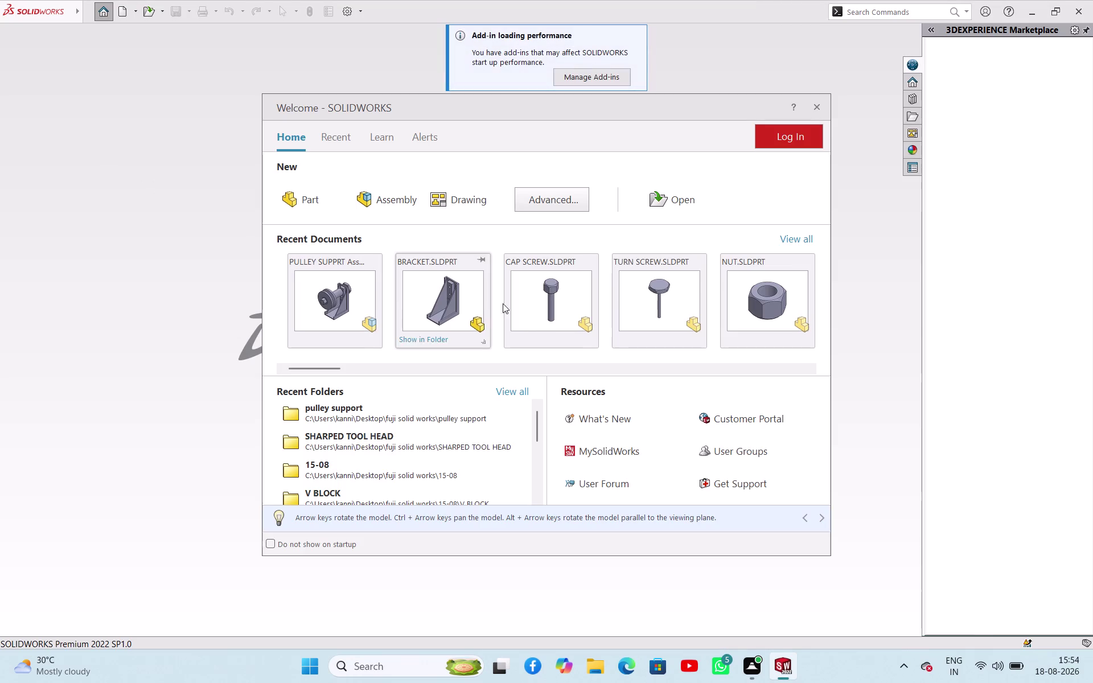
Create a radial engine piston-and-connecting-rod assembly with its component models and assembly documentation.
Create a new Part1 document from the Welcome dialog's Part option.
scroll(down, 3)
scroll(down, 3)
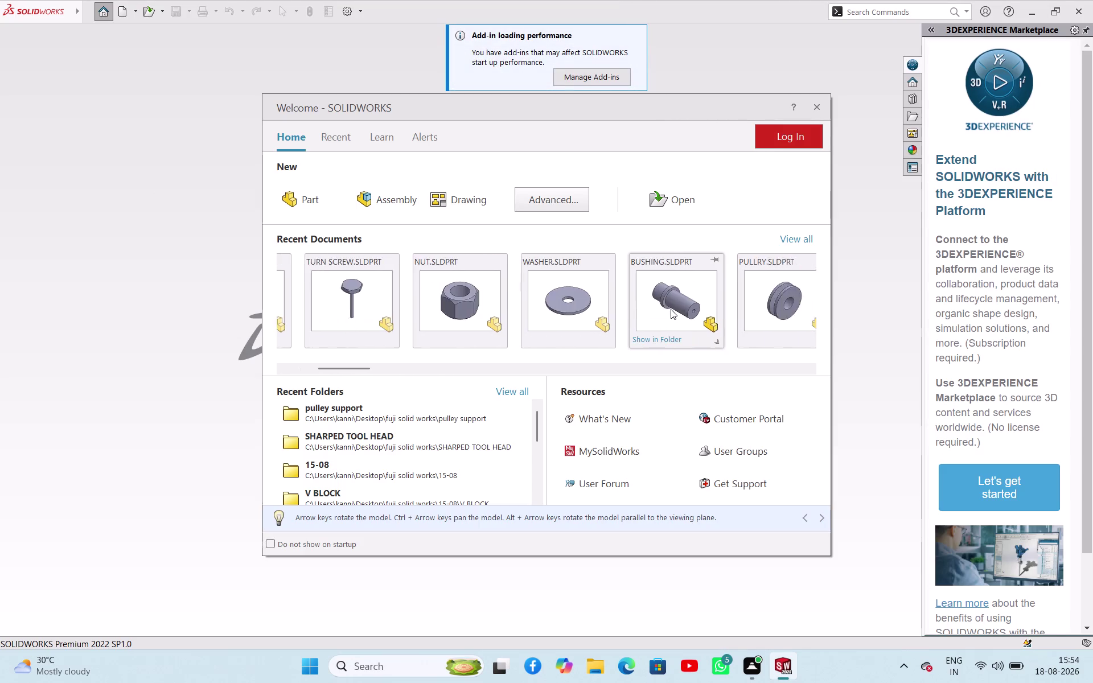
scroll(down, 3)
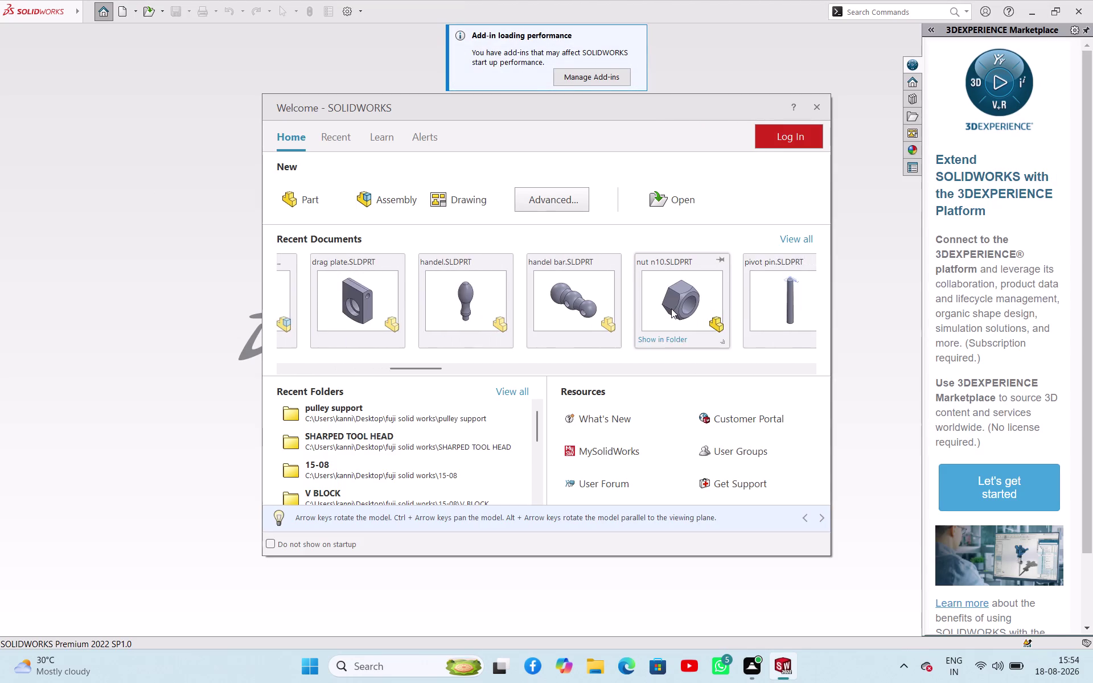
scroll(down, 3)
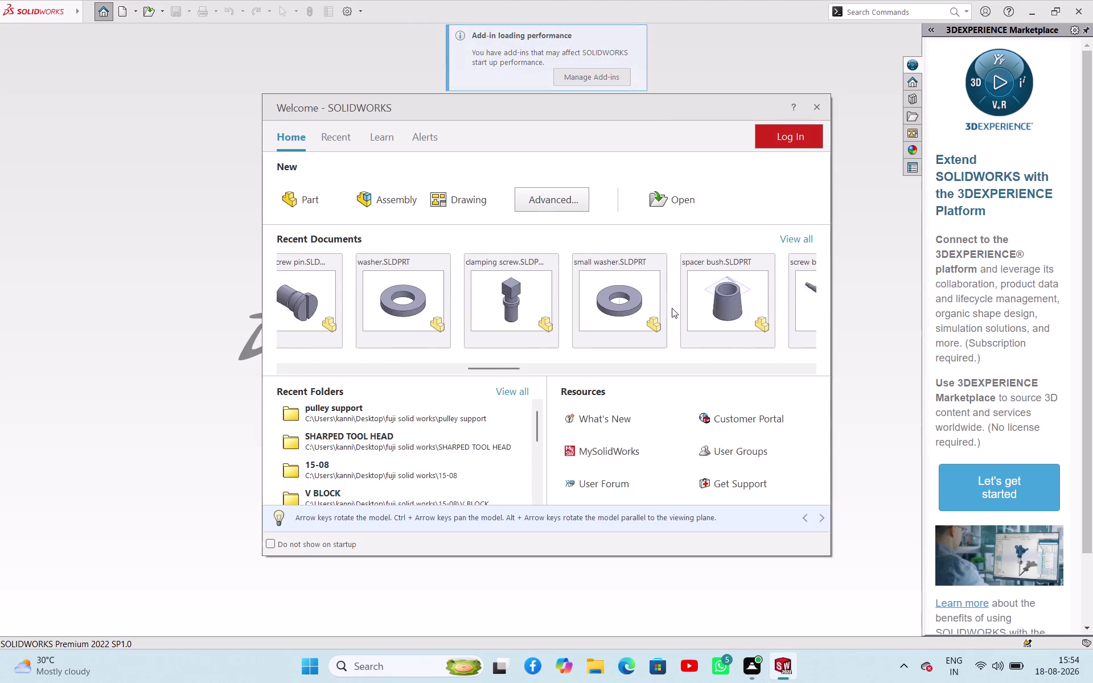
scroll(down, 3)
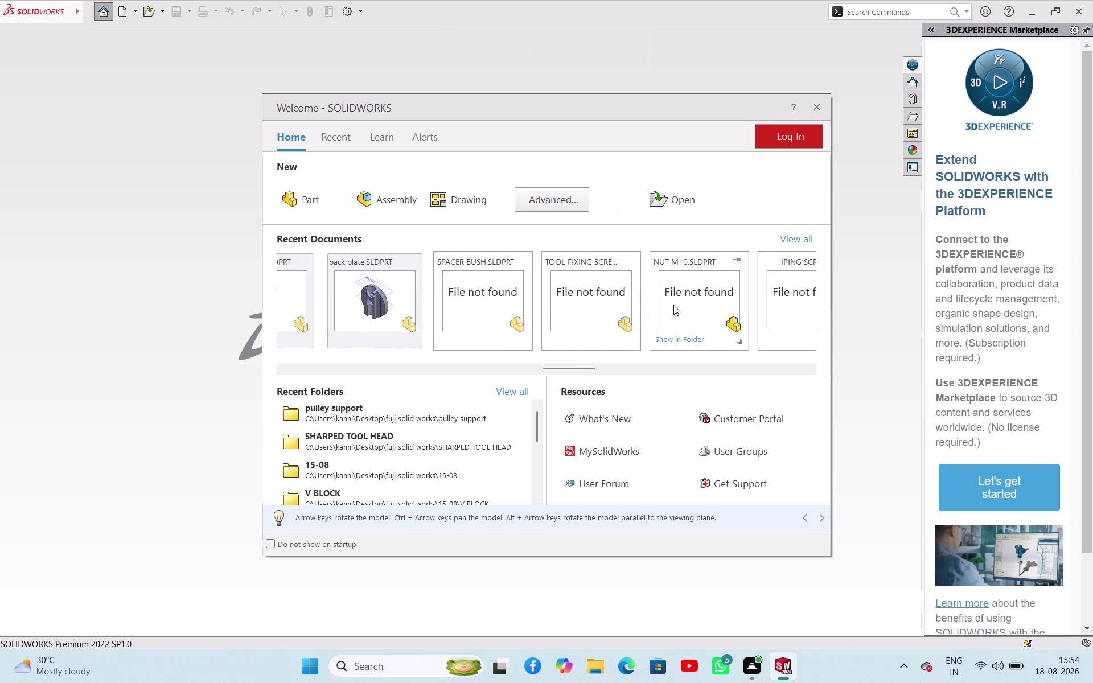
scroll(down, 3)
scroll(down, 3)
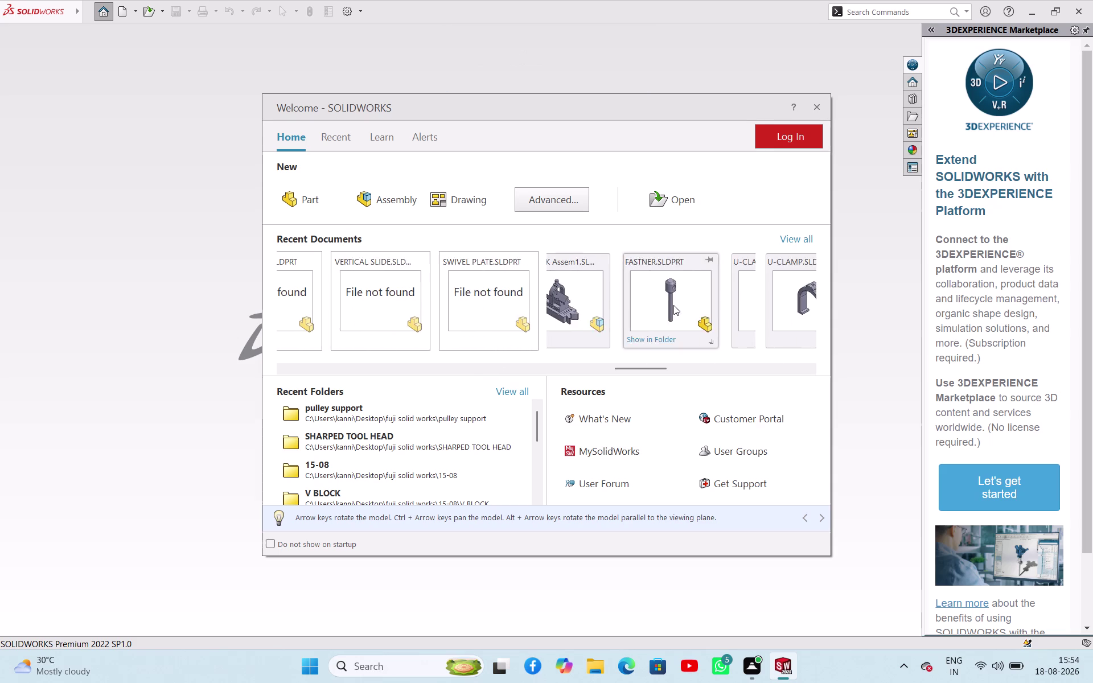
scroll(down, 3)
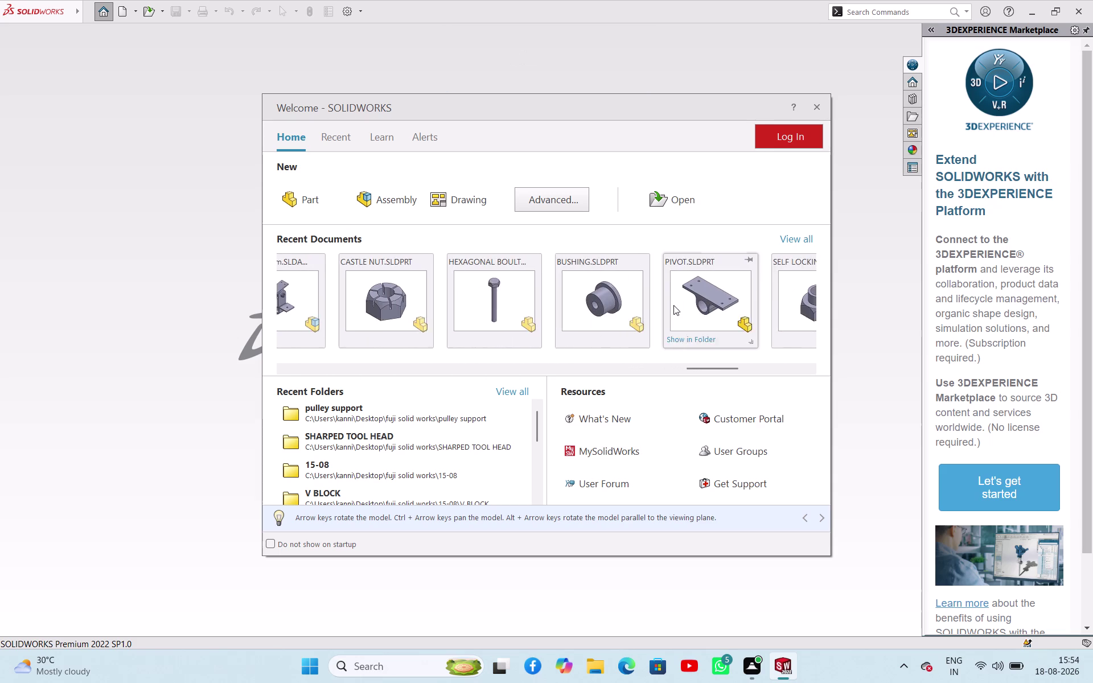
scroll(down, 3)
scroll(down, 3)
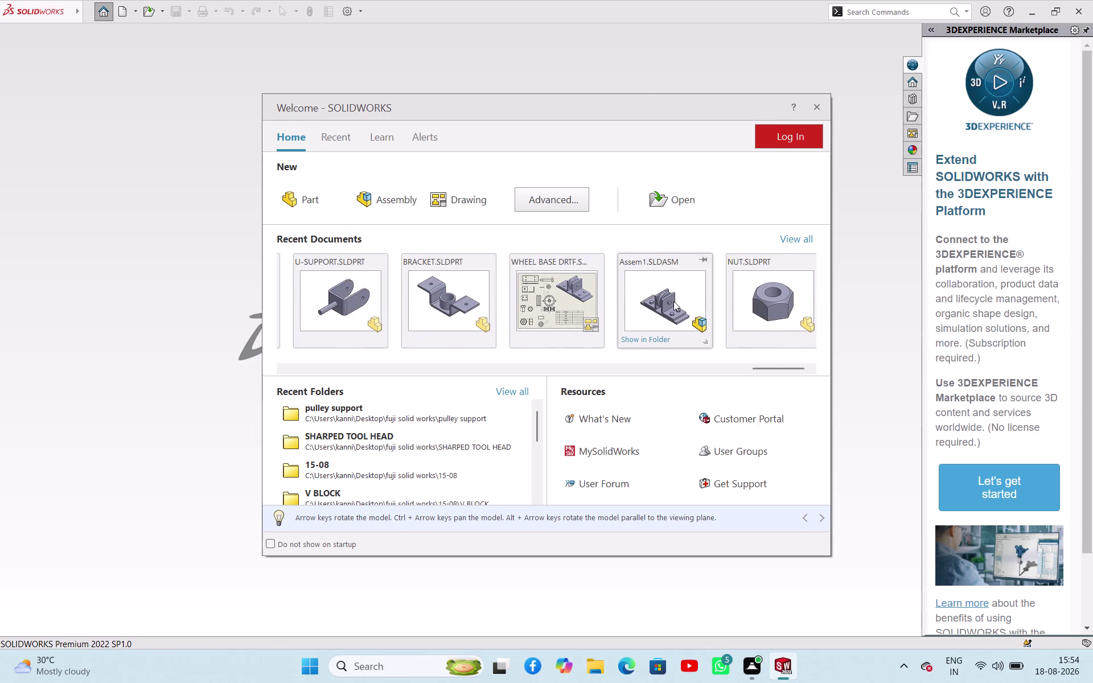
scroll(down, 3)
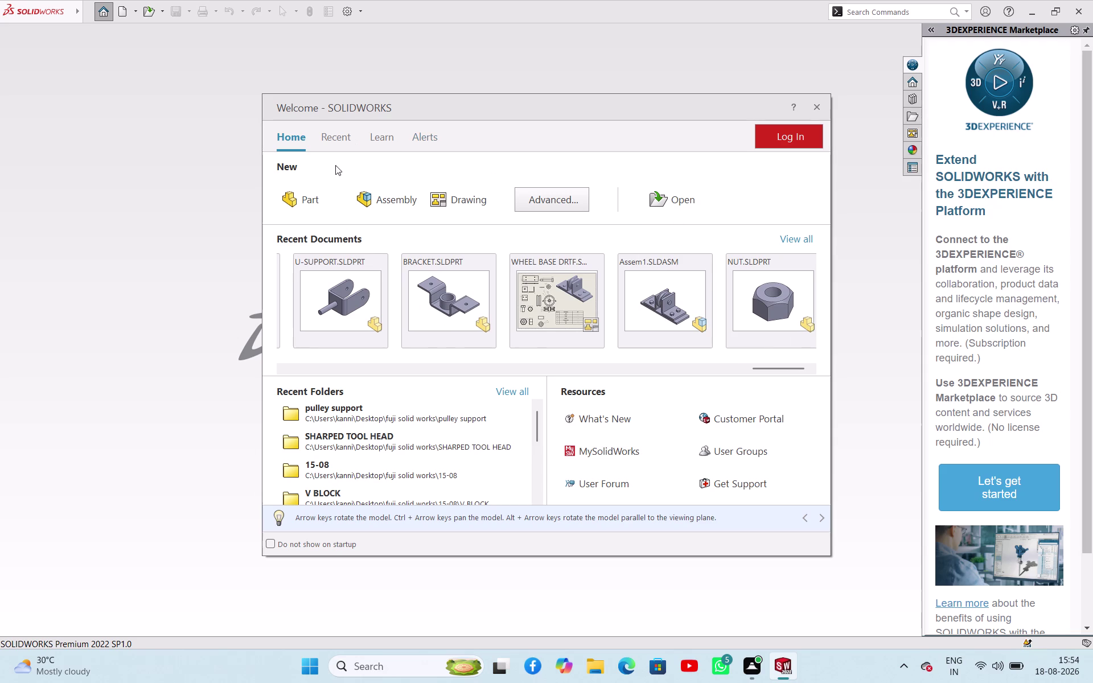
click(303, 203)
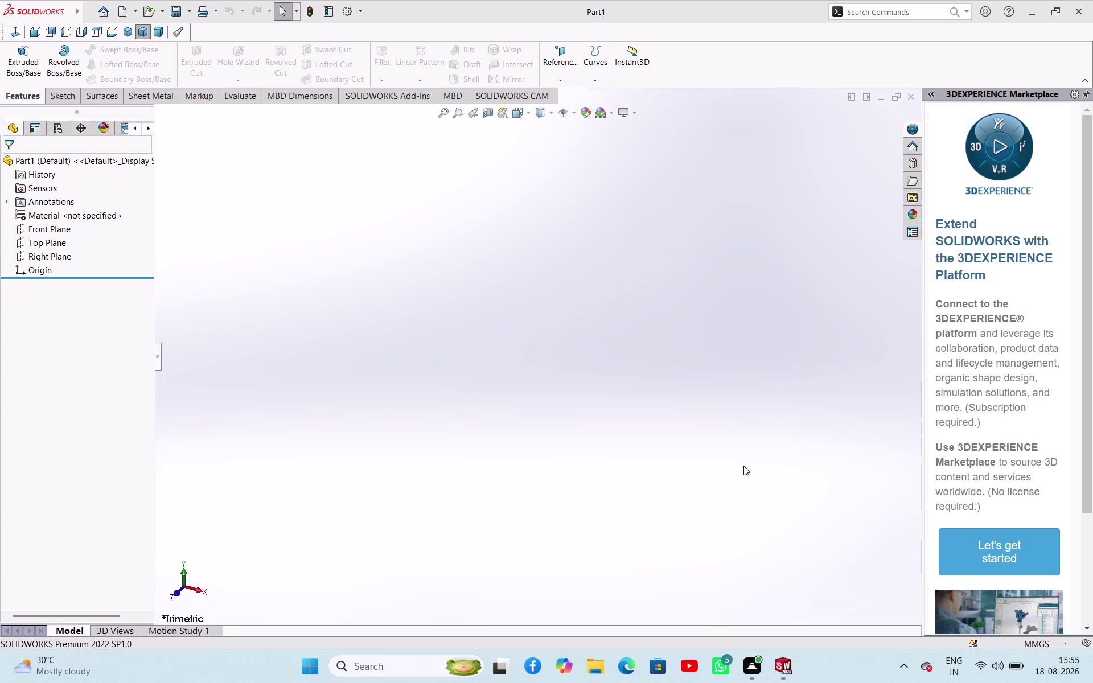
click(48, 243)
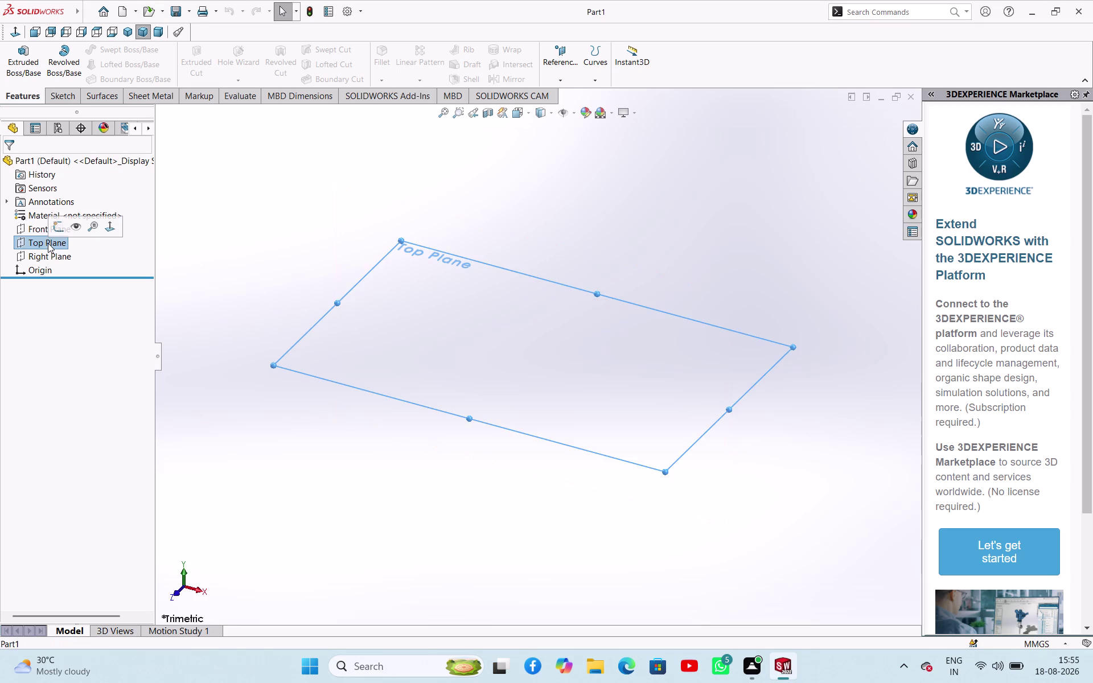
Open a Front Plane sketch with the Centerline tool set to Midpoint line.
click(23, 222)
click(35, 209)
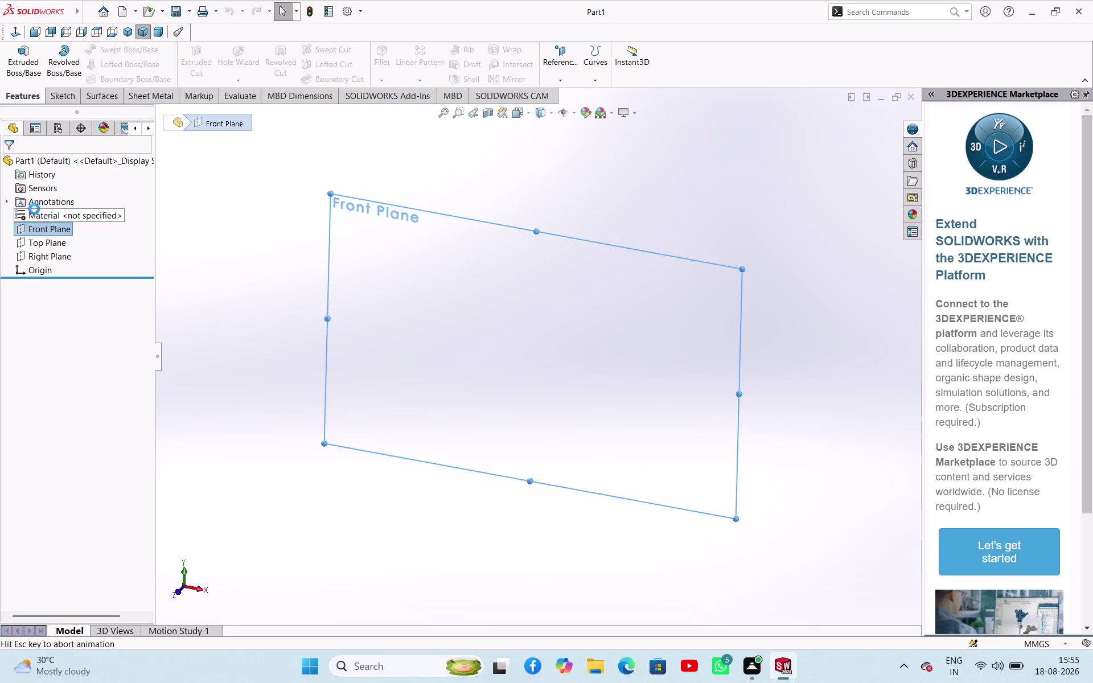
click(214, 251)
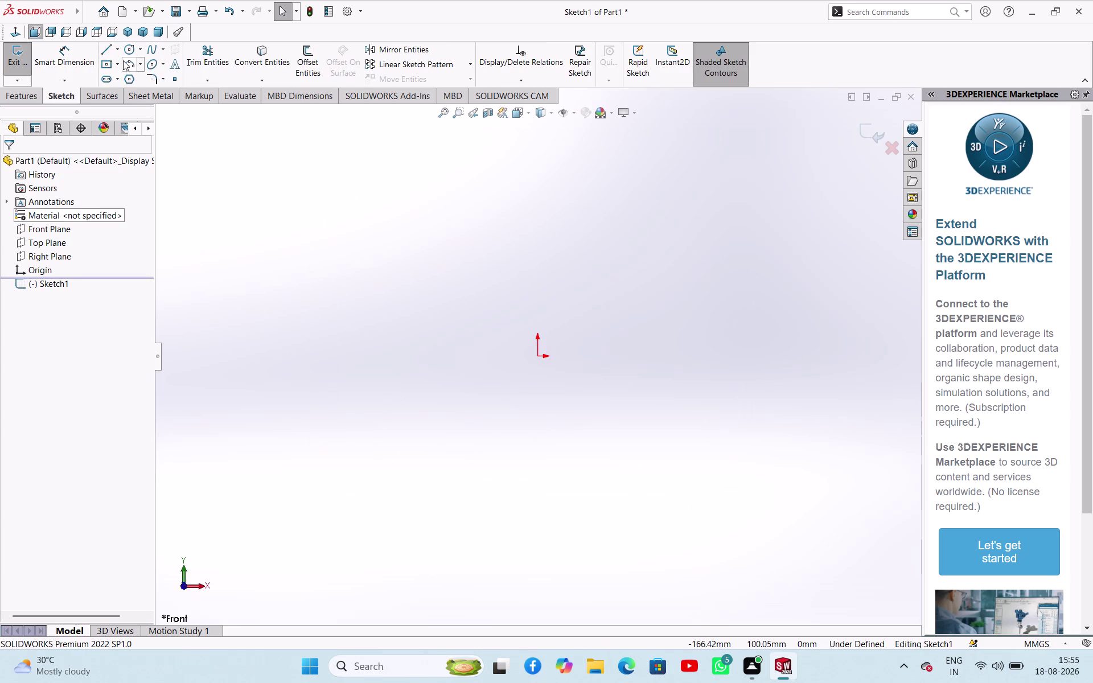
click(118, 52)
click(121, 74)
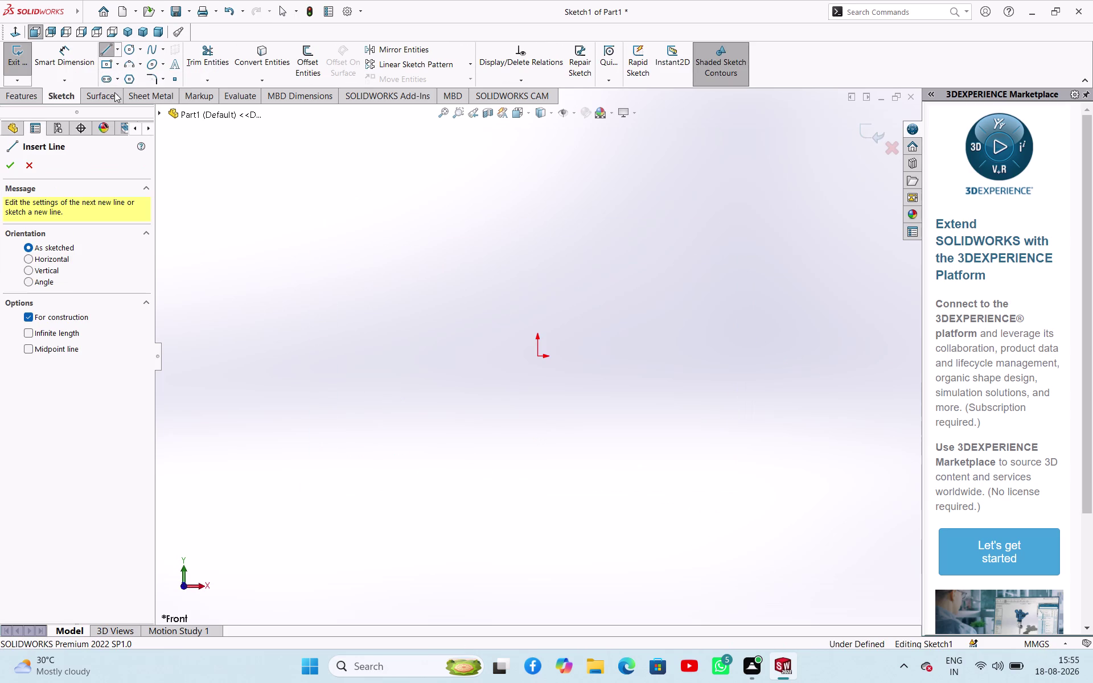
click(29, 350)
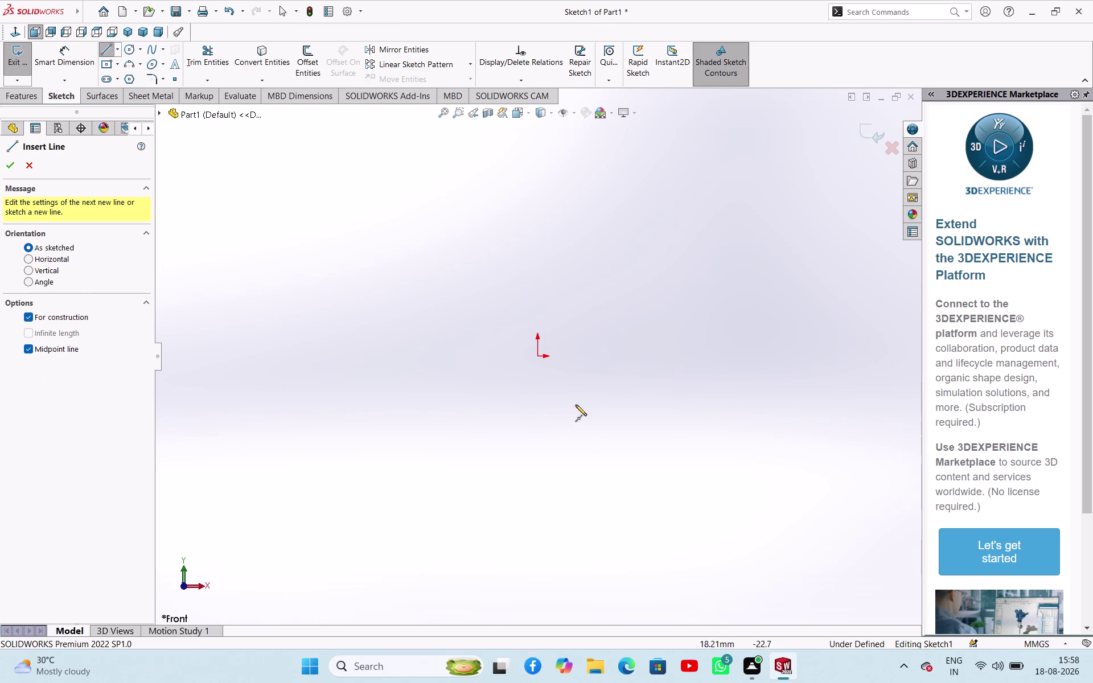
Start the vertical centerline at the sketch origin.
click(537, 356)
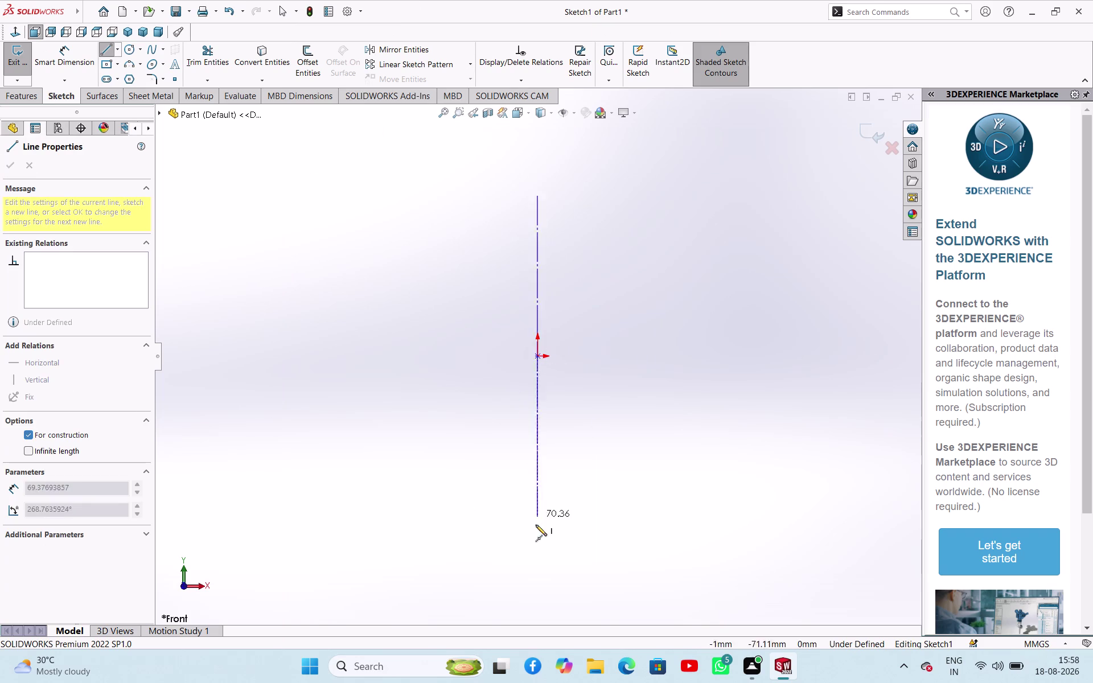
Finish the vertical centerline below the origin and exit the centerline tool.
click(536, 592)
right_click(583, 556)
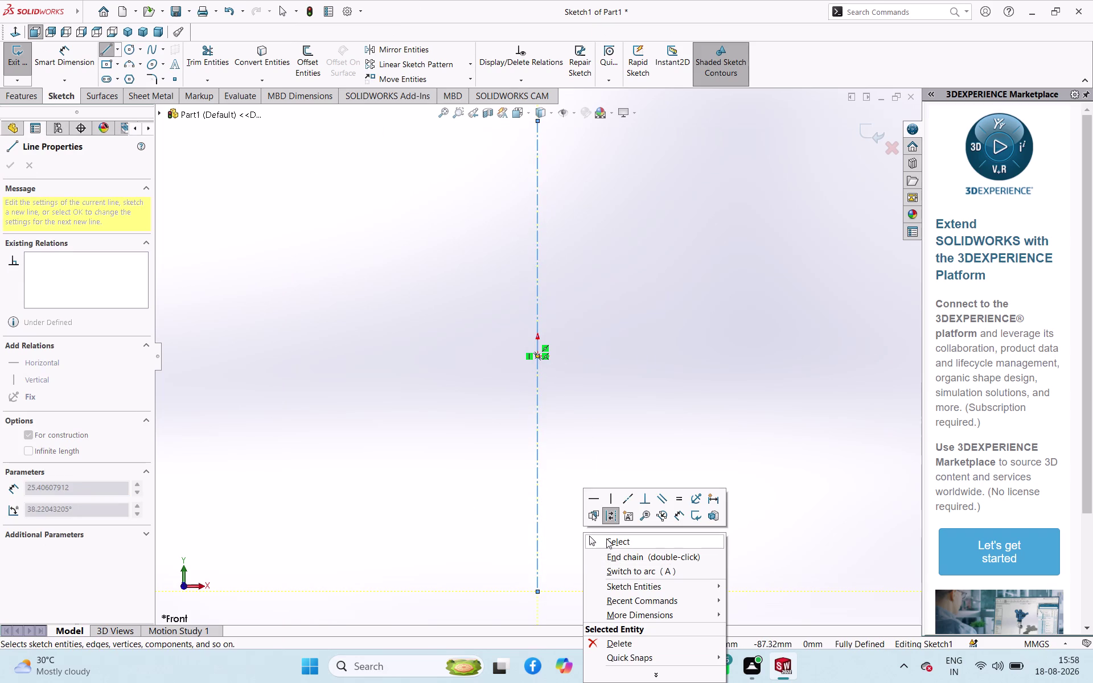
click(606, 538)
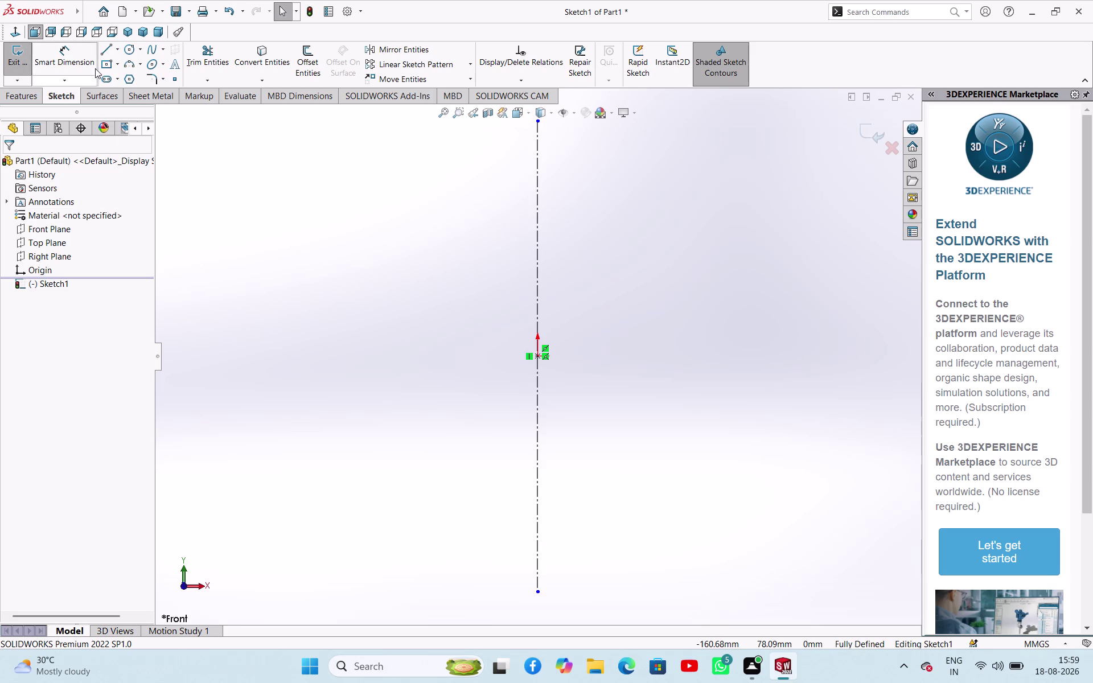
click(108, 45)
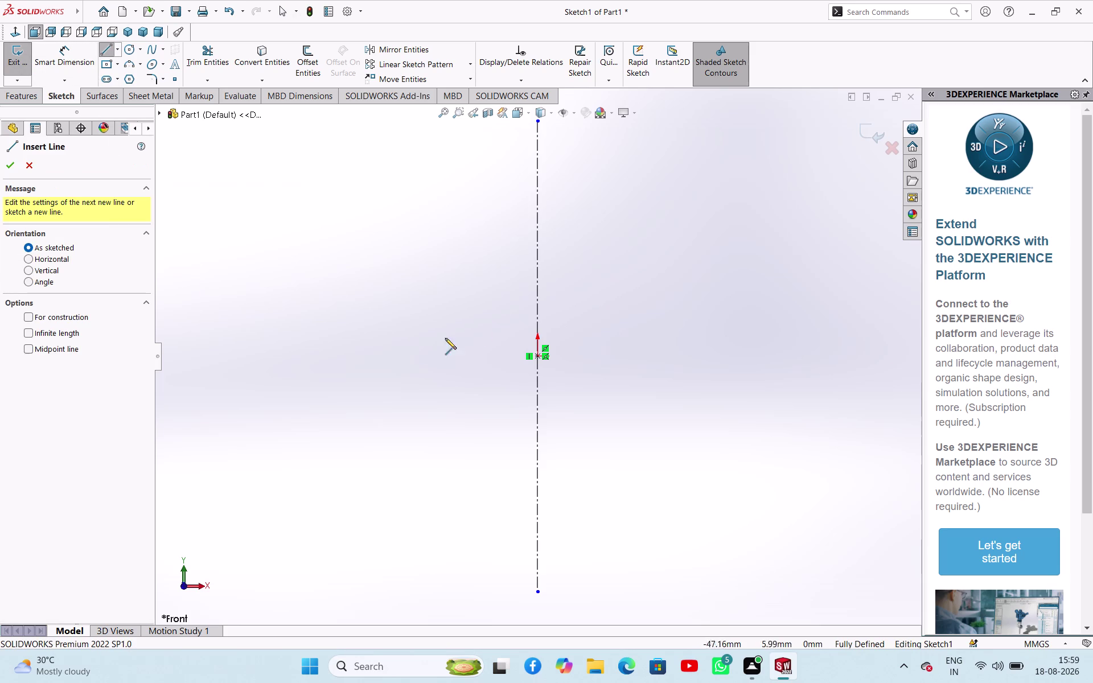
Sketch the profile's top horizontal edge and first stepped drop from the centerline top.
scroll(up, 3)
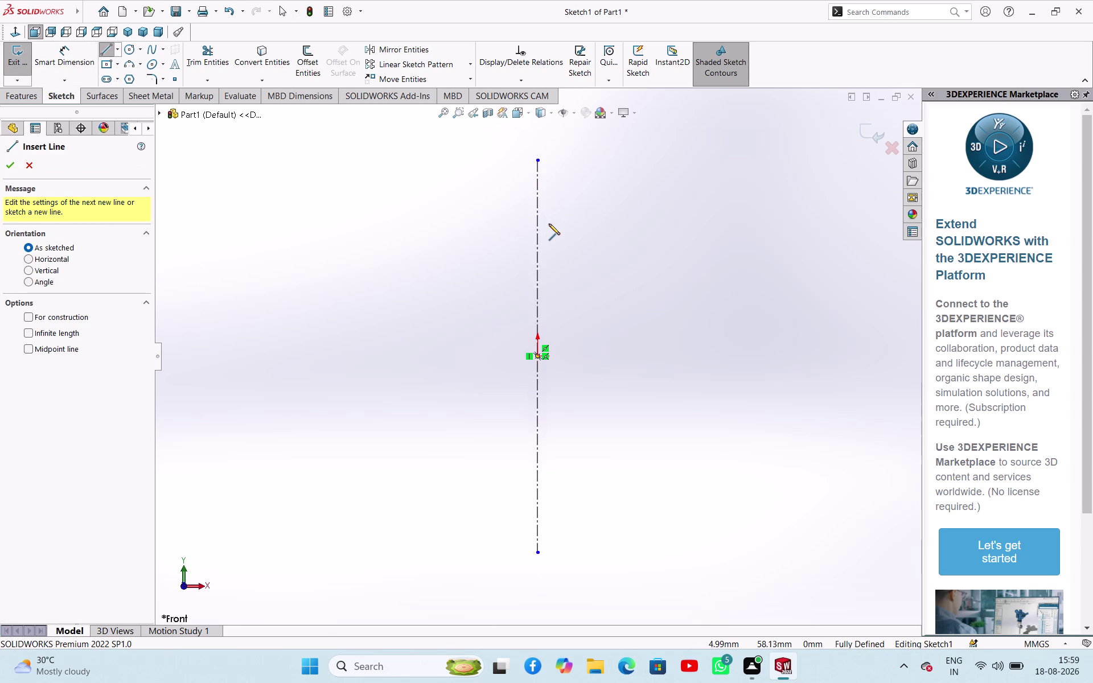
scroll(up, 3)
scroll(down, 3)
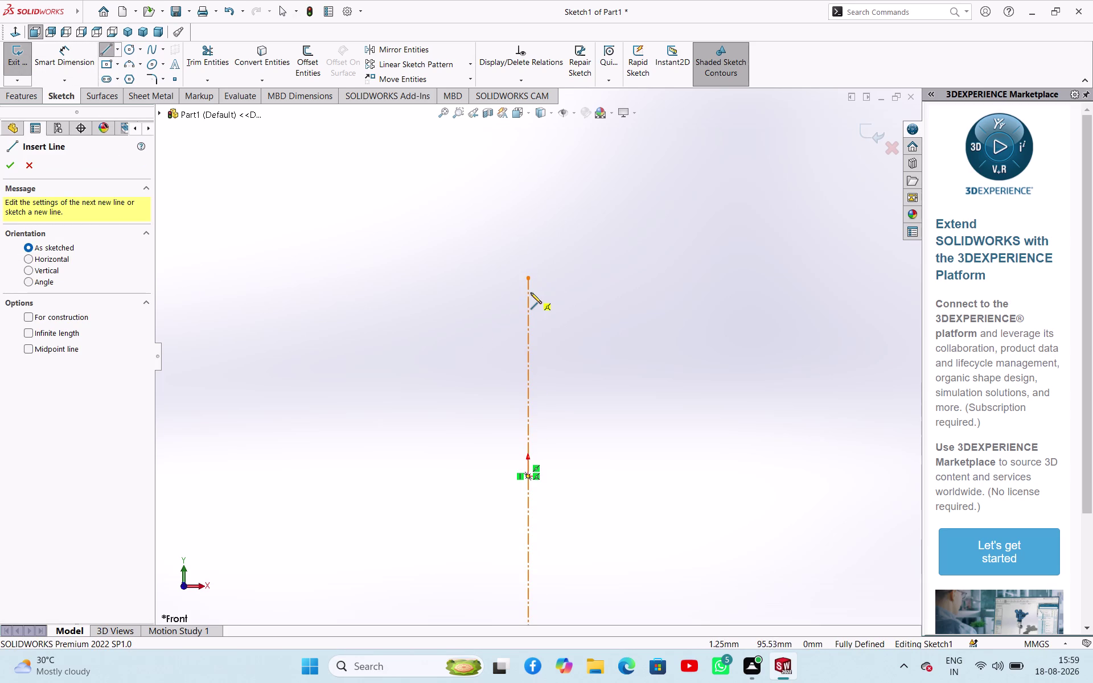
click(530, 293)
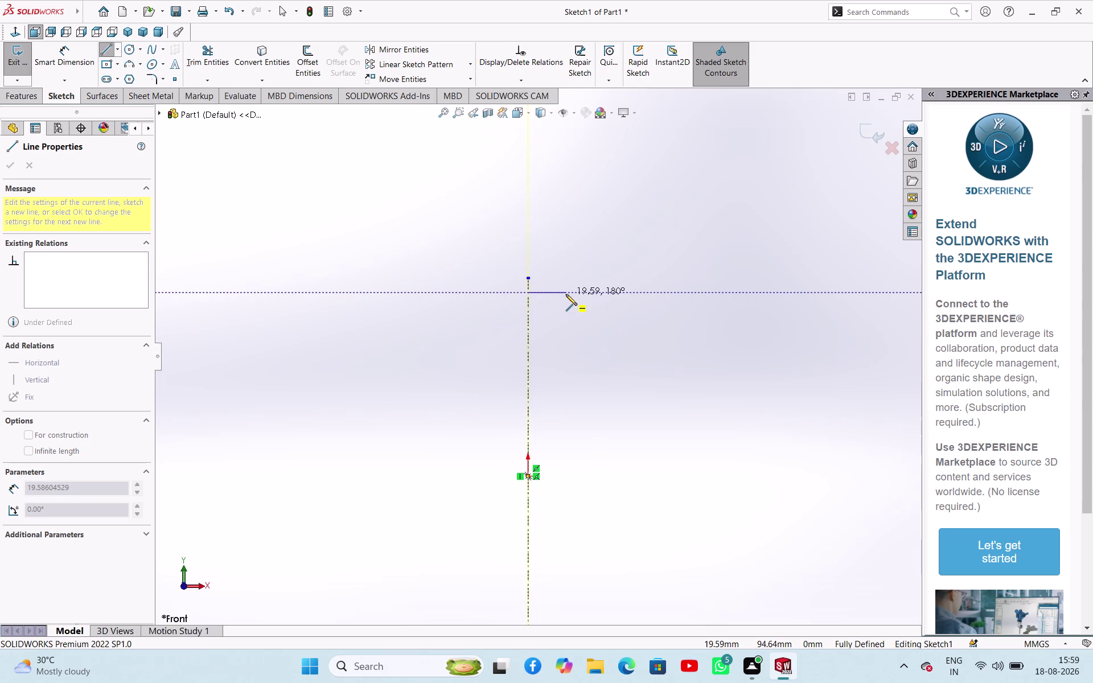
click(600, 294)
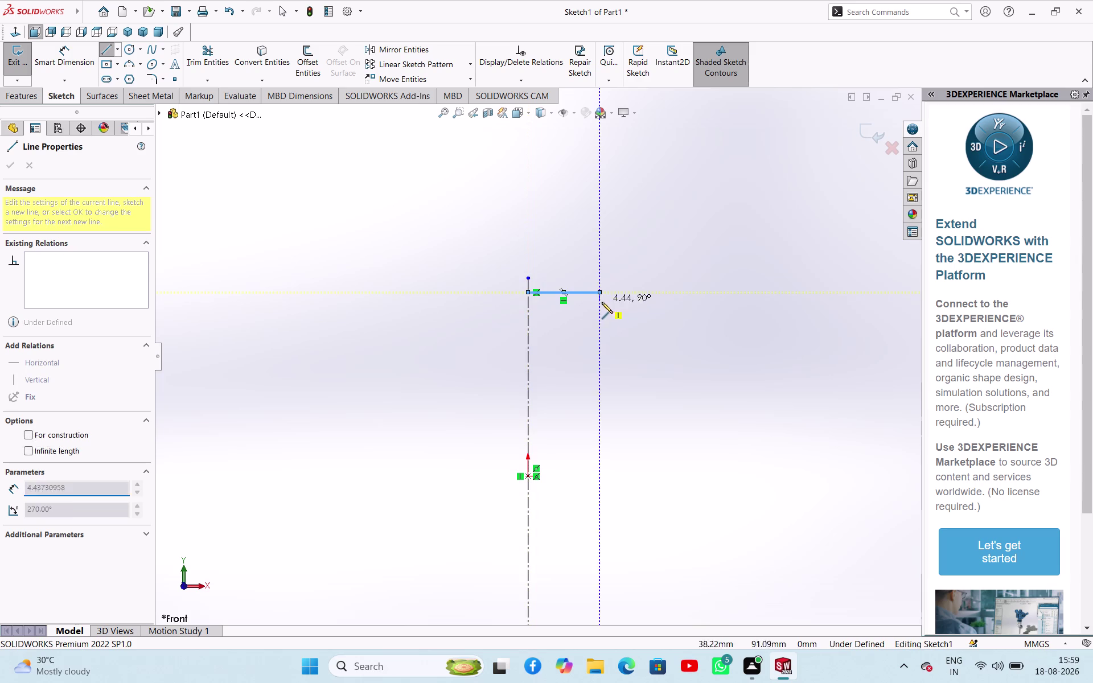
click(601, 318)
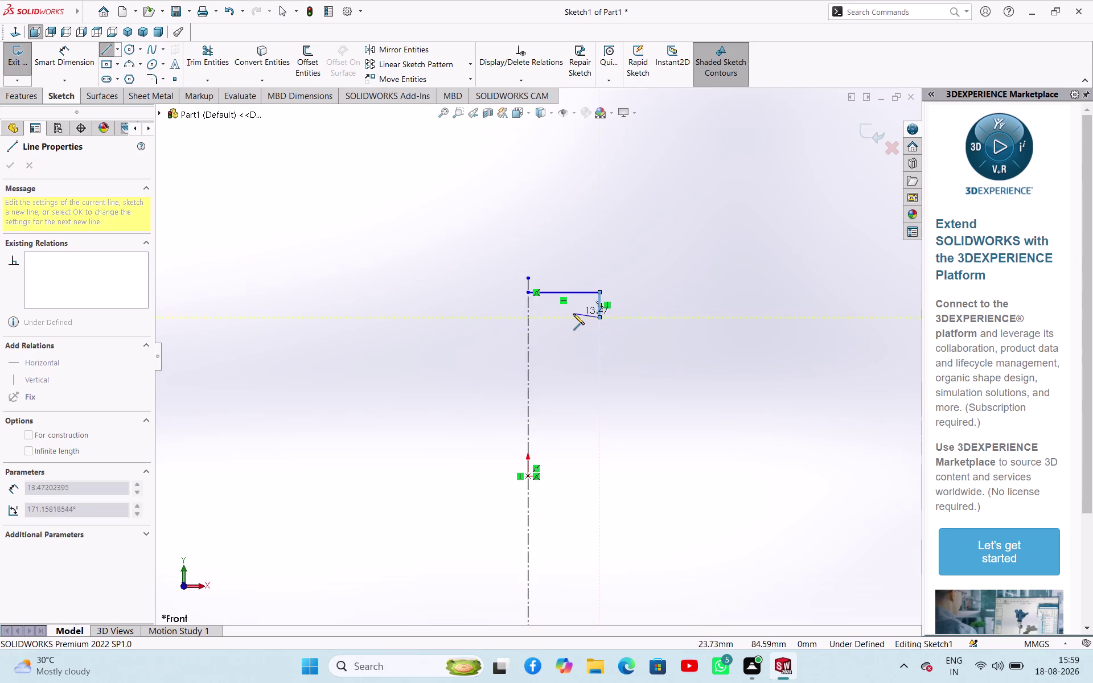
click(571, 318)
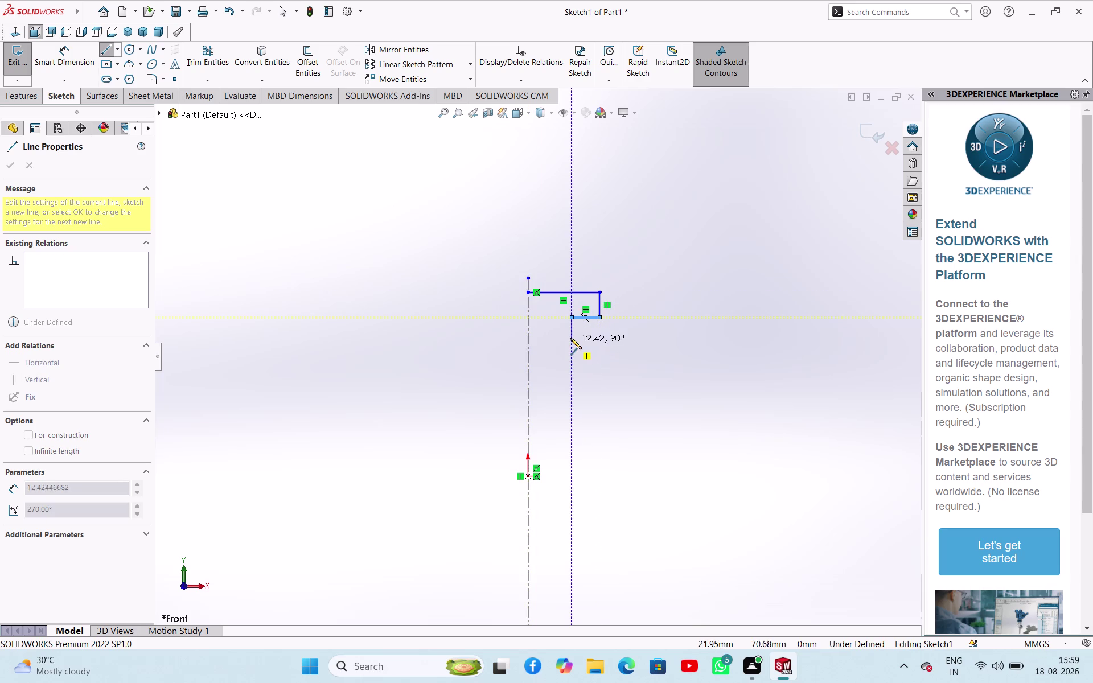
click(571, 337)
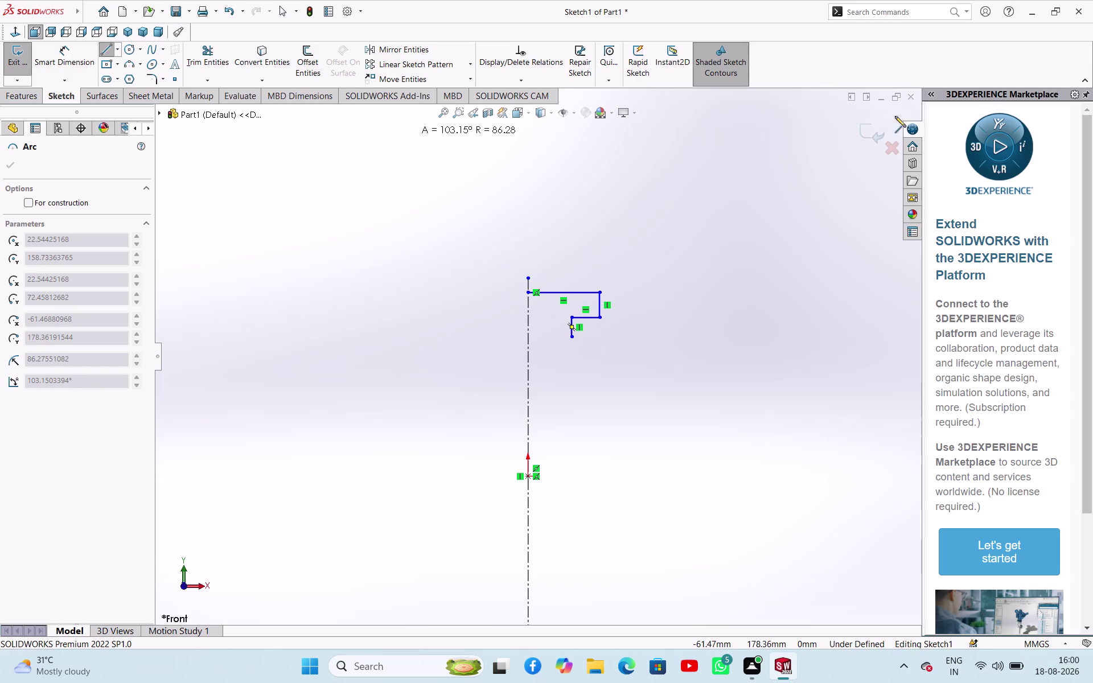
key(Escape)
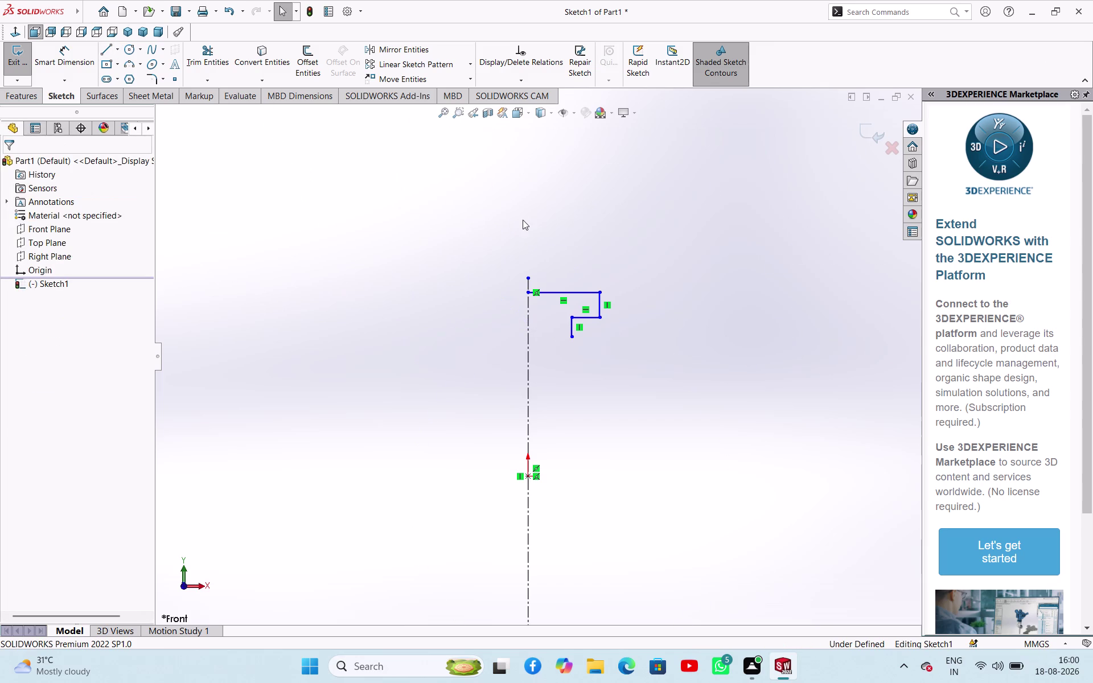
Extend the last vertical edge downward and add the bottom horizontal edge with a short rise.
scroll(up, 3)
scroll(down, 3)
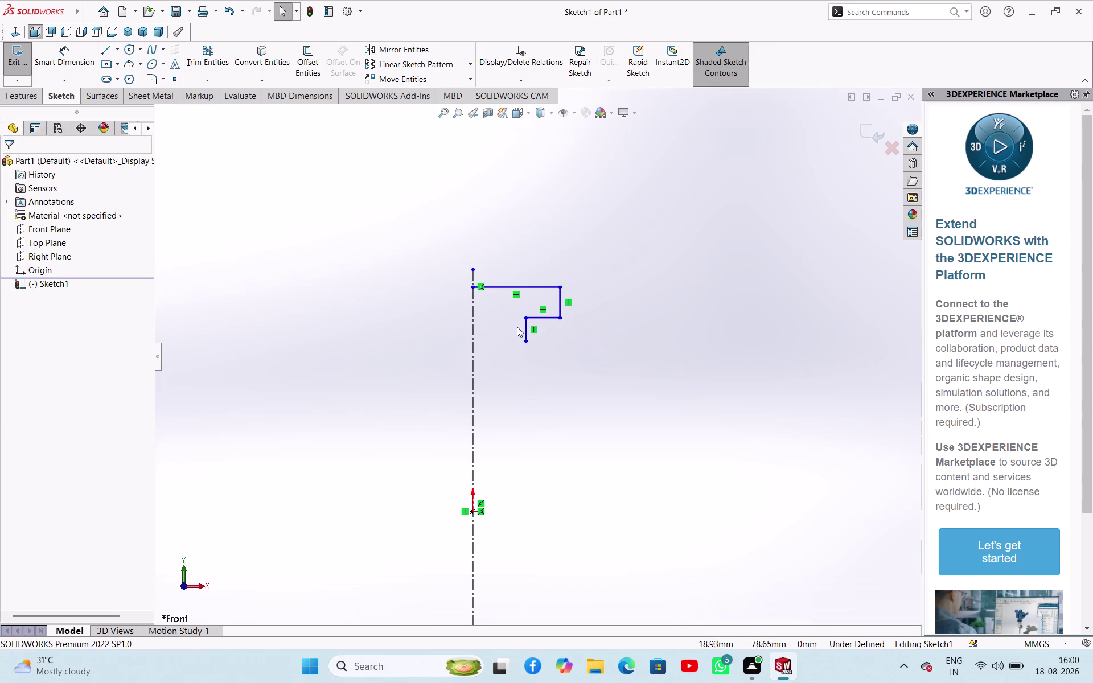
drag(523, 343, 526, 369)
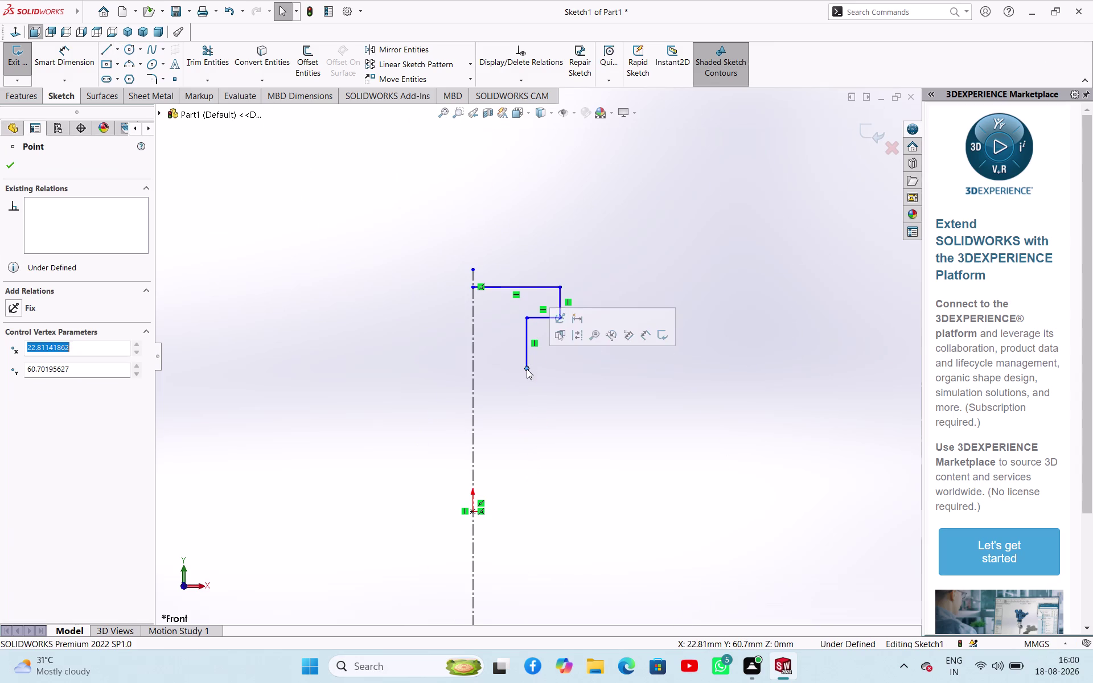
click(389, 234)
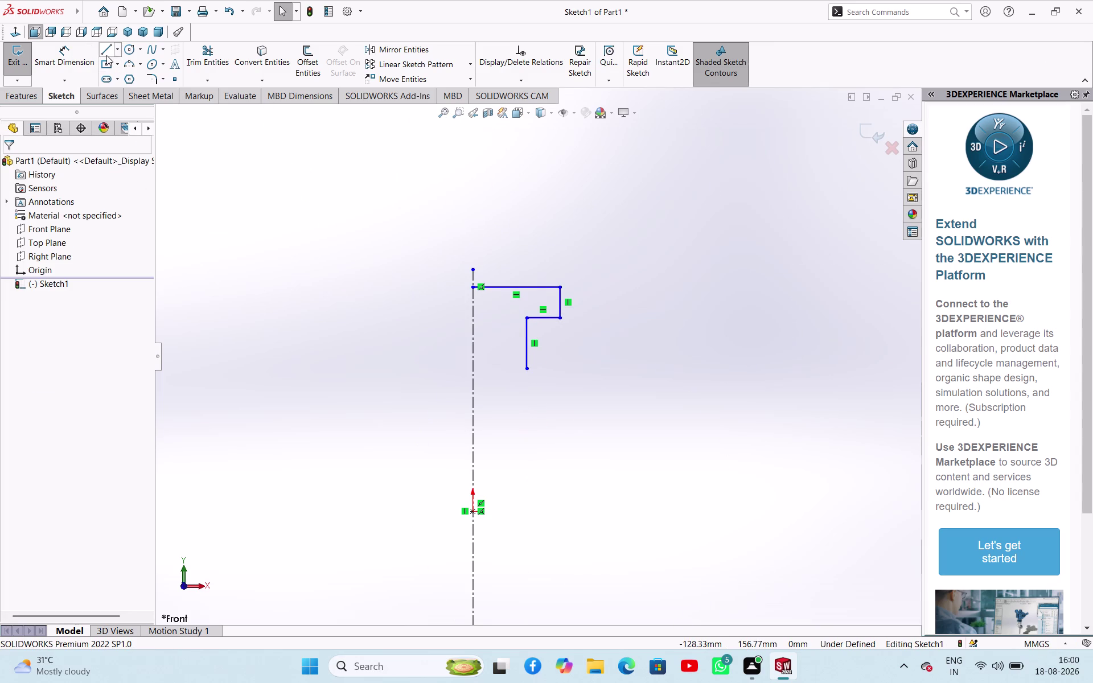
click(106, 53)
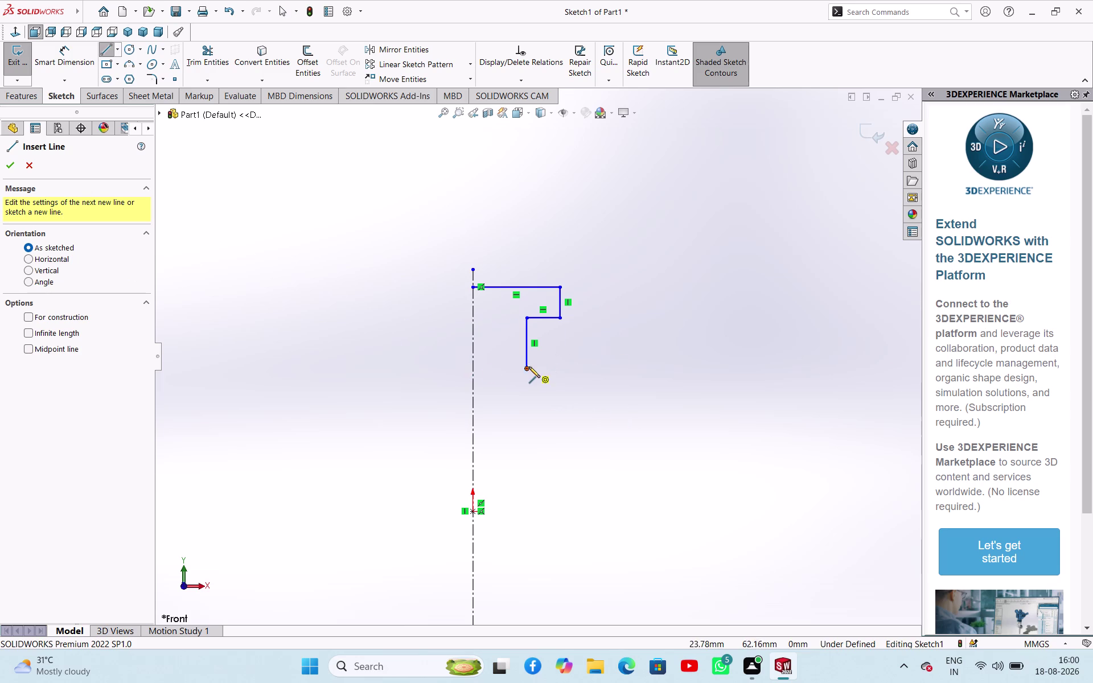
click(528, 369)
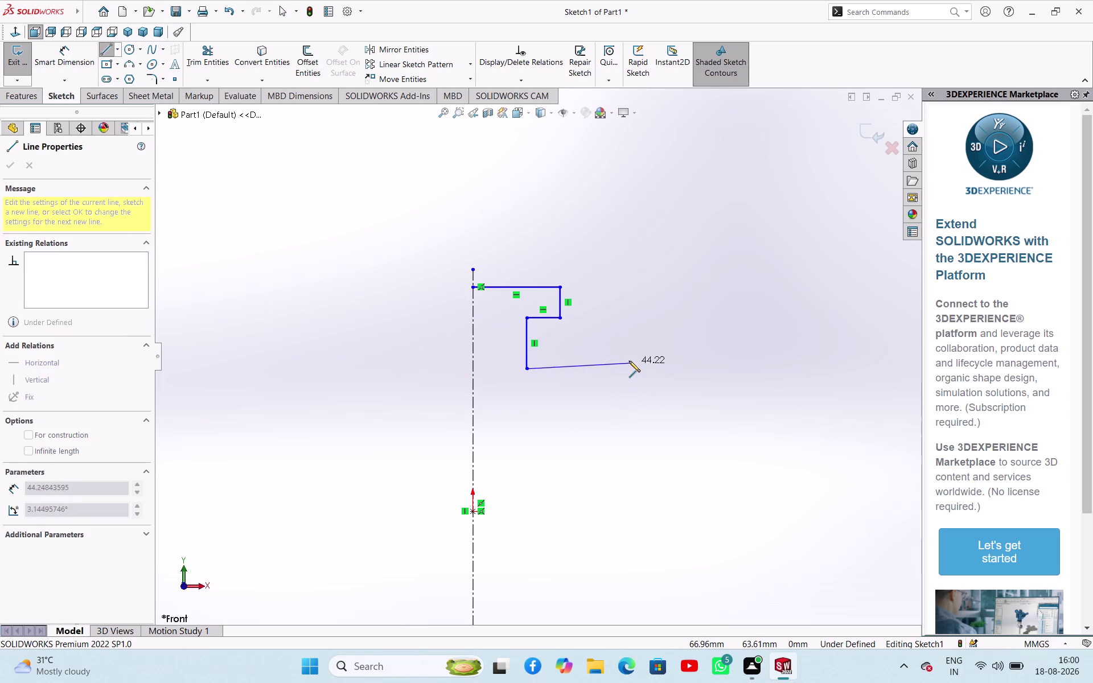
click(626, 370)
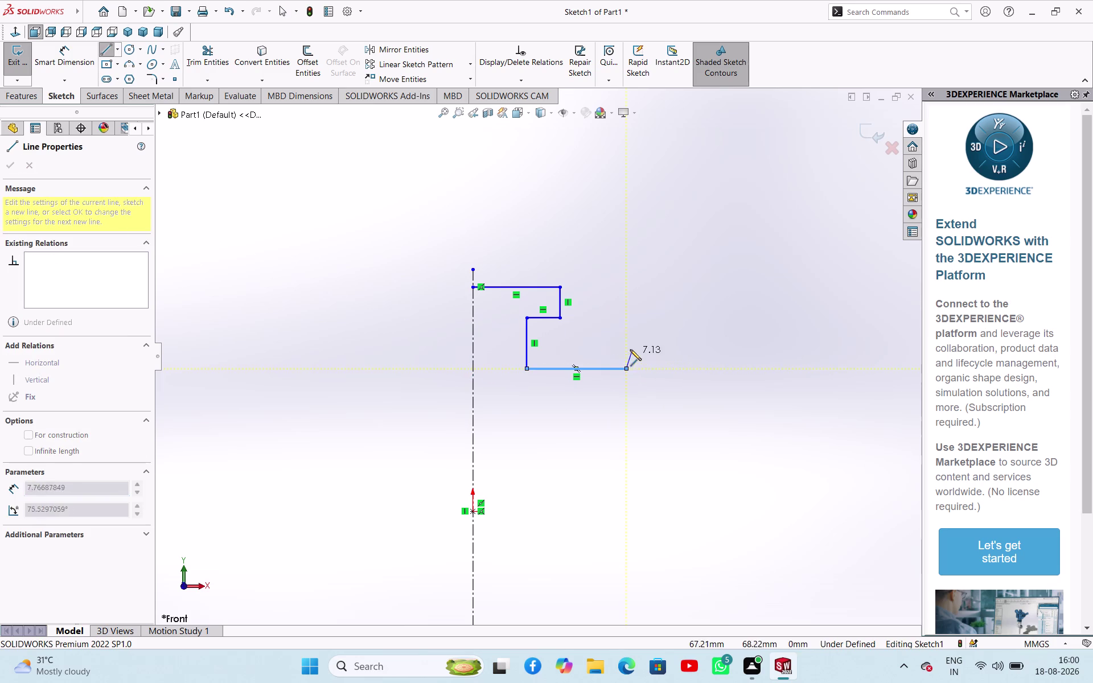
click(629, 329)
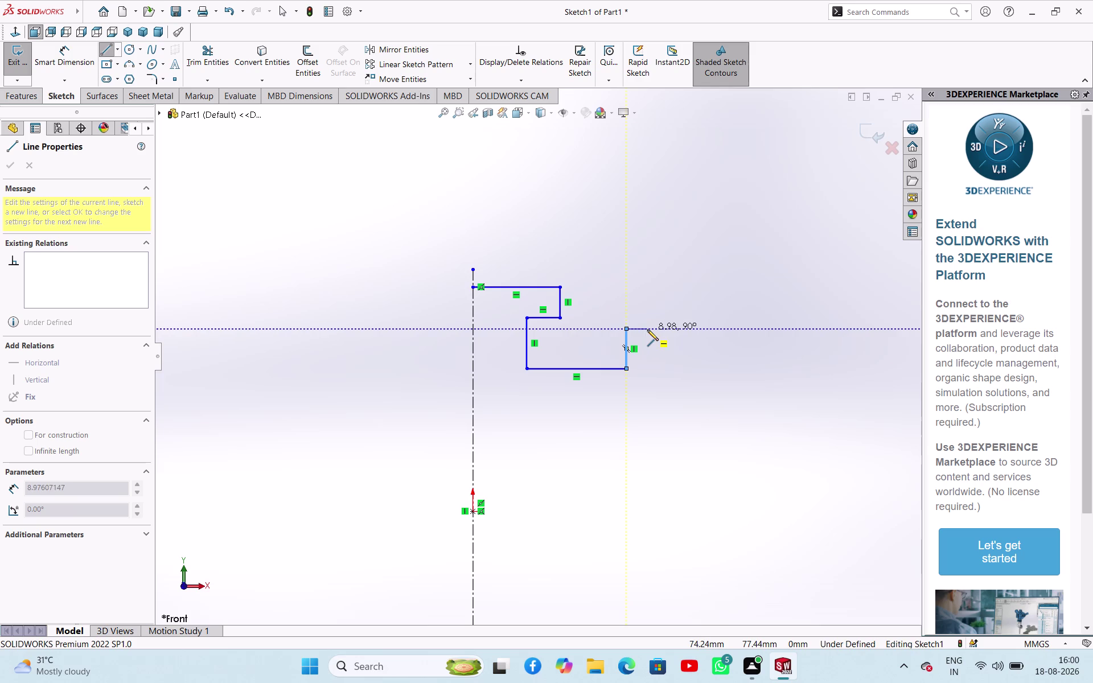
click(648, 329)
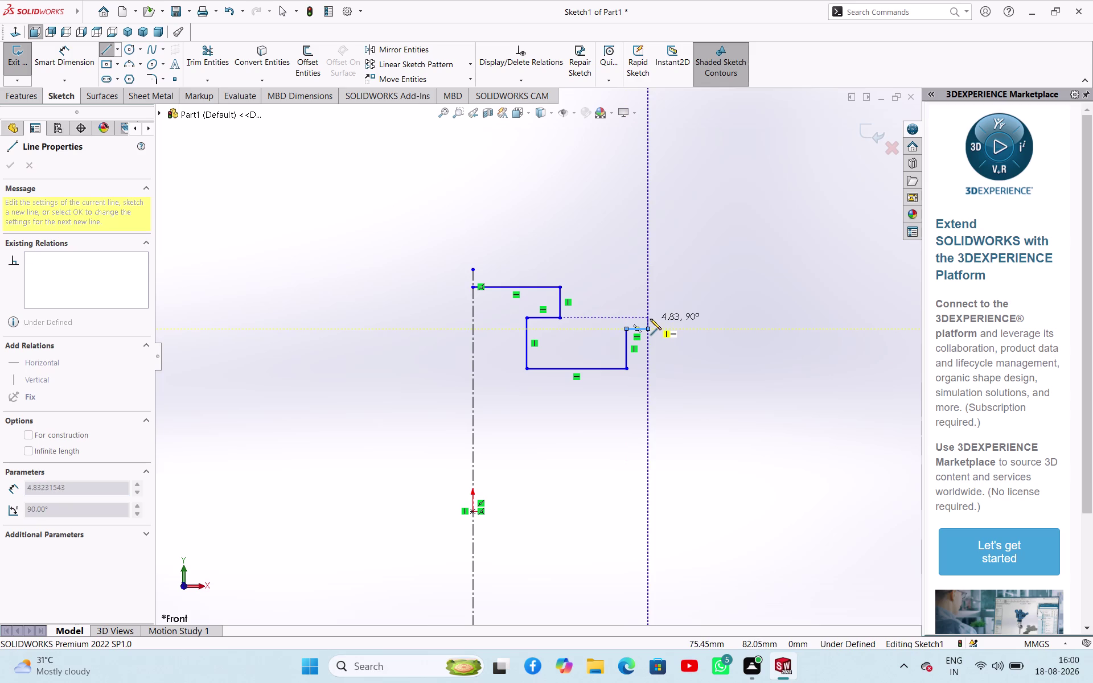
Sketch the first two rectangular grooves up the right side of the profile.
scroll(down, 3)
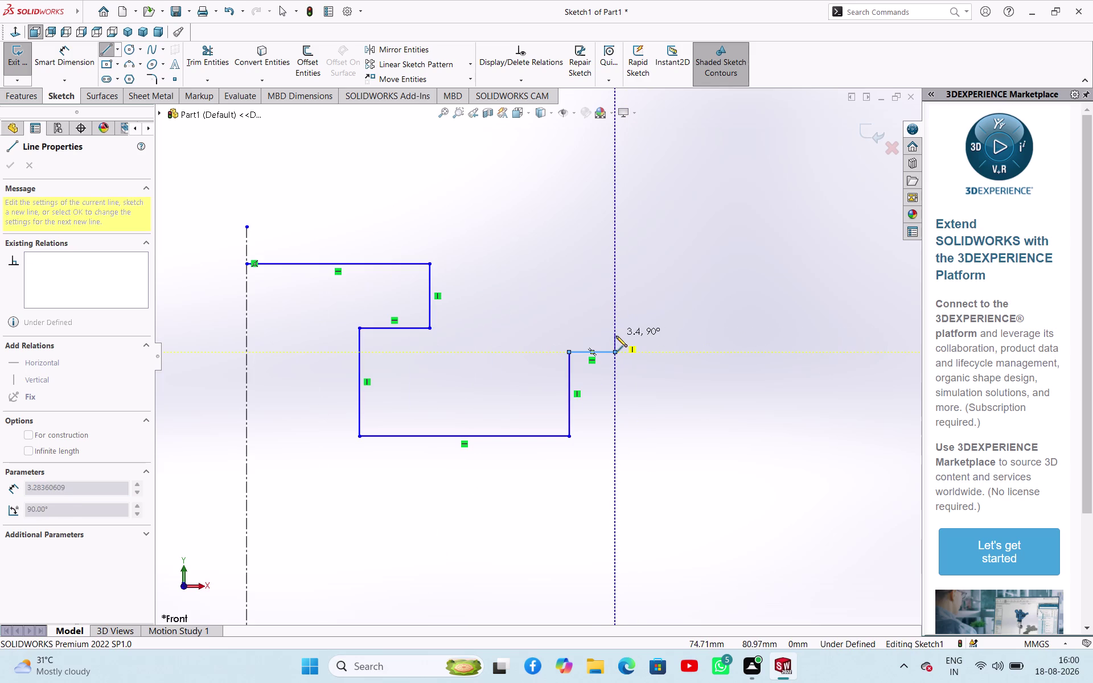
click(616, 336)
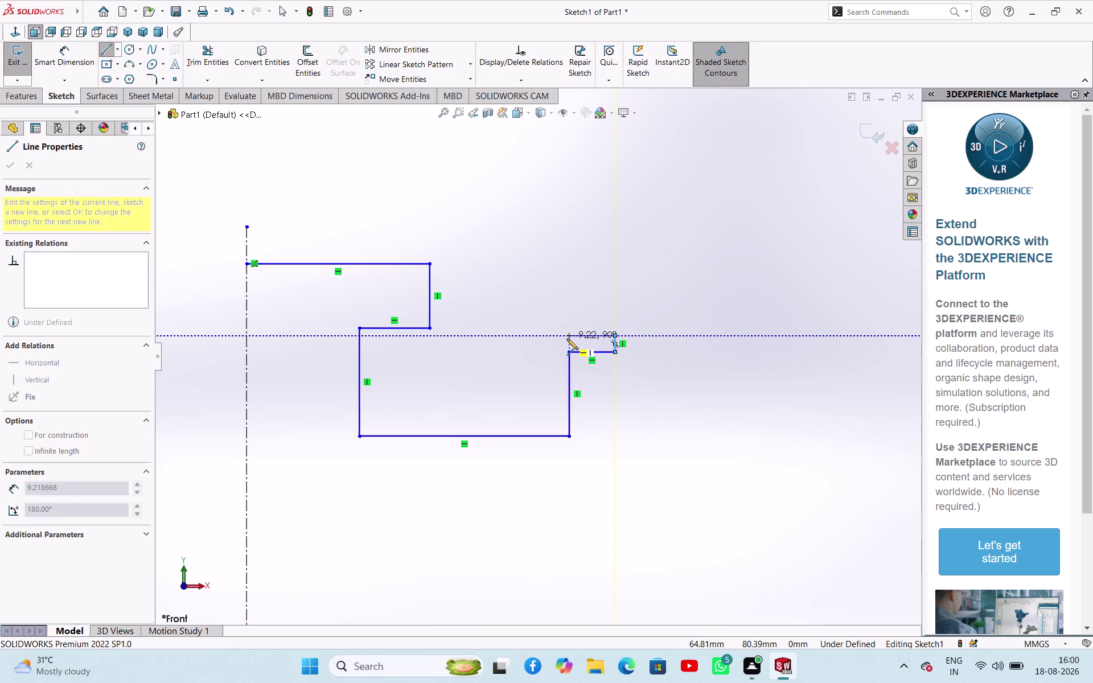
click(568, 339)
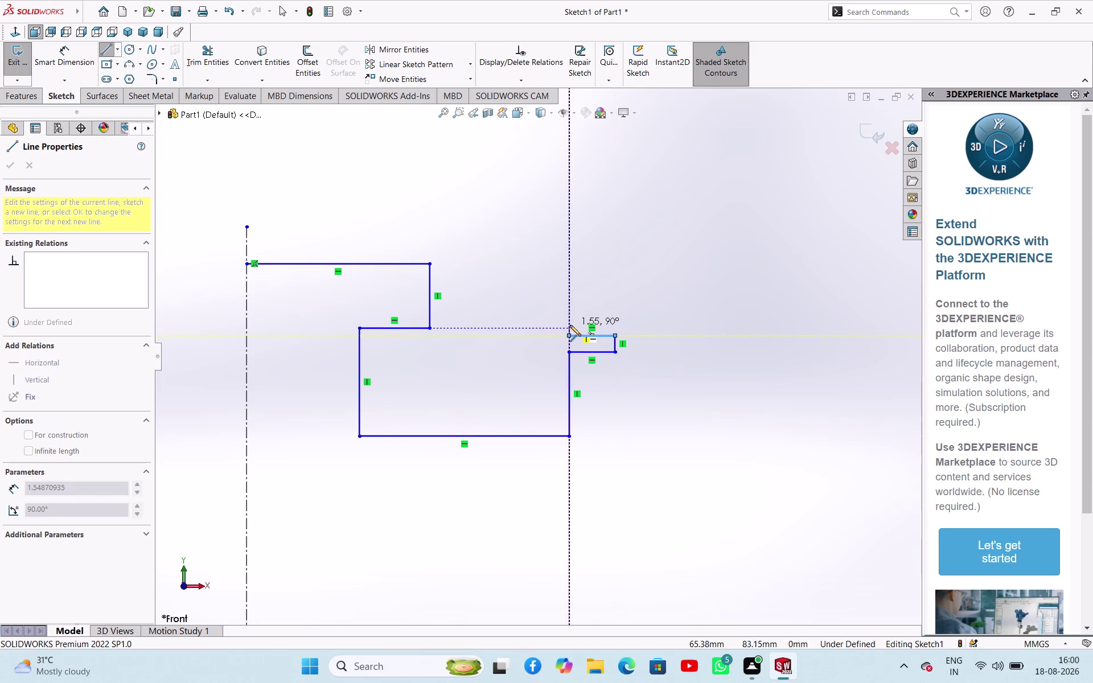
click(570, 316)
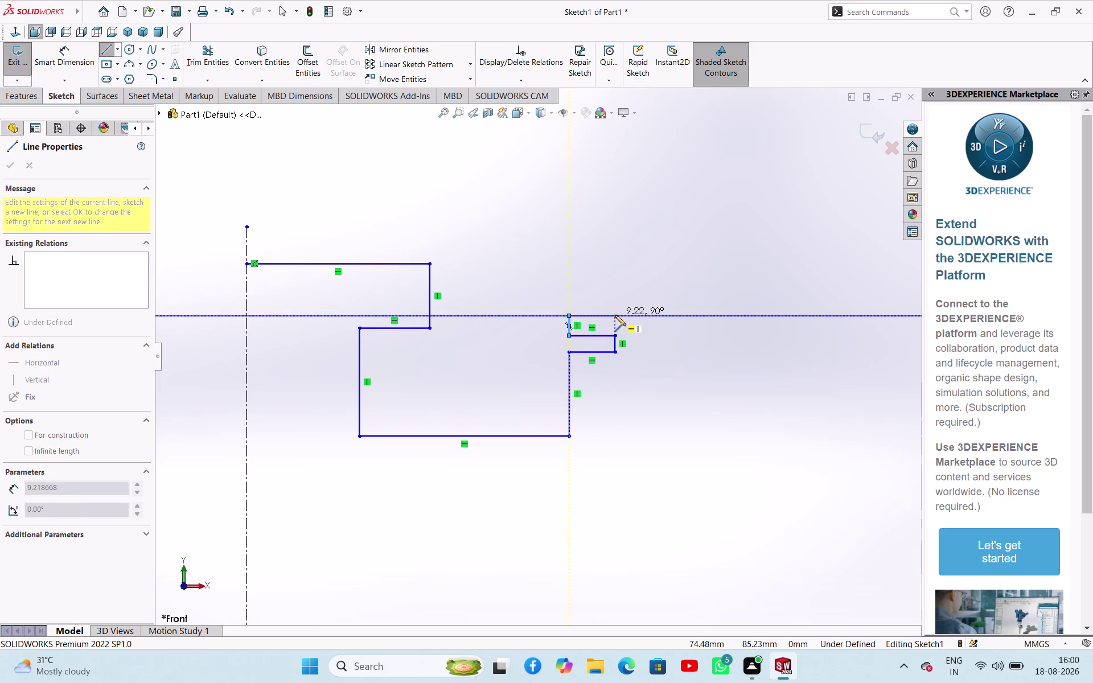
click(615, 316)
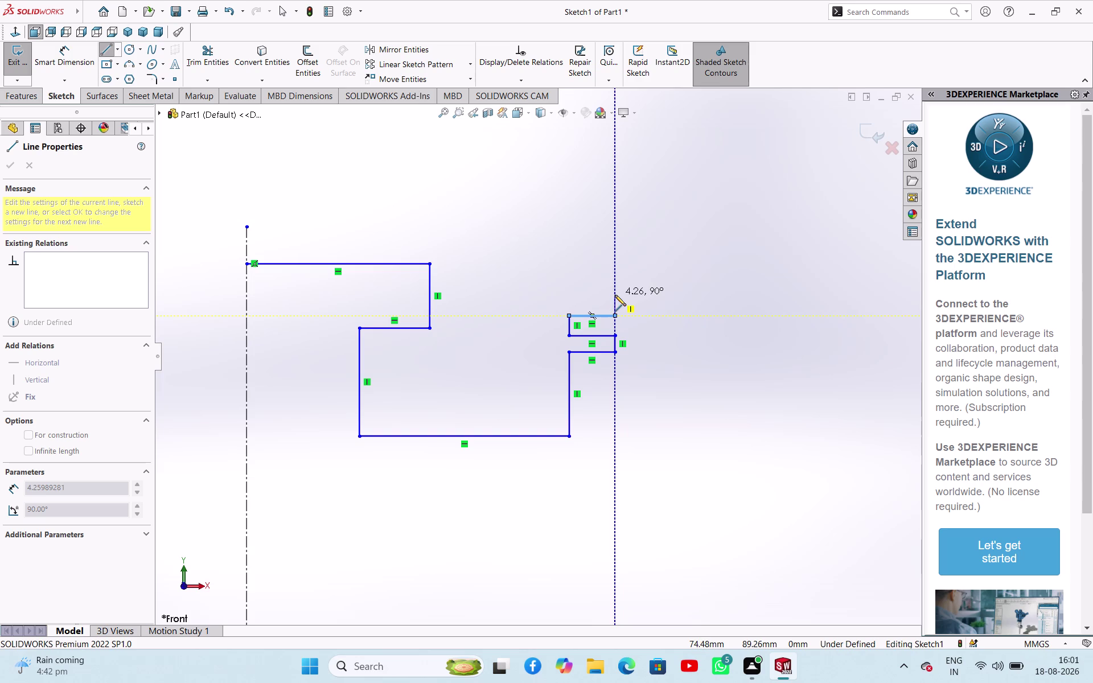
click(615, 295)
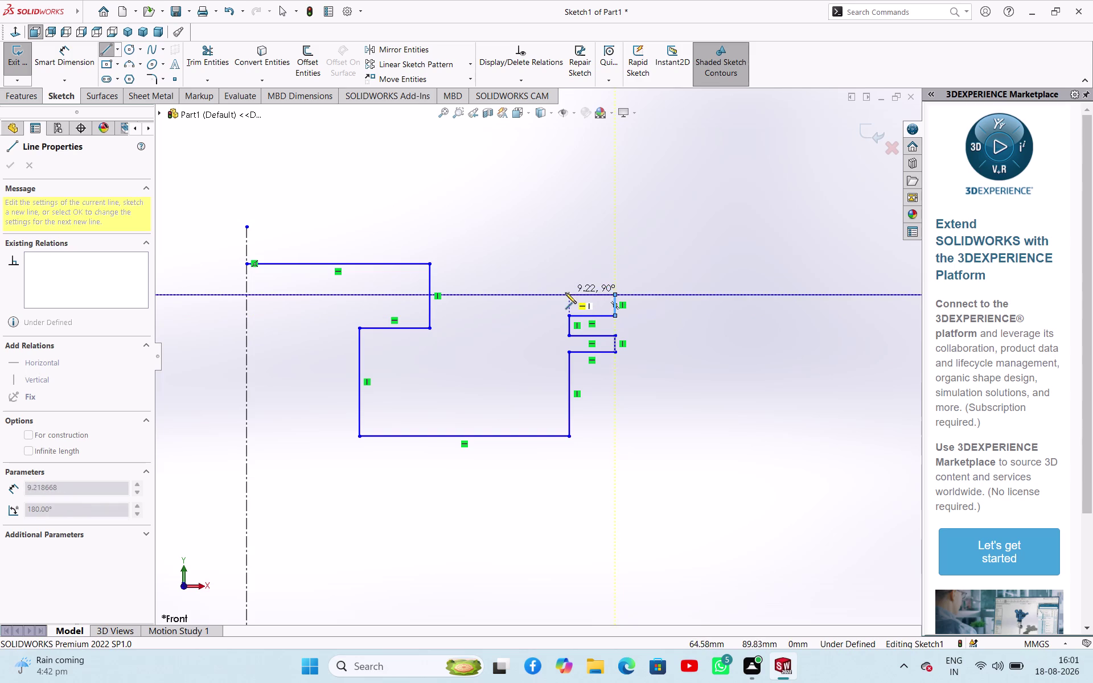
click(567, 296)
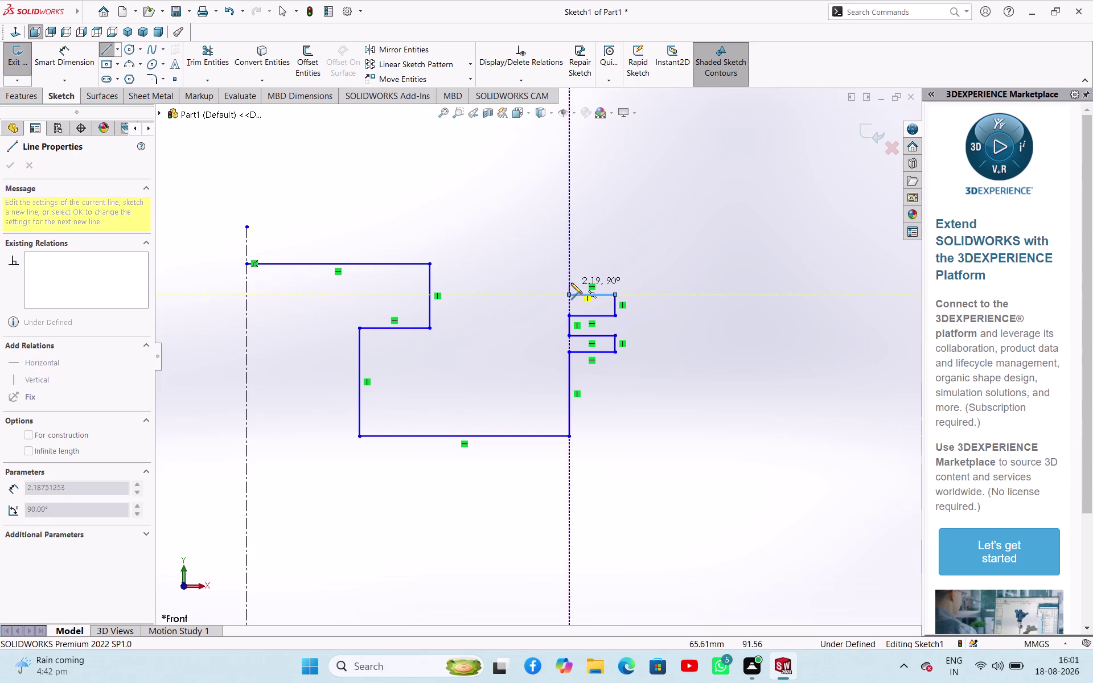
click(569, 277)
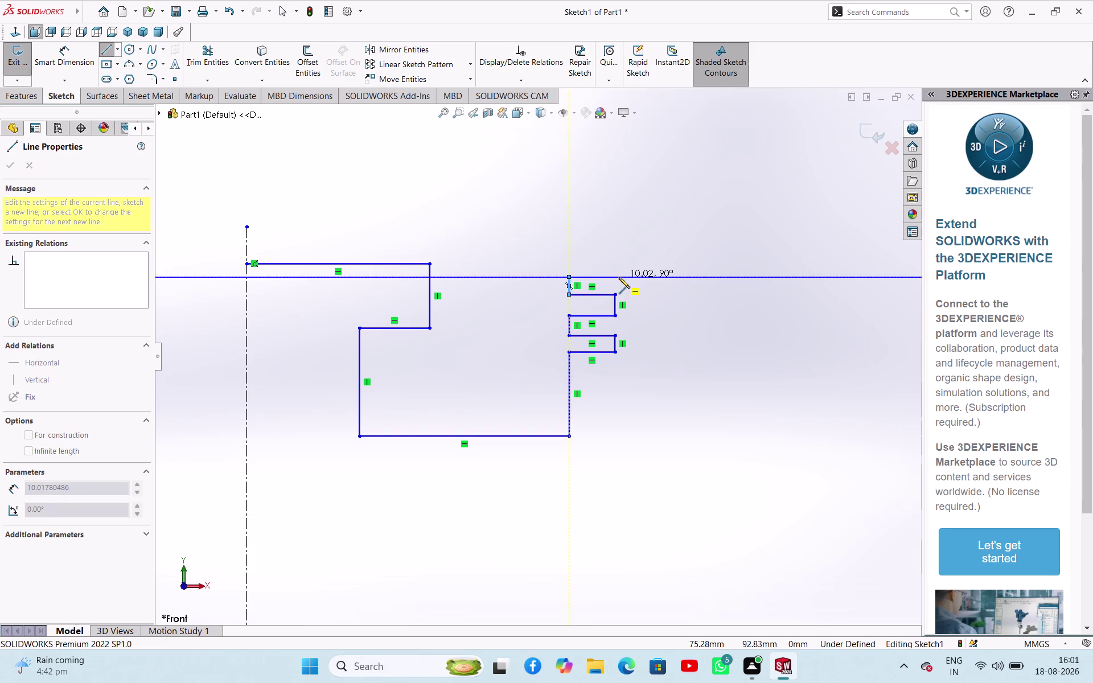
click(615, 277)
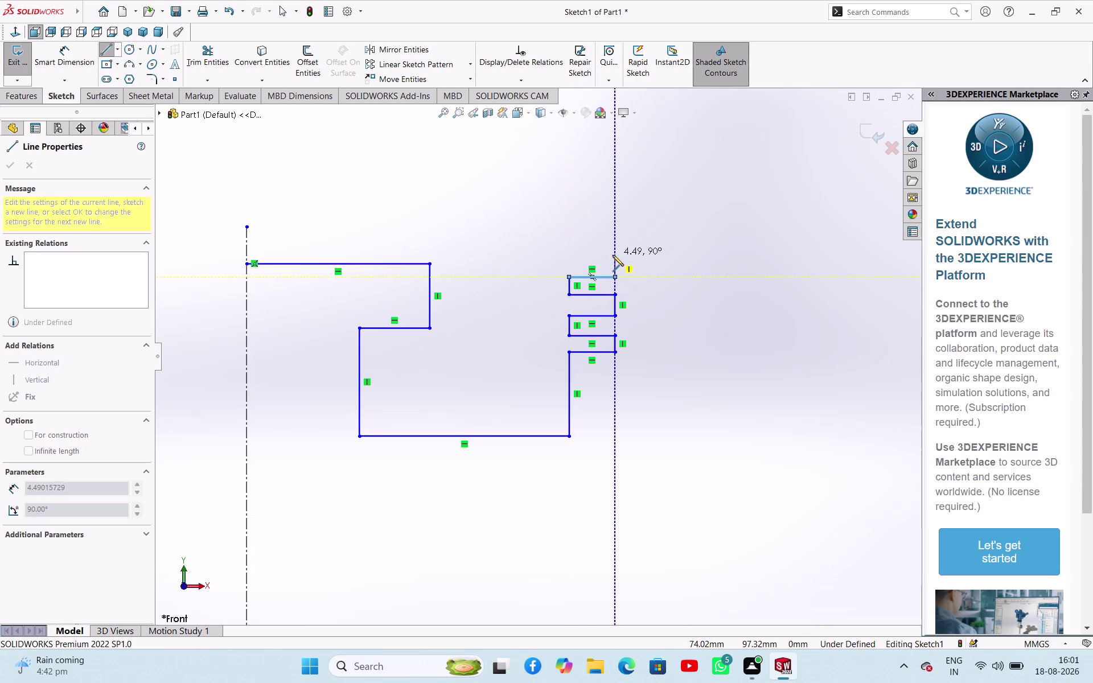
Sketch the remaining grooves up to the topmost groove edge.
click(616, 256)
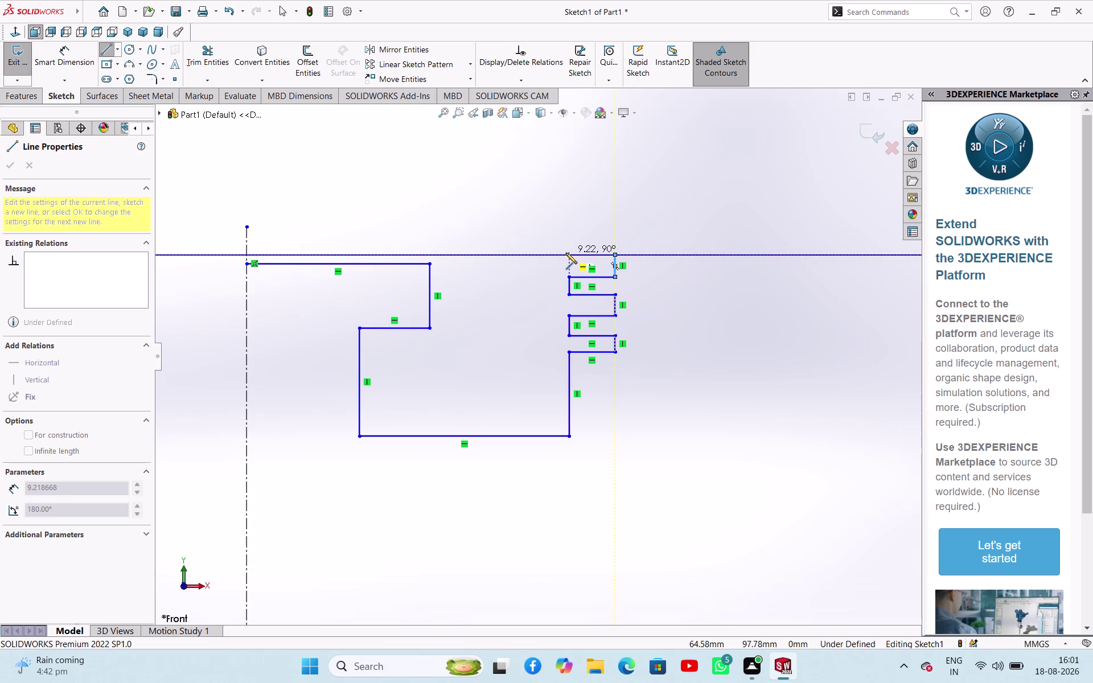
click(566, 252)
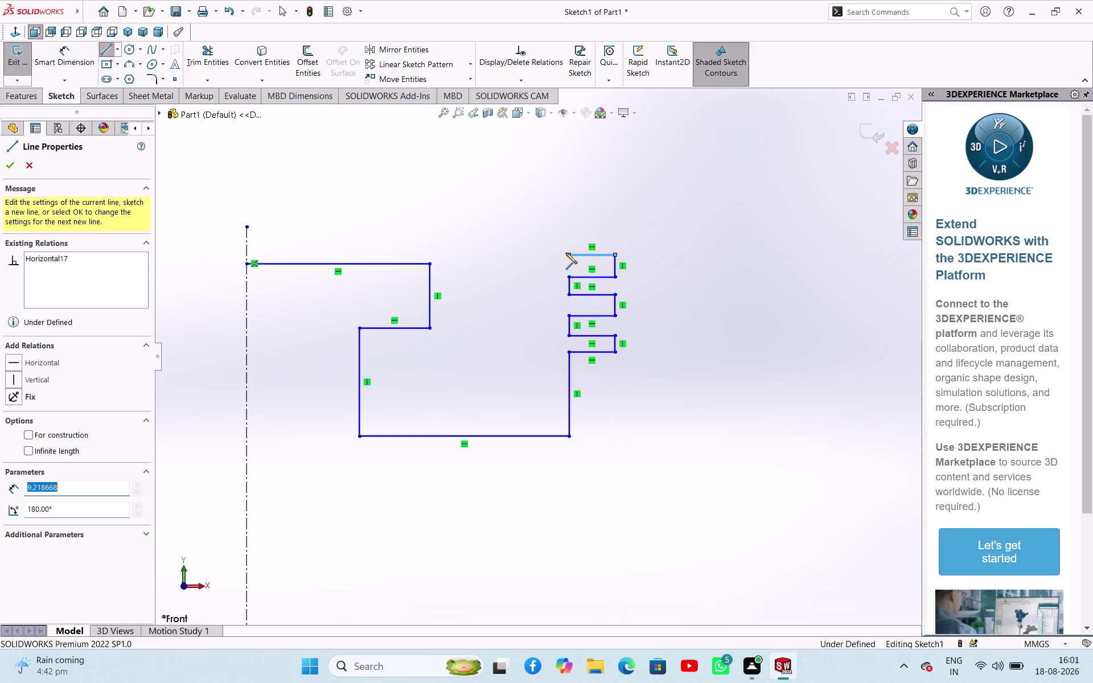
click(573, 228)
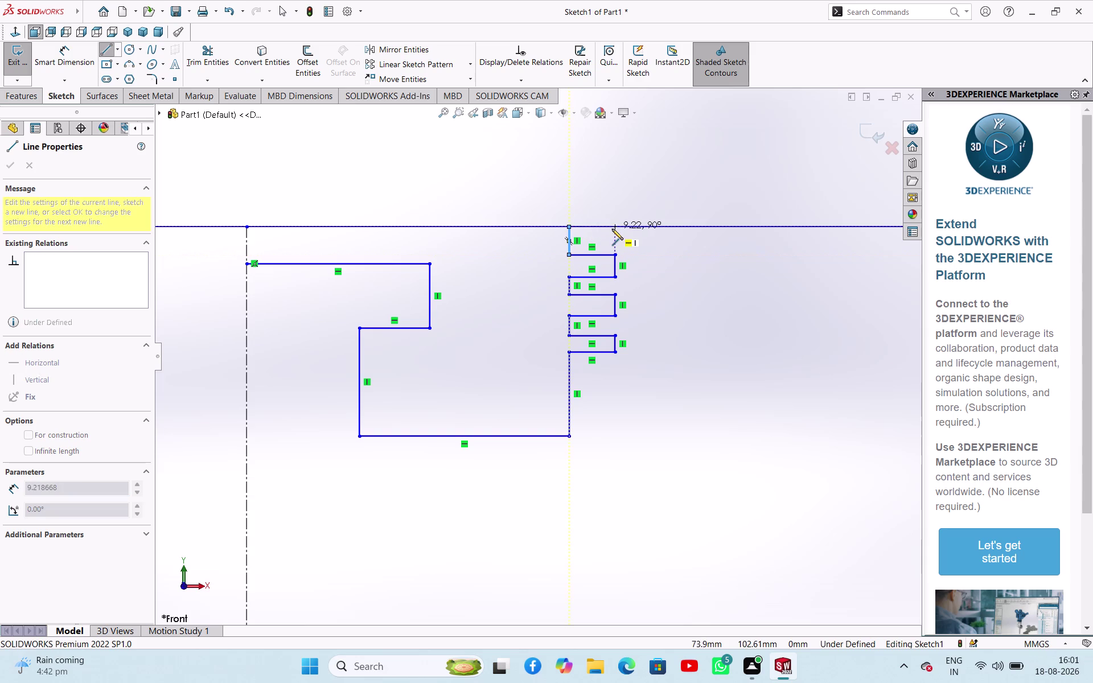
click(614, 225)
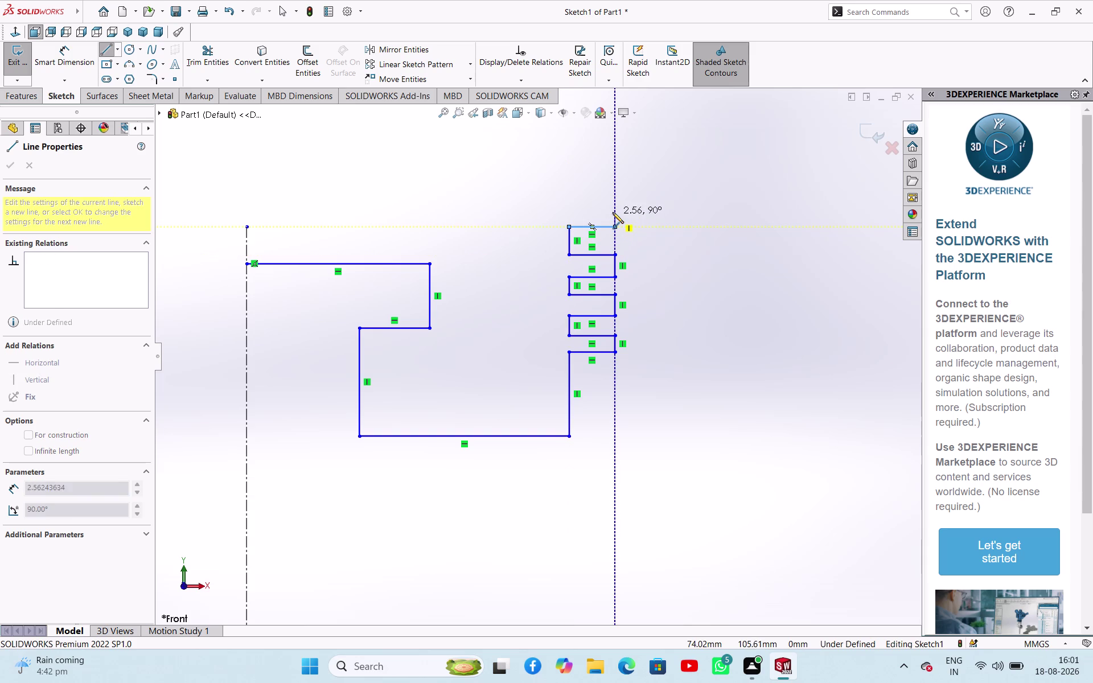
click(613, 207)
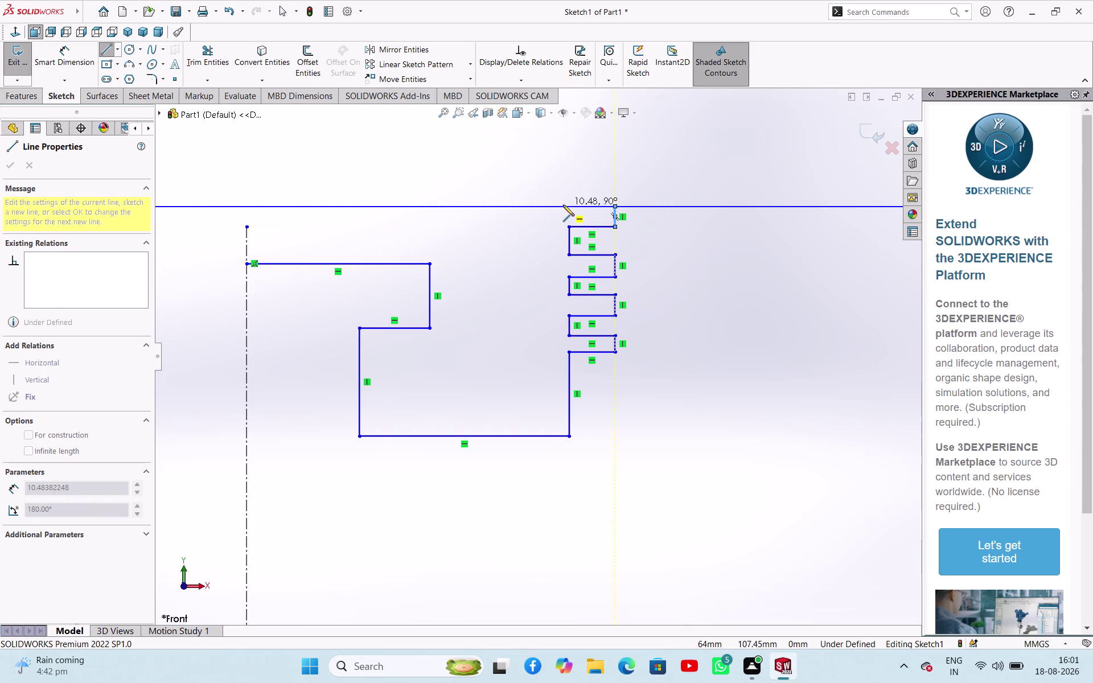
click(572, 206)
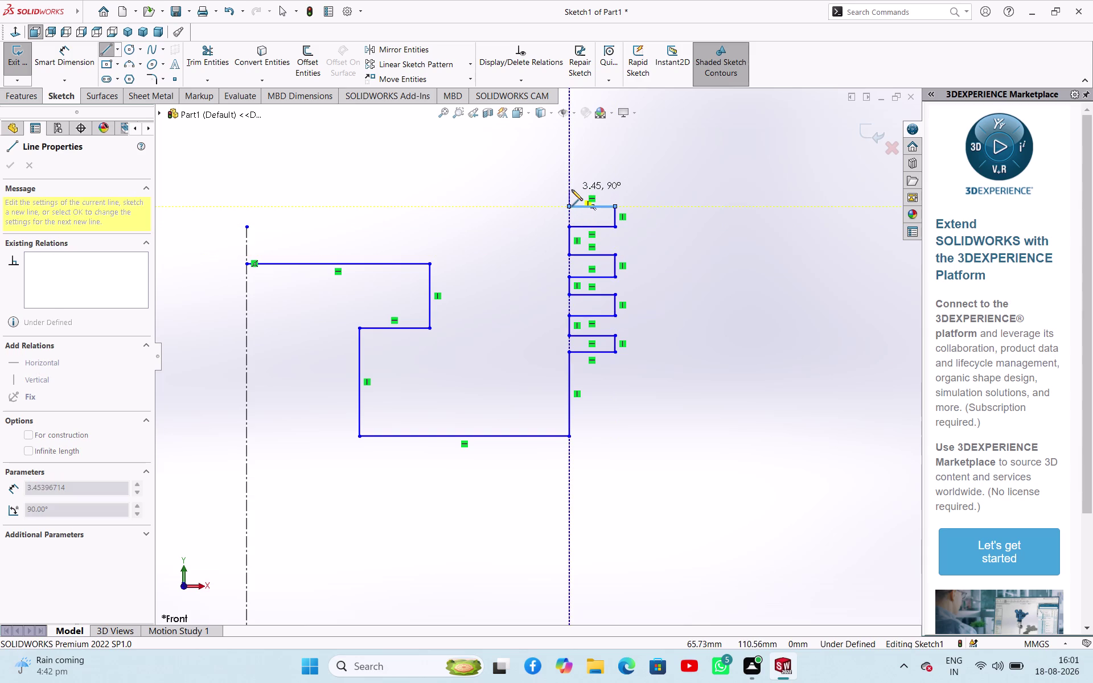
click(572, 189)
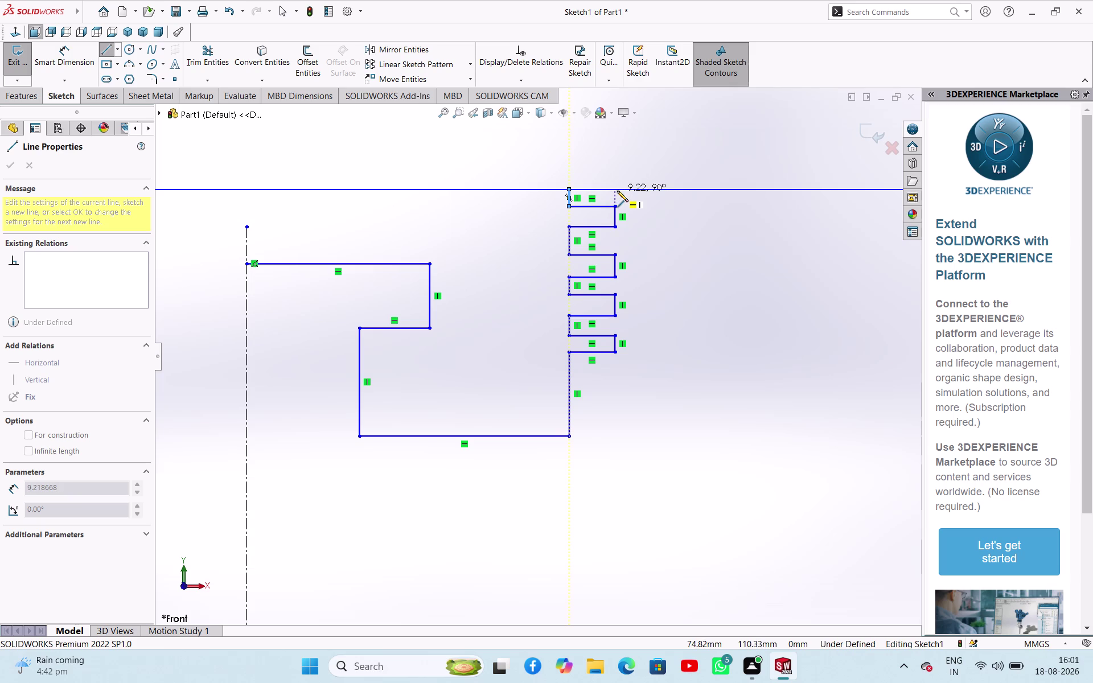
click(615, 191)
key(Escape)
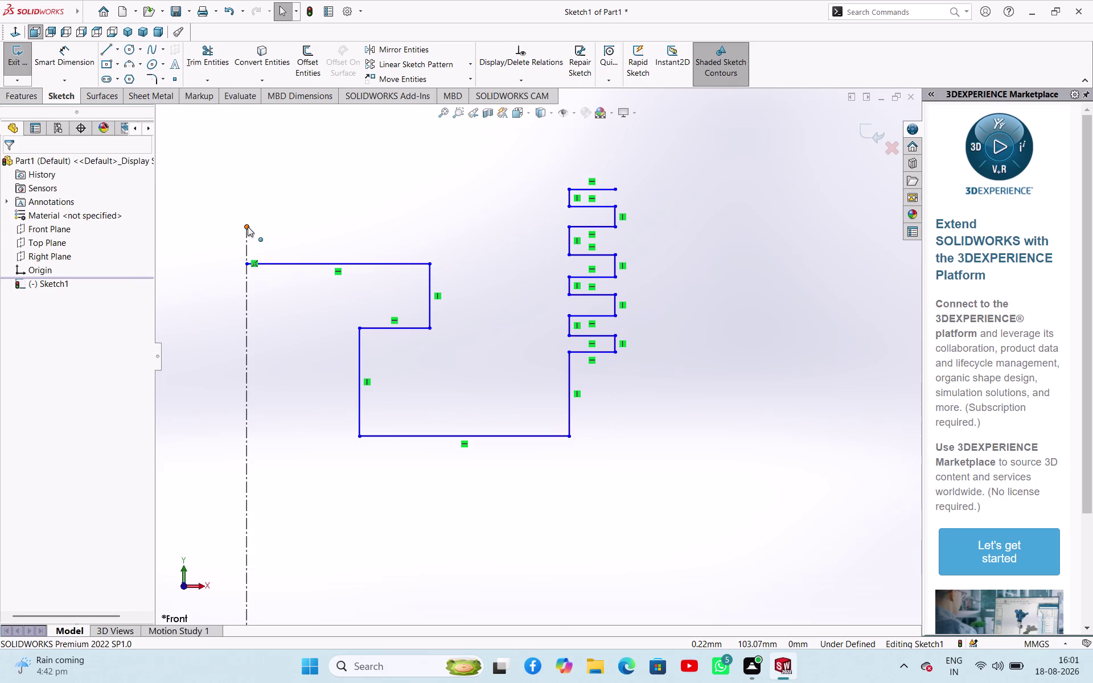
Lengthen the vertical centreline upward by dragging its top endpoint.
drag(245, 209, 244, 194)
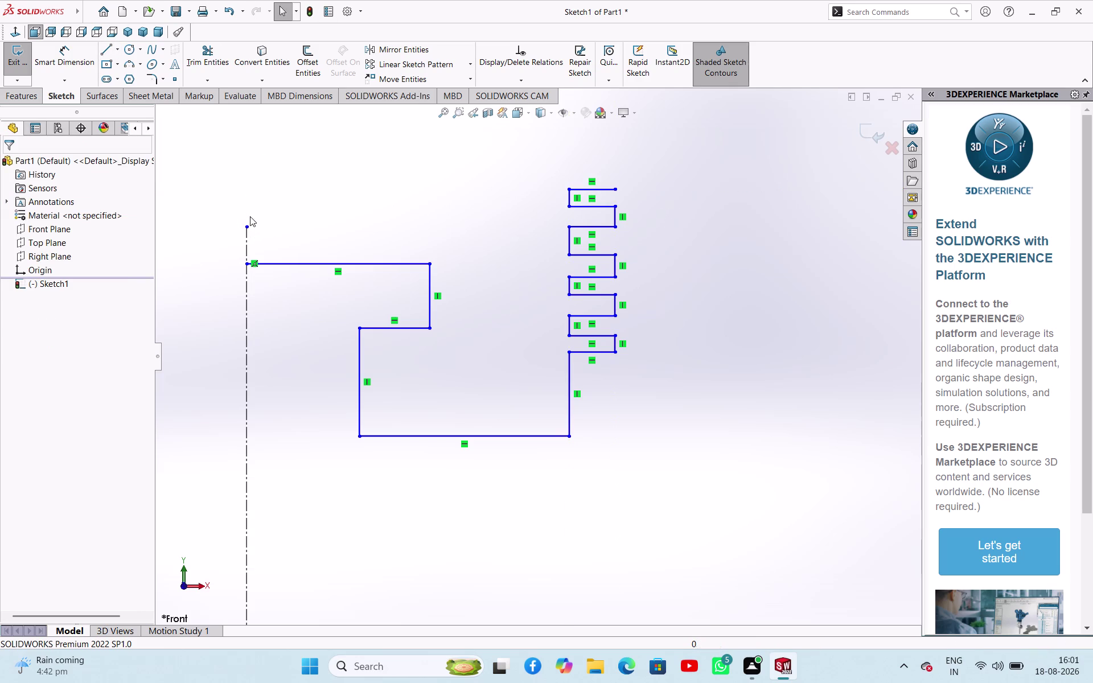
drag(249, 228, 253, 138)
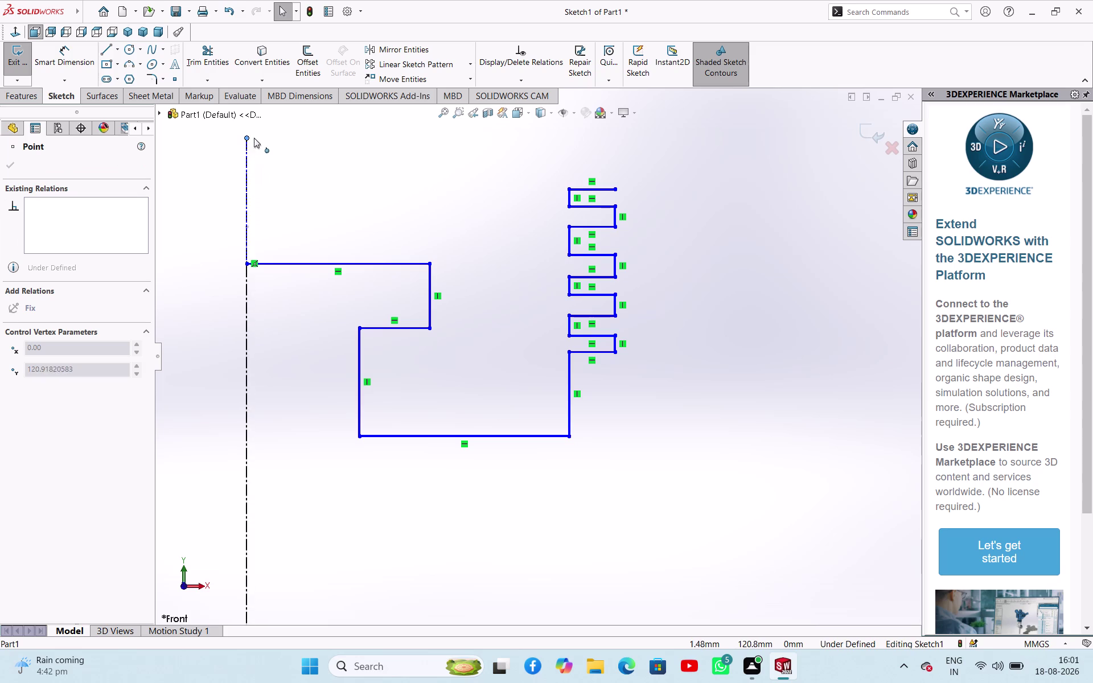
drag(254, 138, 248, 128)
click(214, 200)
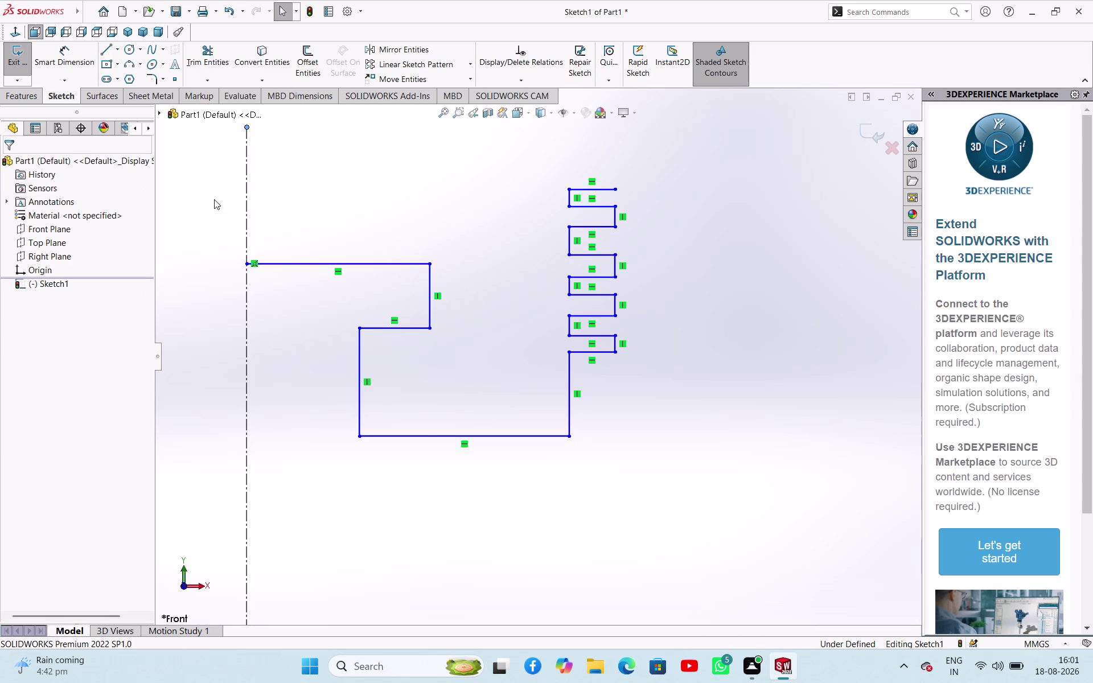
Attempt a tangent arc from the centreline top and dismiss the endpoint warning.
click(140, 68)
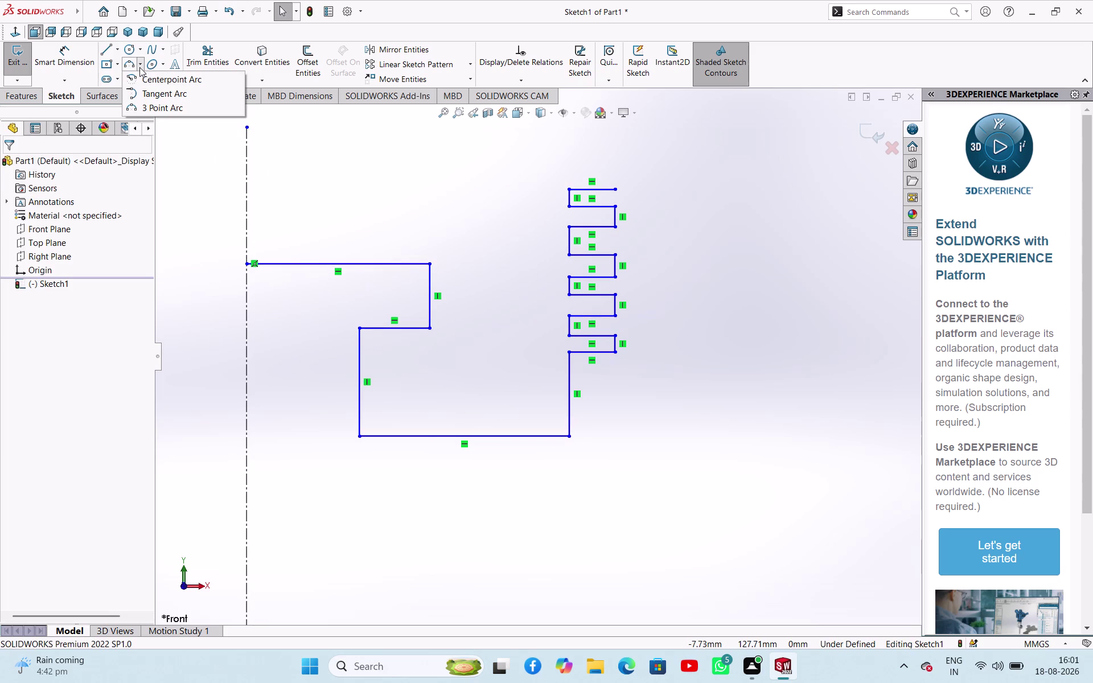
click(148, 99)
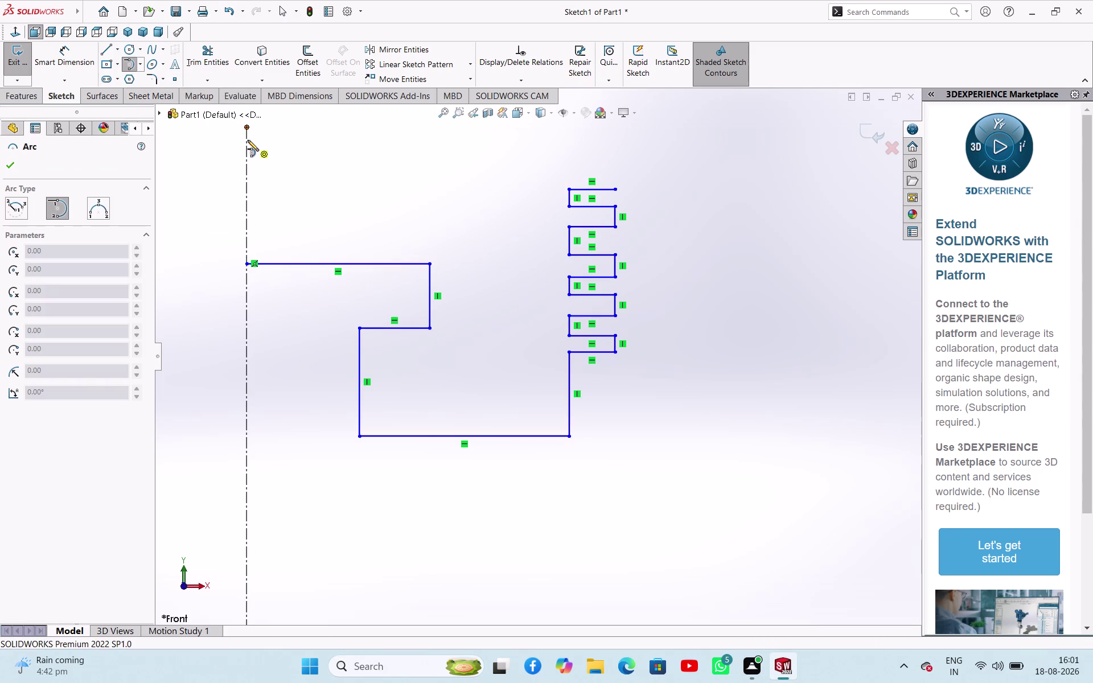
click(248, 140)
click(649, 266)
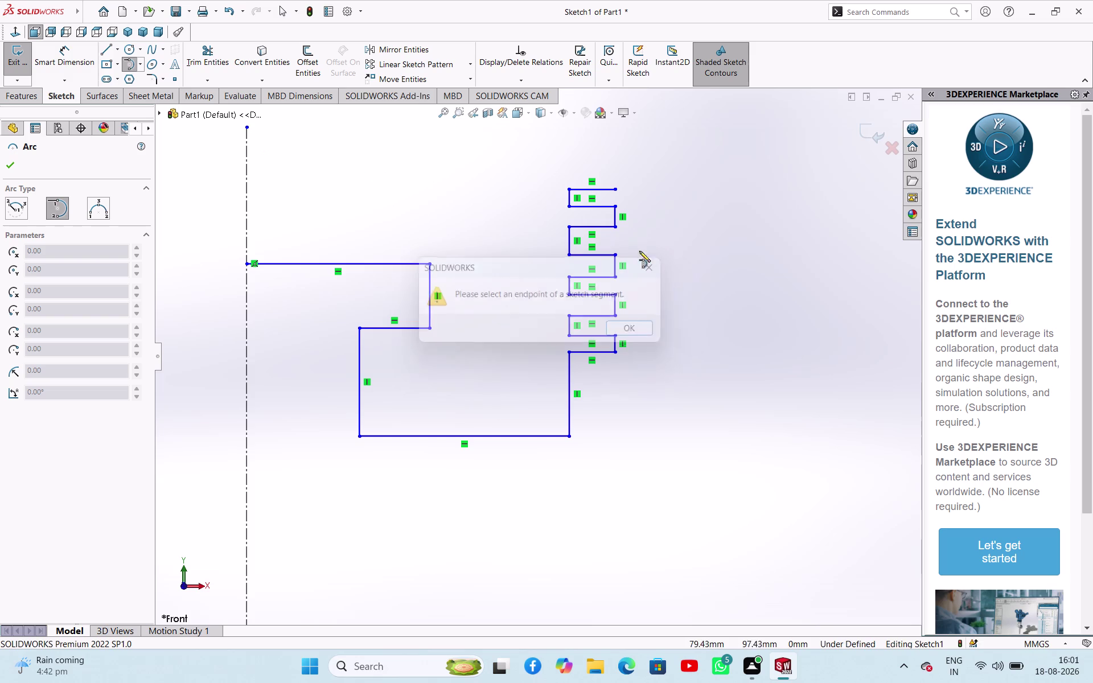
click(111, 53)
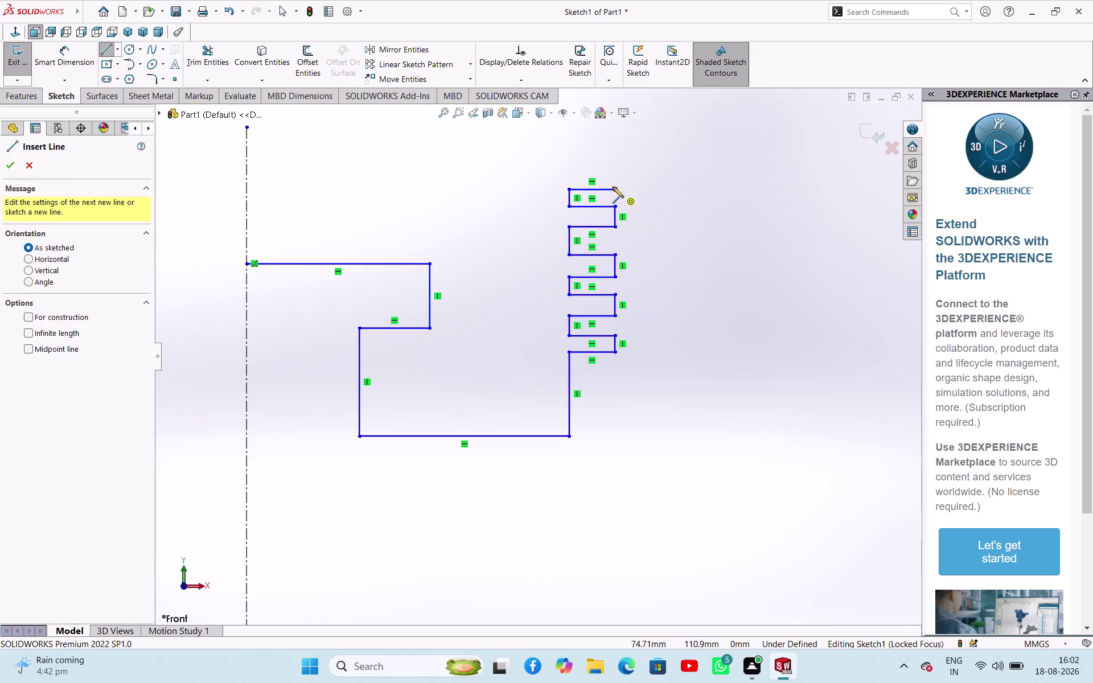
Add a short vertical line at the top groove, then abandon a tangent arc from it.
click(612, 188)
click(614, 173)
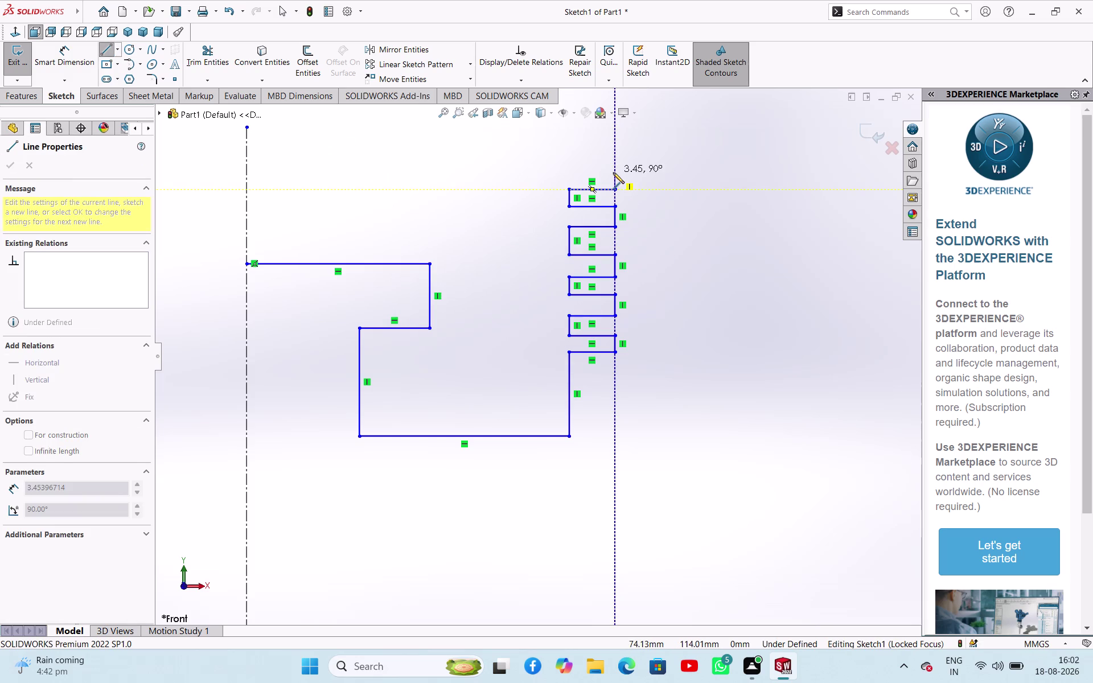
key(Escape)
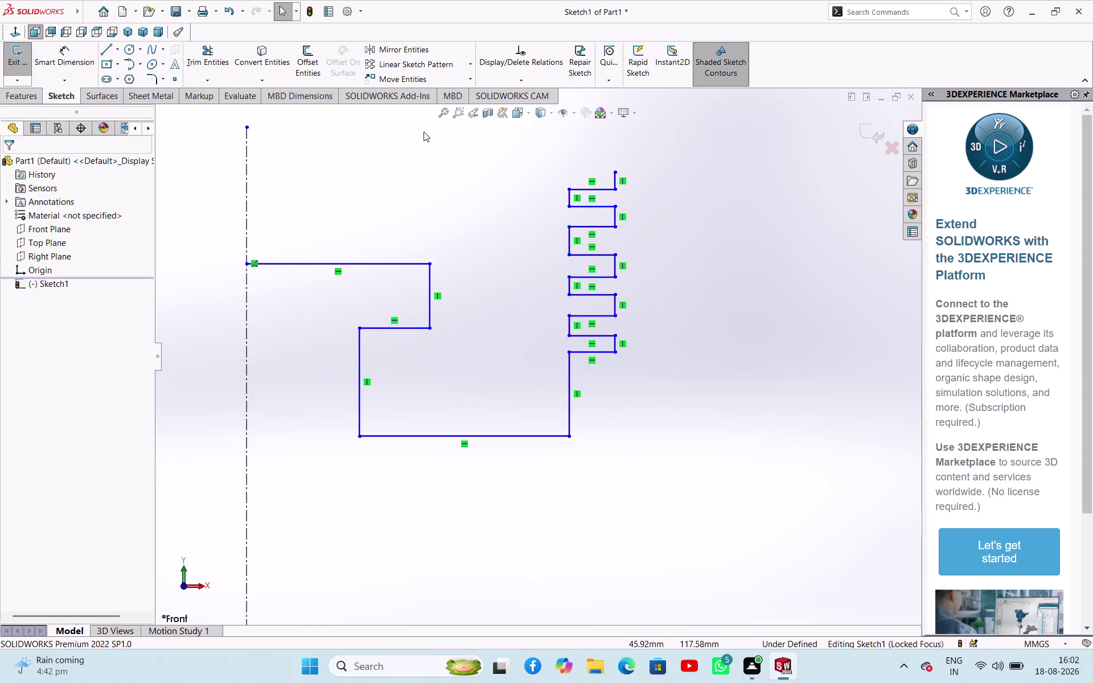
click(134, 63)
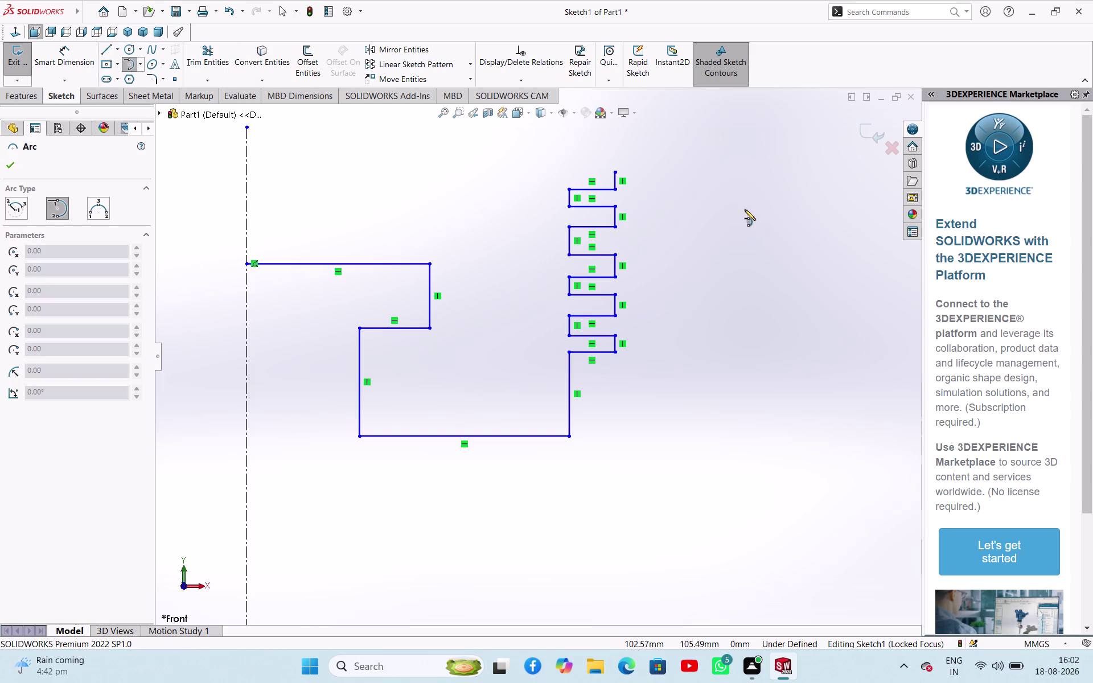
click(617, 171)
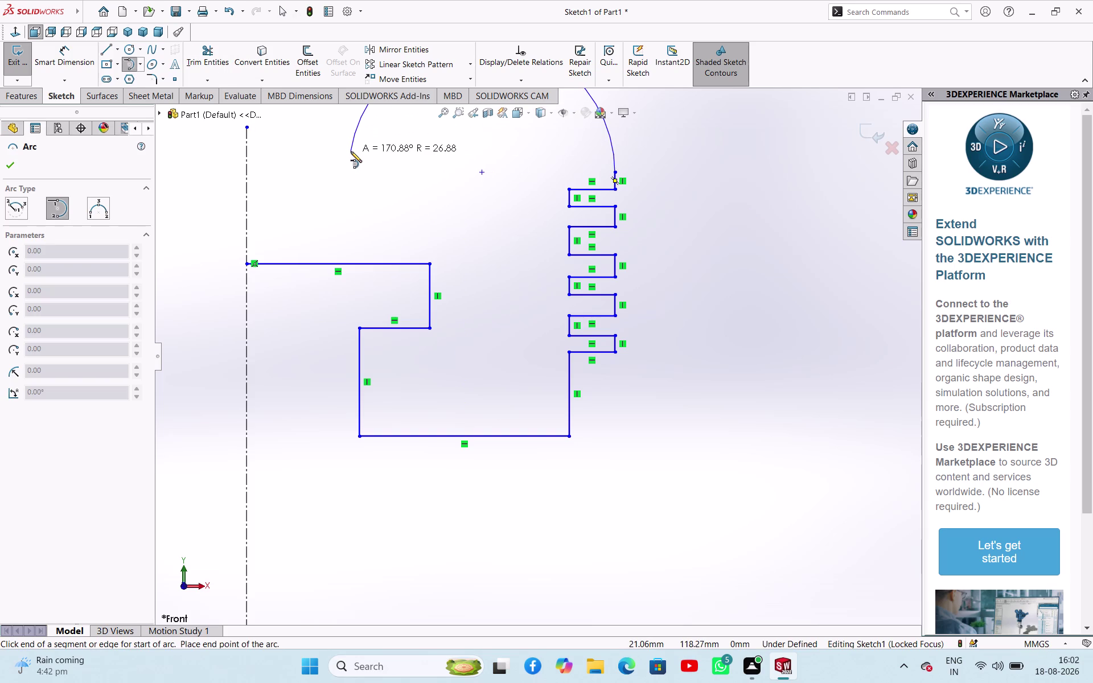
key(Escape)
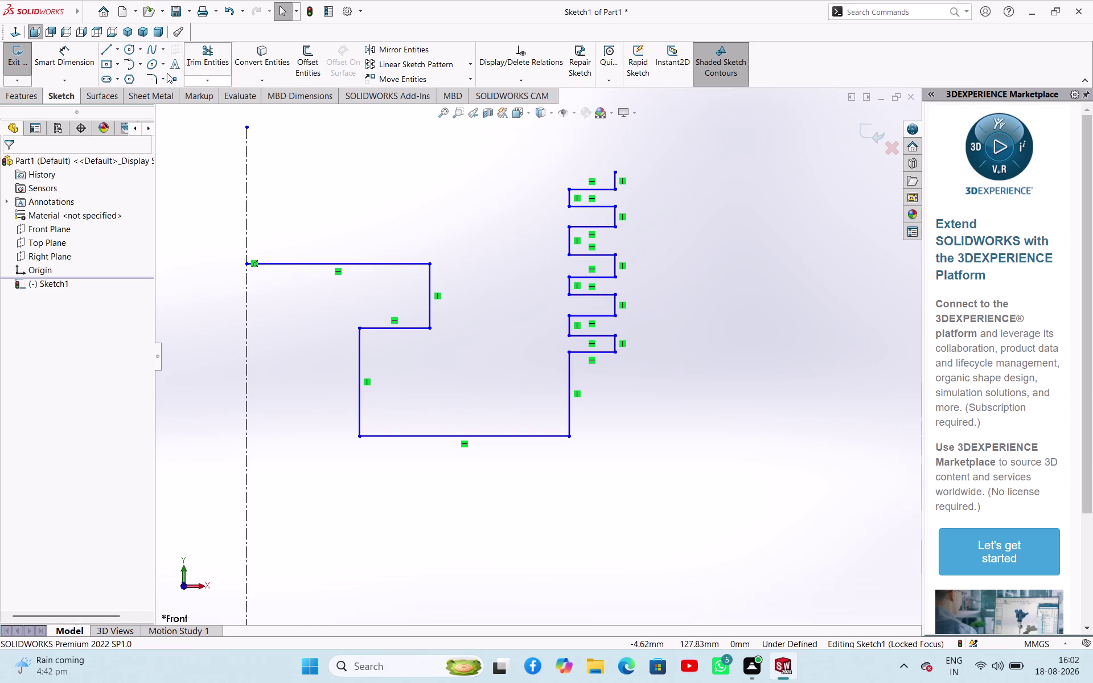
Attempt a tangent arc from the top groove end toward the centreline top, then cancel it.
click(139, 65)
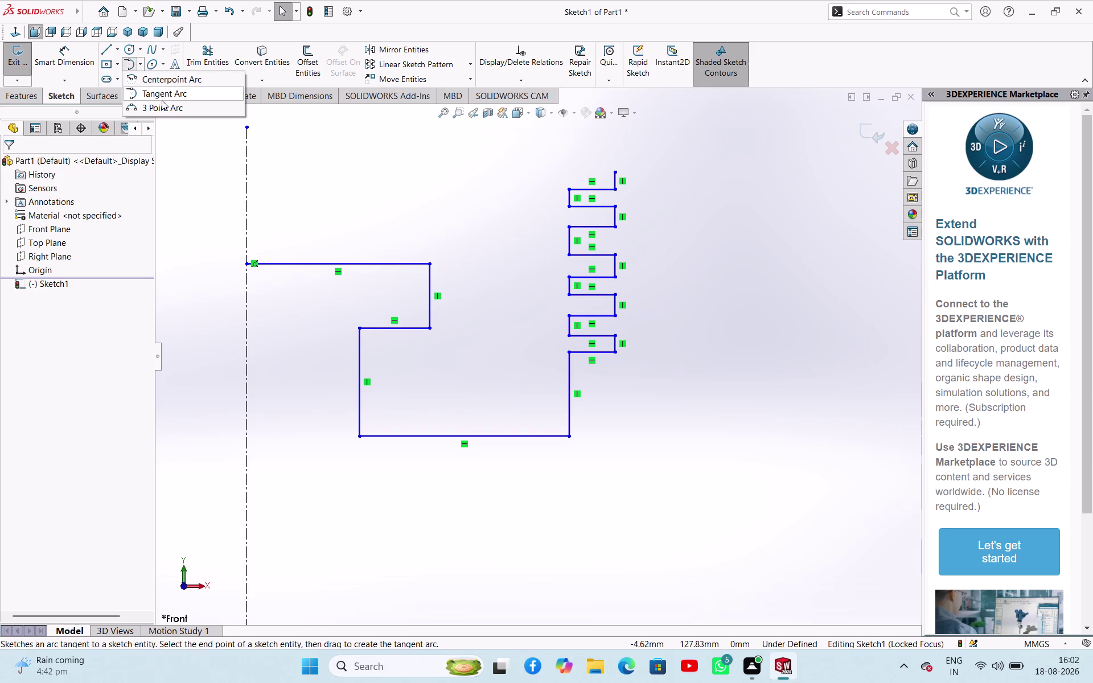
click(189, 81)
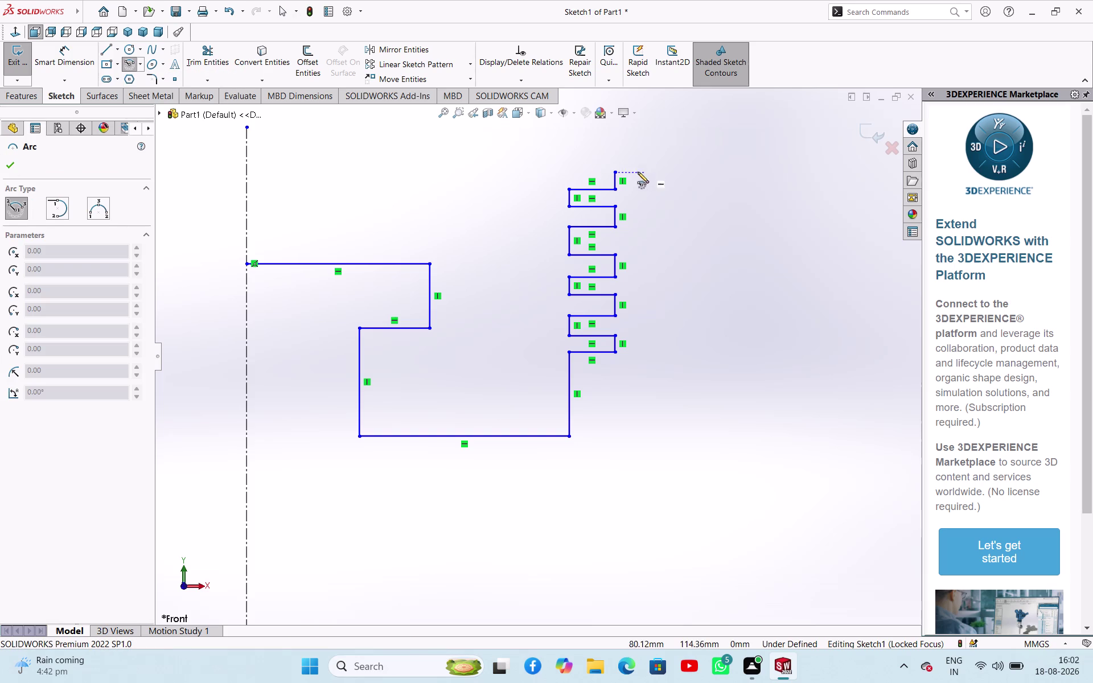
click(613, 173)
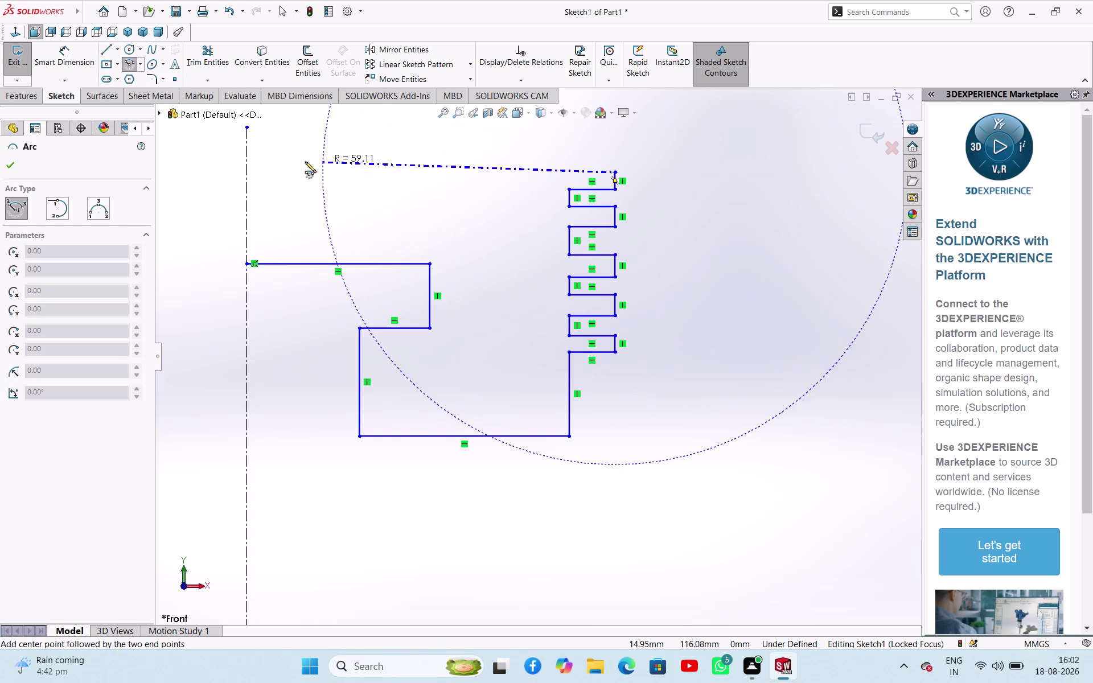
click(248, 146)
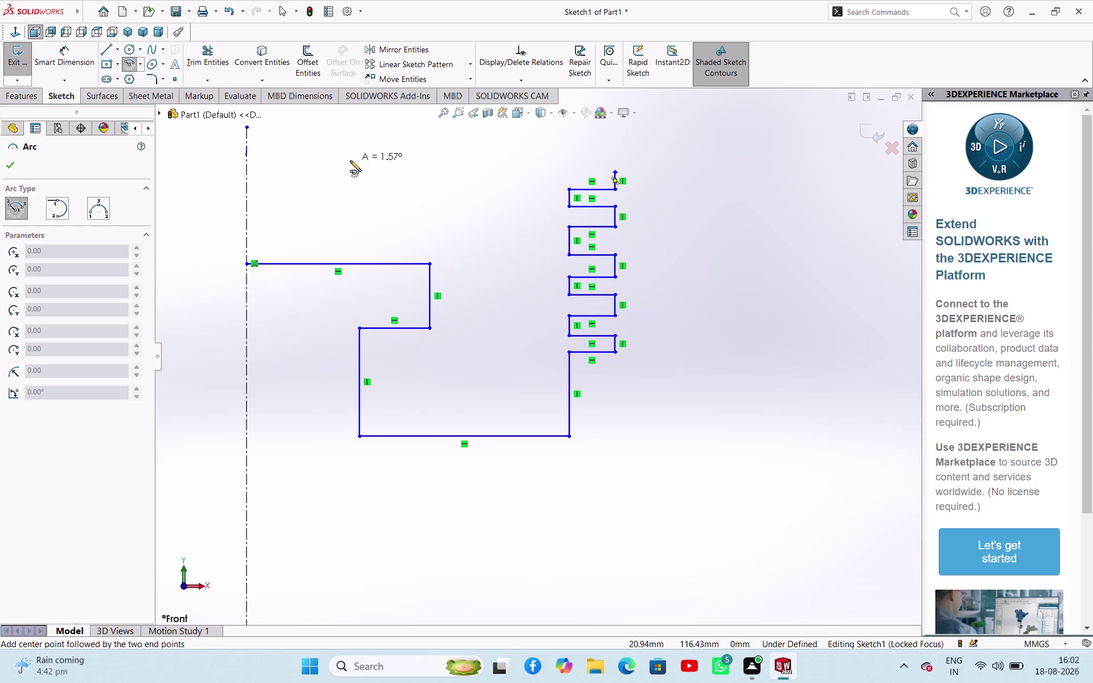
key(Escape)
Retry a tangent arc at the centreline top and dismiss the endpoint warning.
click(139, 62)
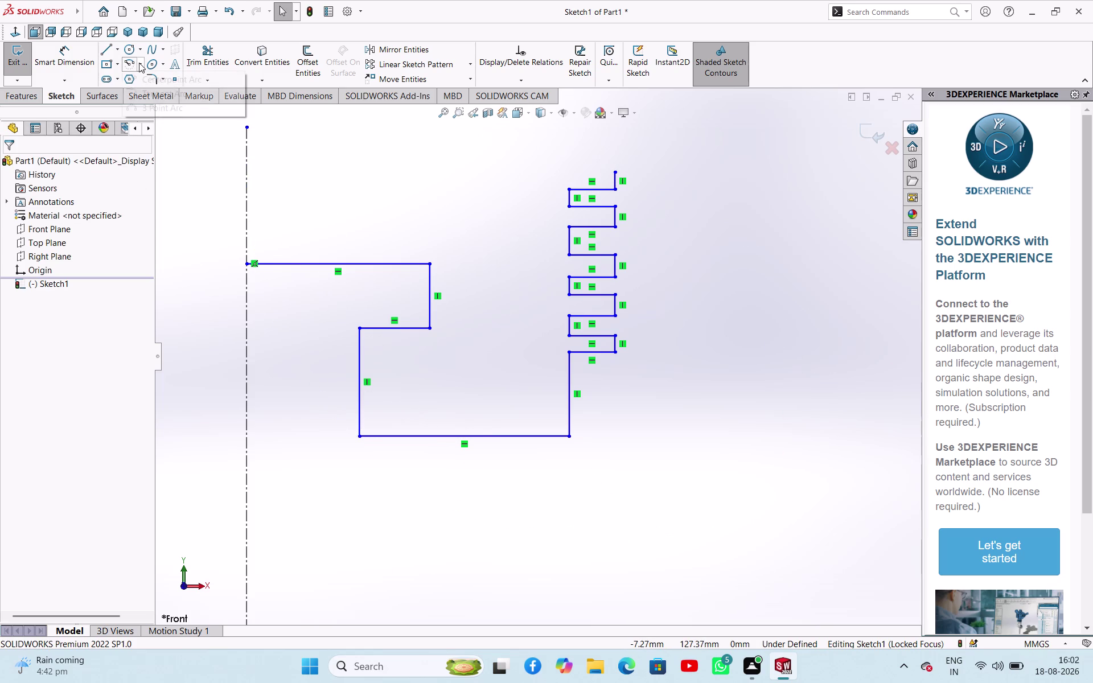
click(144, 93)
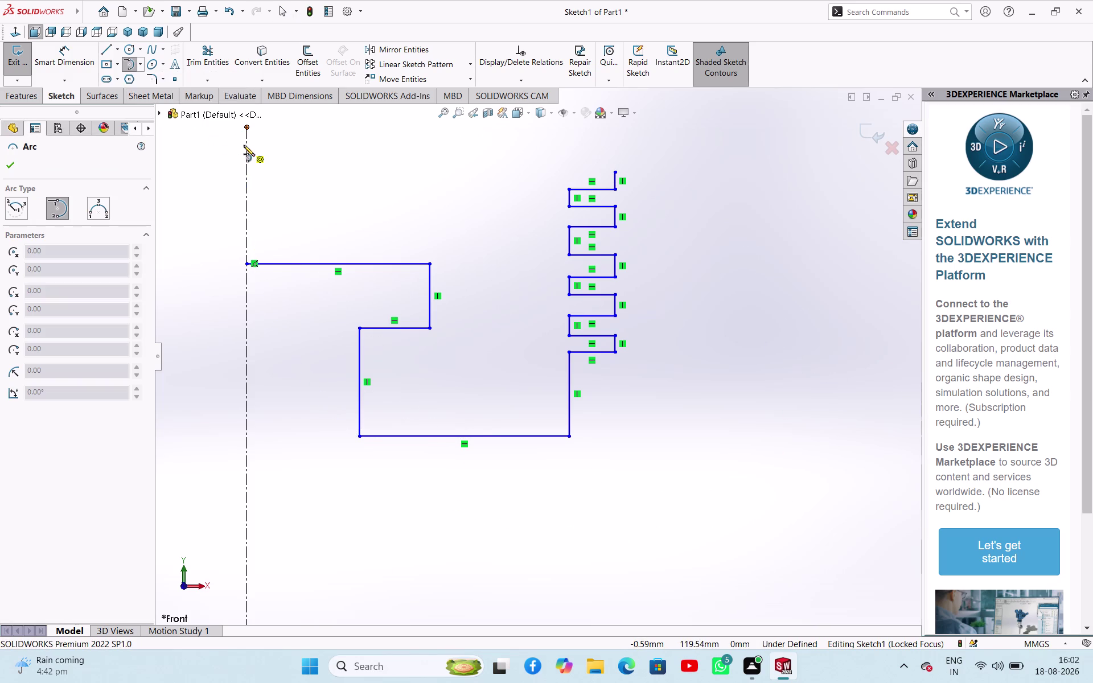
click(244, 145)
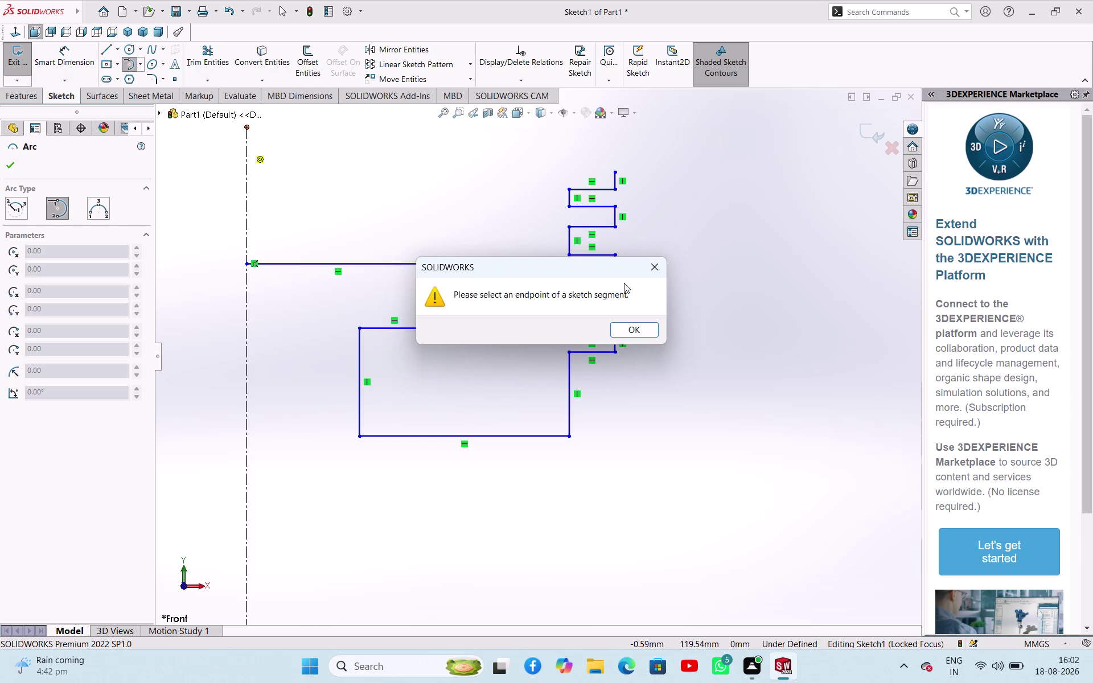
click(647, 275)
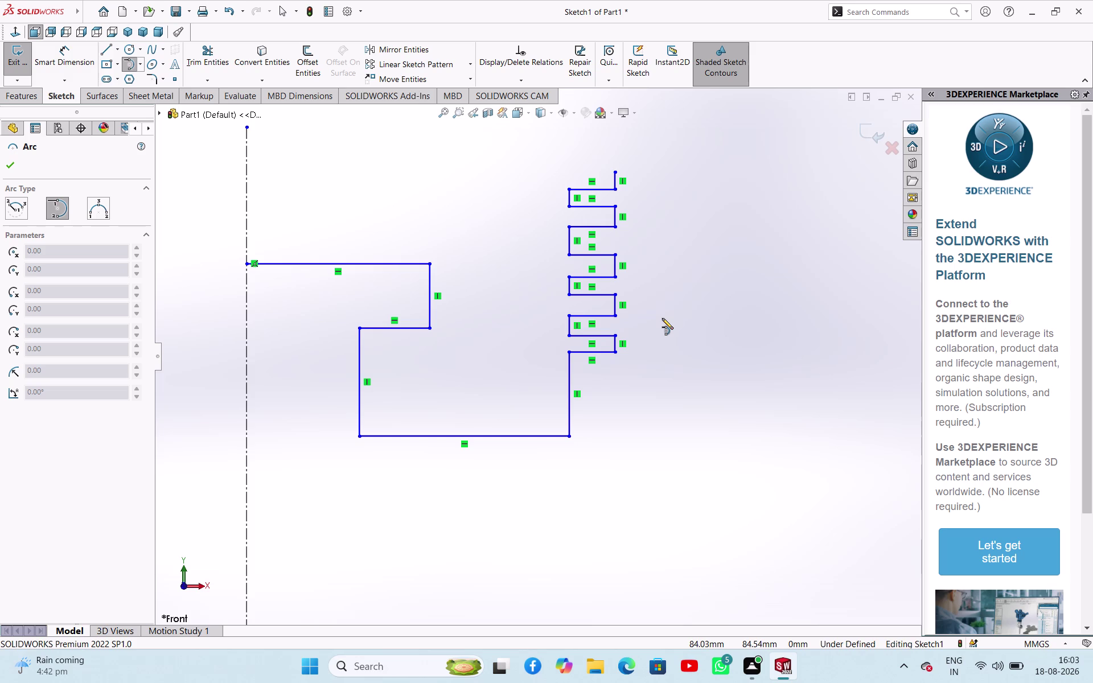
Draw a large centre-point arc from the centreline top curving rightward over the grooved profile.
click(142, 59)
click(142, 74)
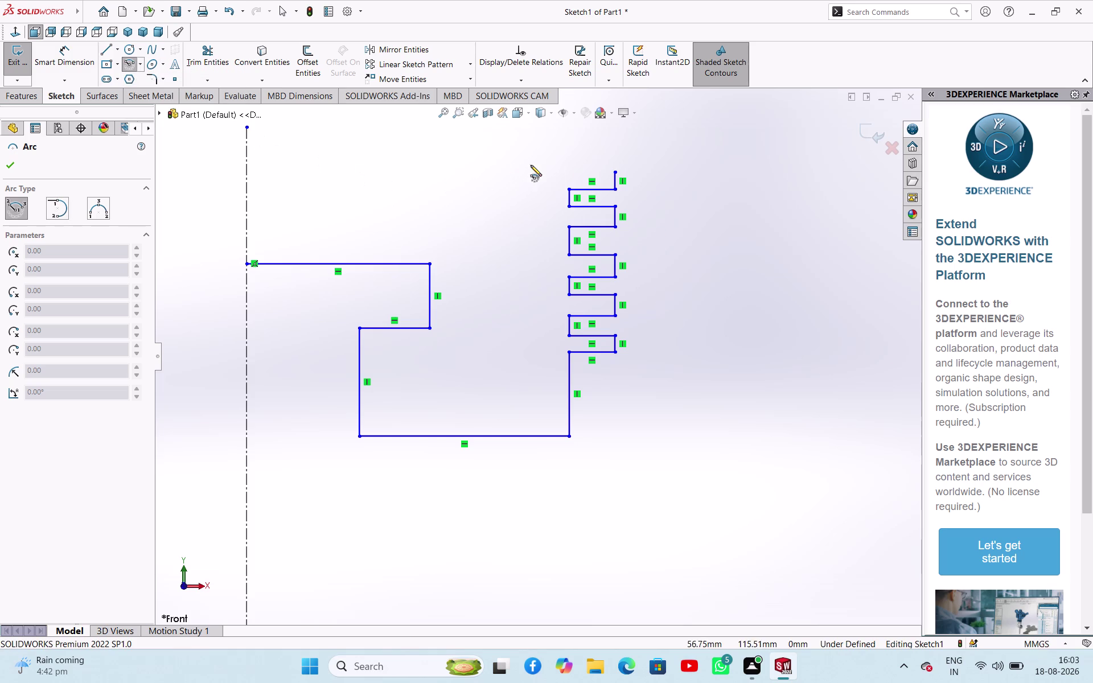
click(616, 173)
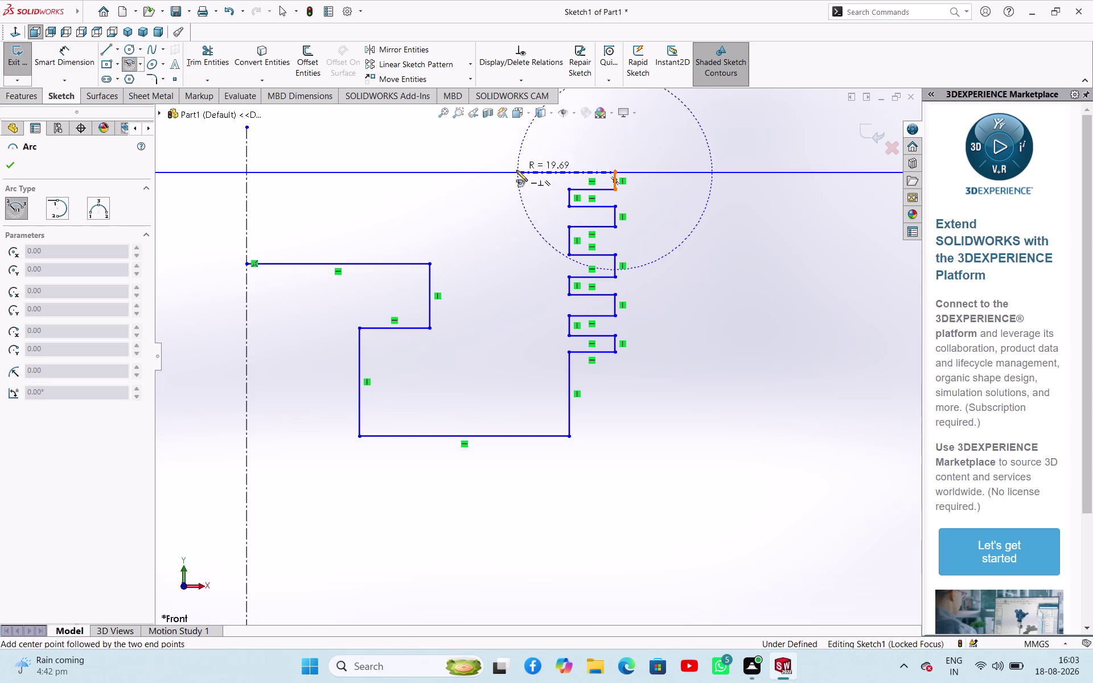
click(247, 164)
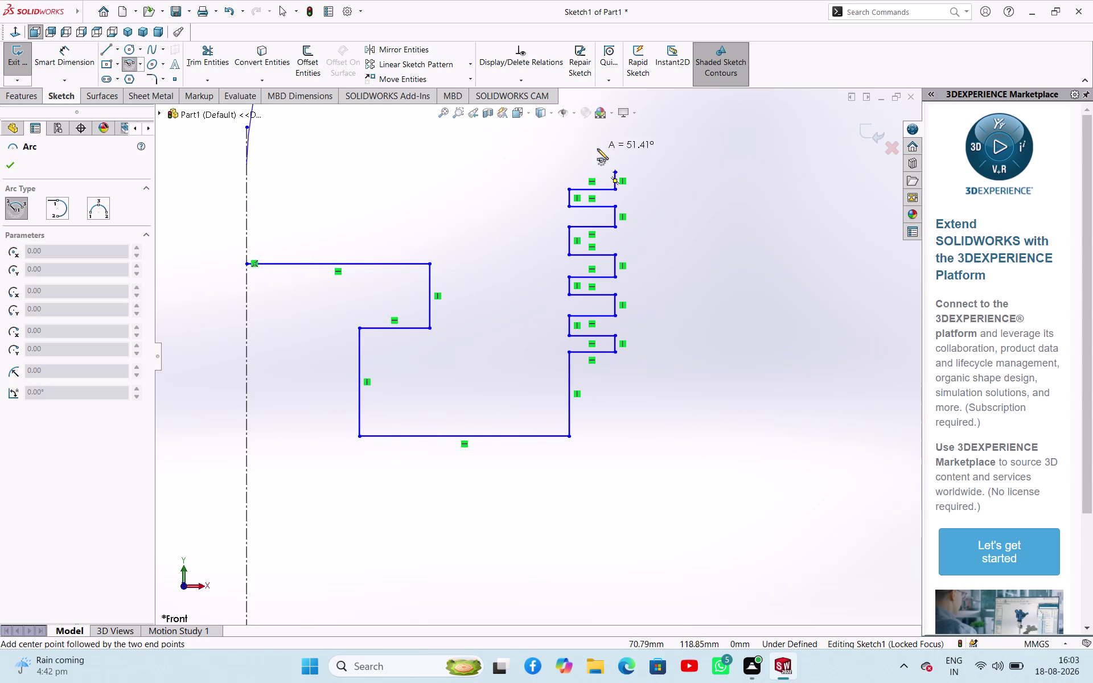
click(616, 171)
scroll(up, 3)
scroll(down, 3)
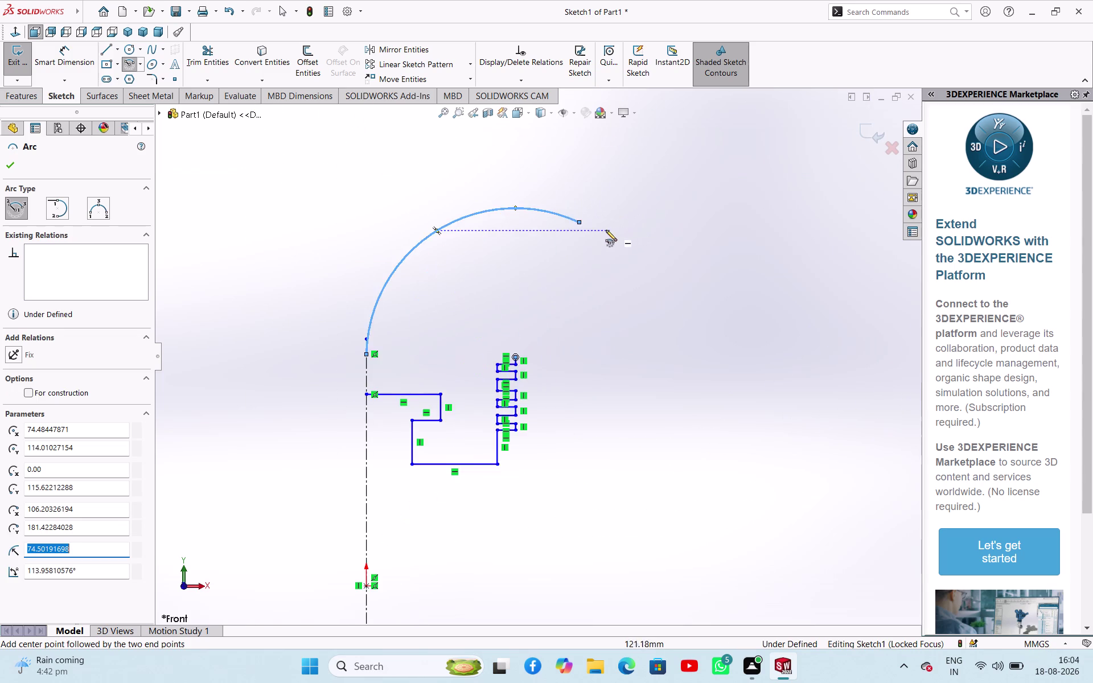
scroll(down, 3)
key(Escape)
key(Escape)
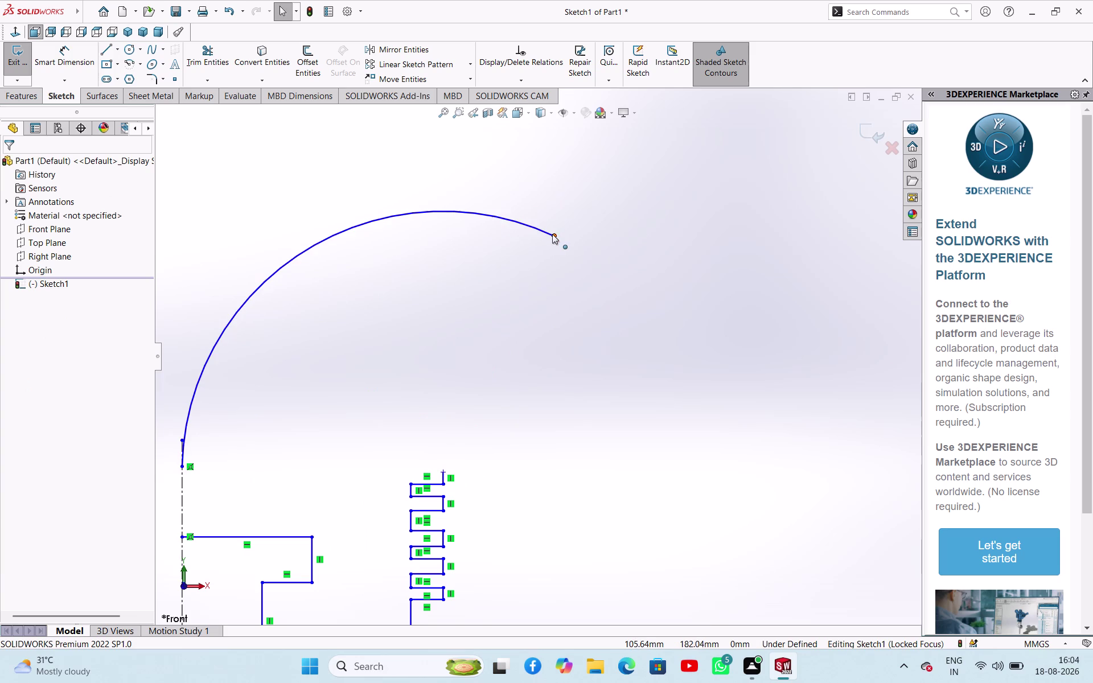
click(554, 234)
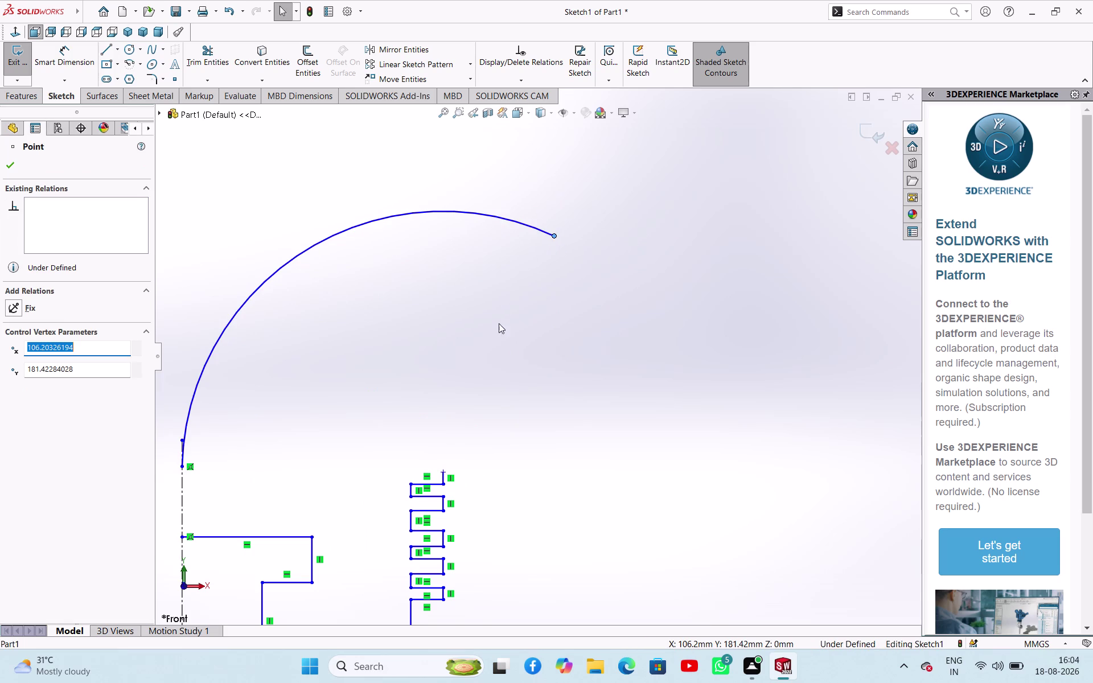
click(444, 474)
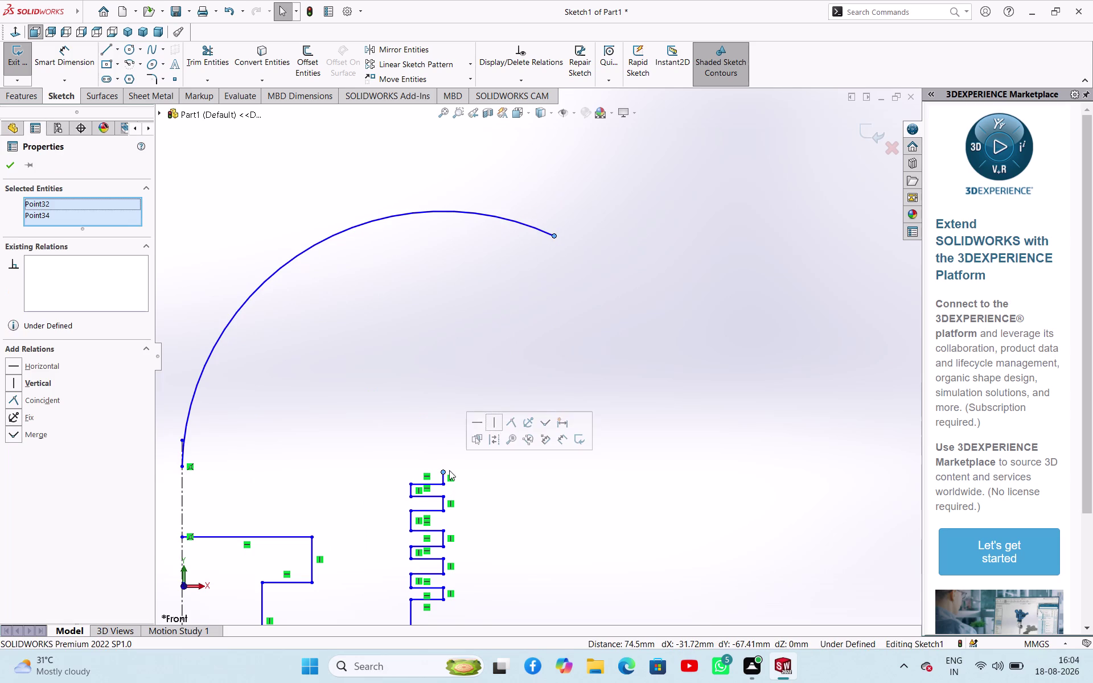
click(512, 418)
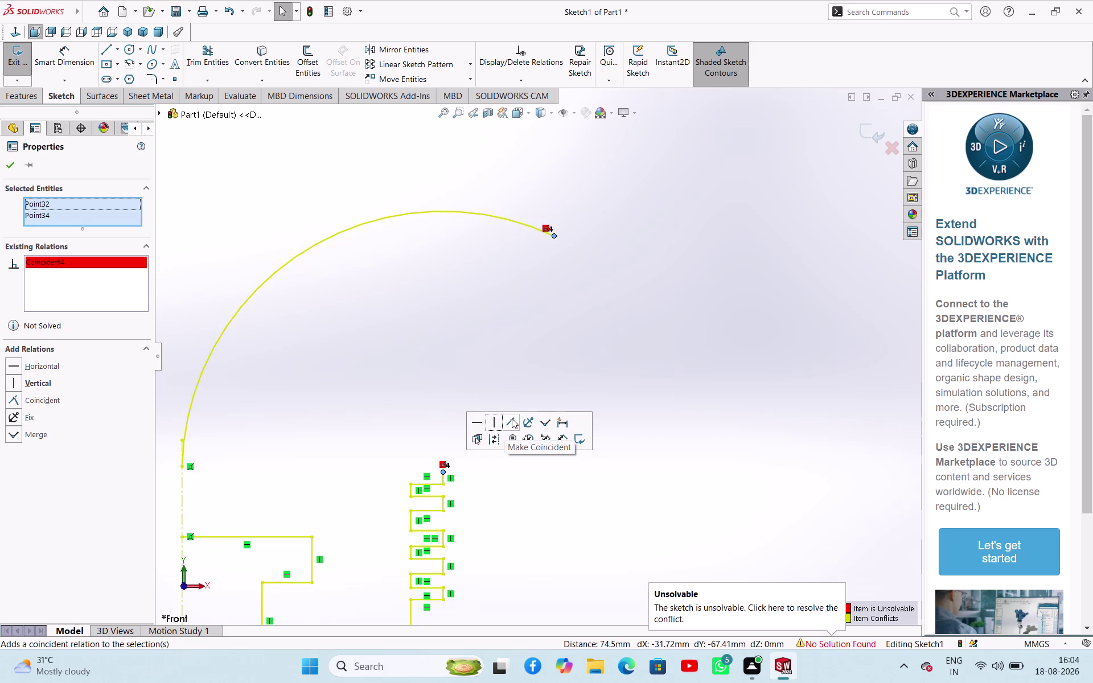
click(595, 320)
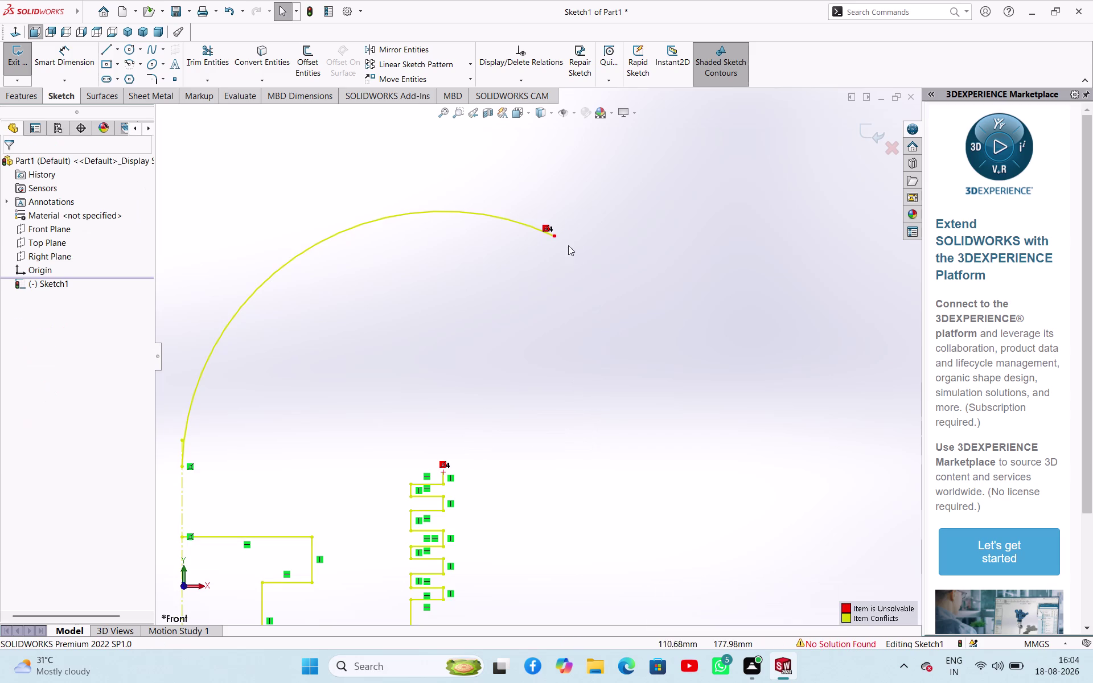
click(545, 226)
key(Delete)
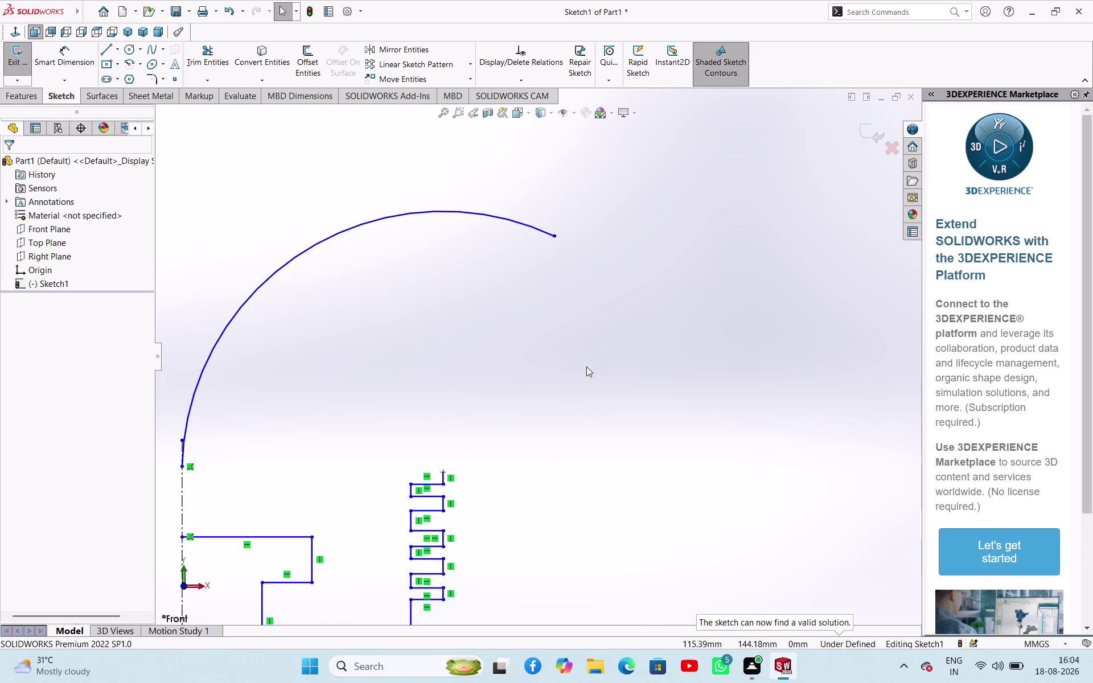
scroll(up, 3)
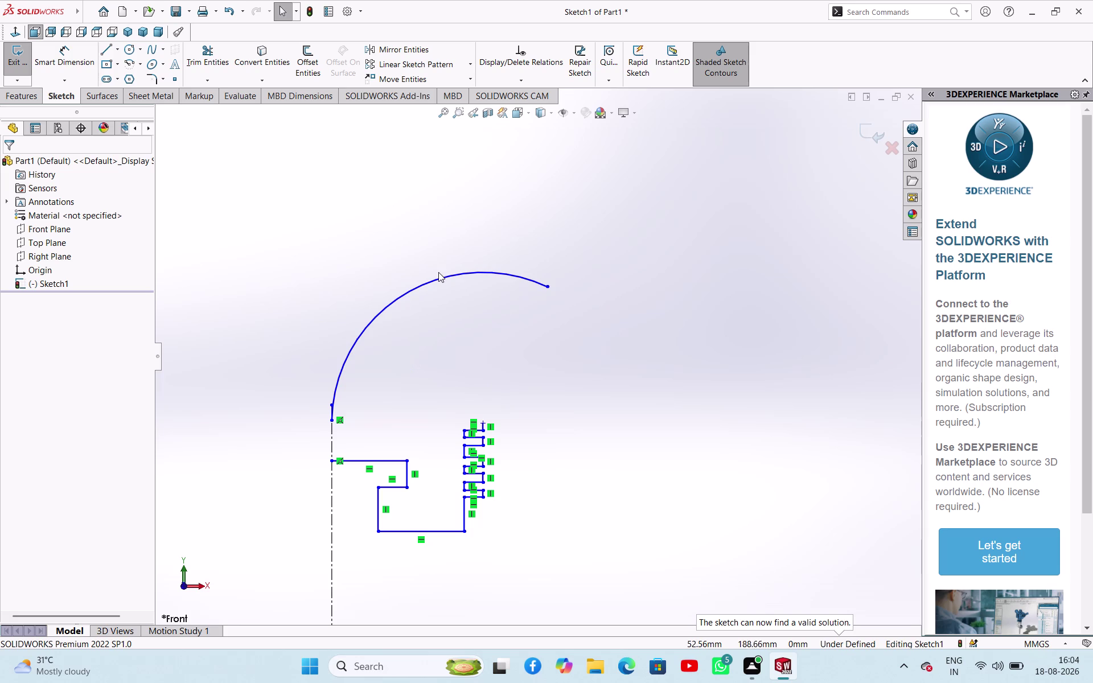
Delete the large centre-point arc above the grooved profile.
scroll(up, 3)
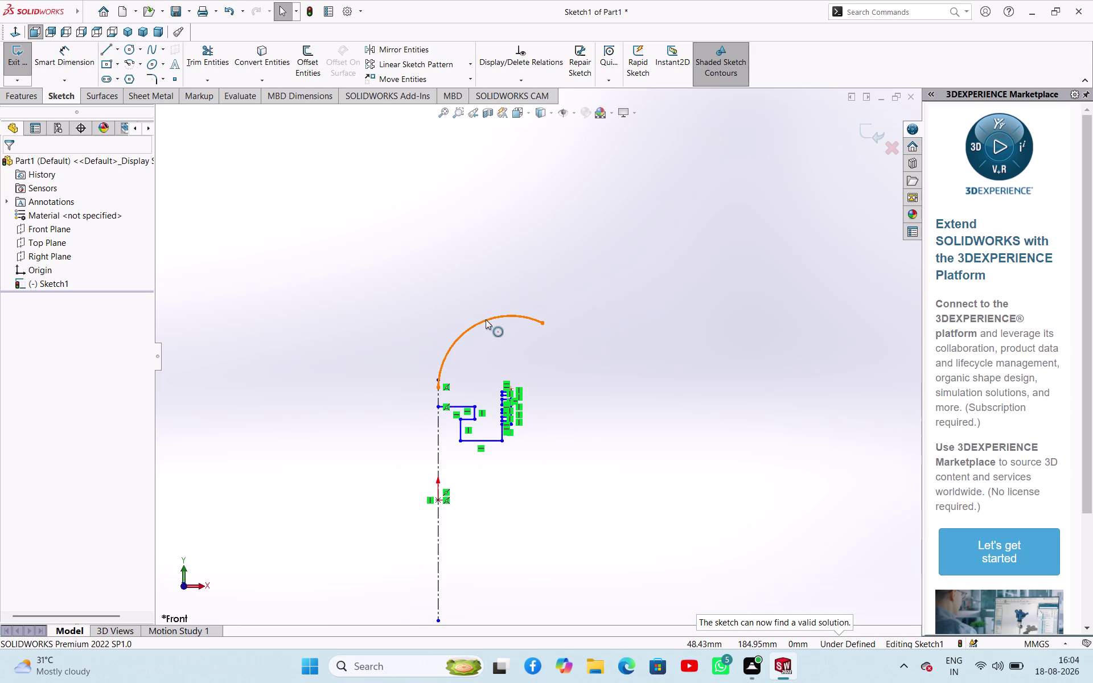
click(485, 320)
key(Delete)
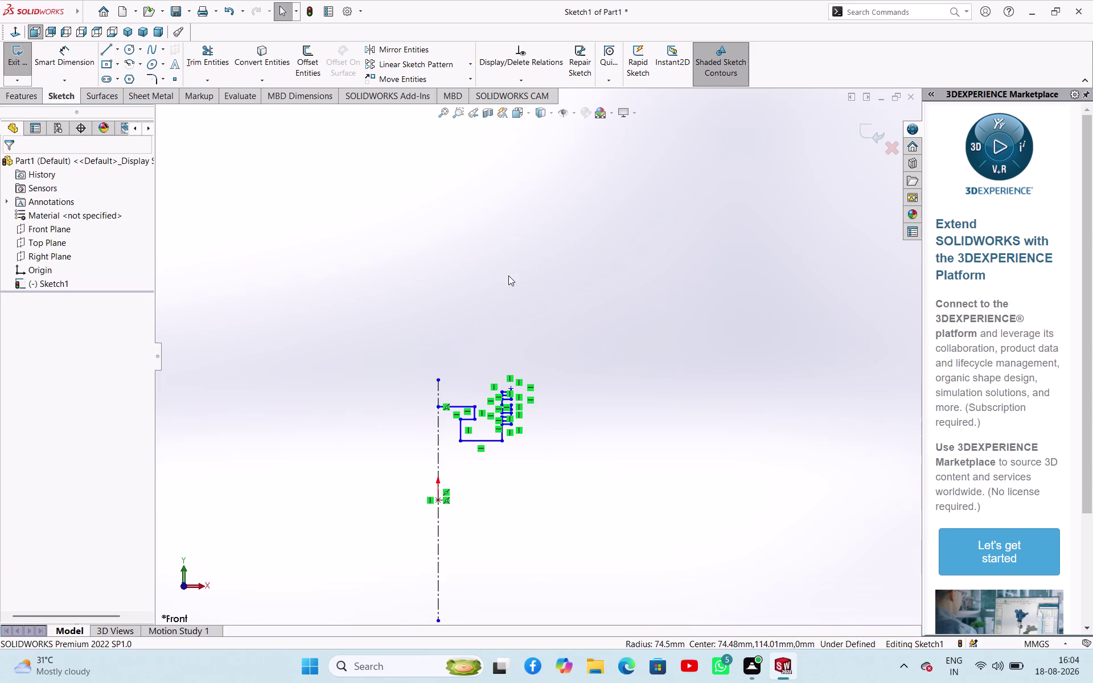
click(118, 48)
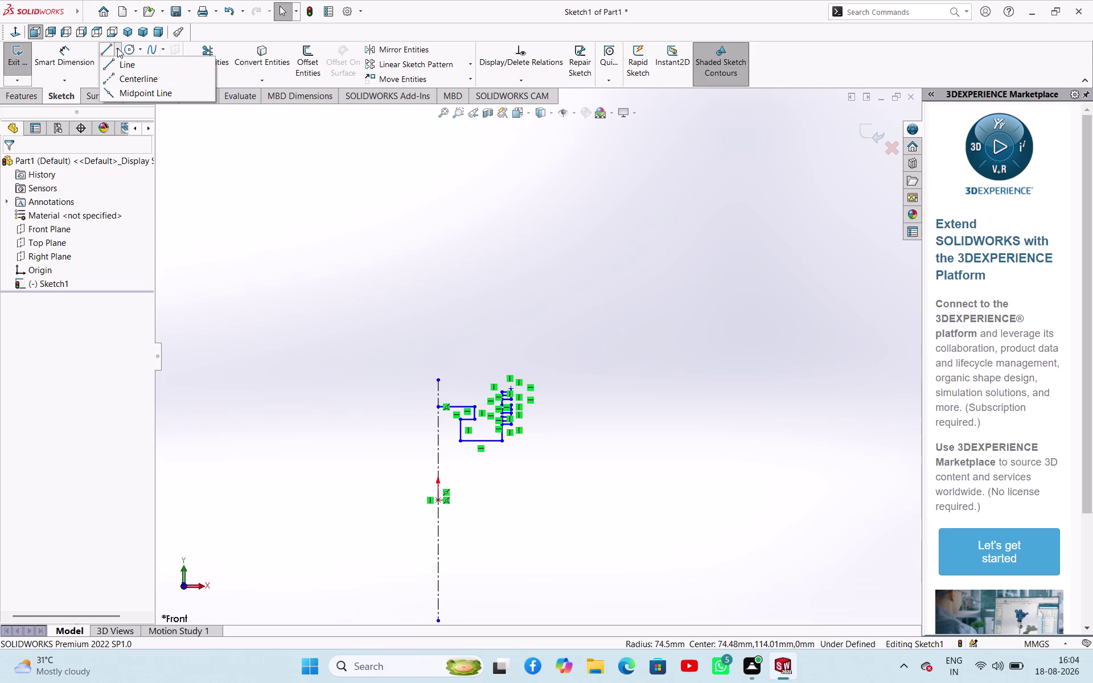
Draw a horizontal midpoint centreline through the origin, then zoom to review the sketch.
click(120, 76)
click(23, 346)
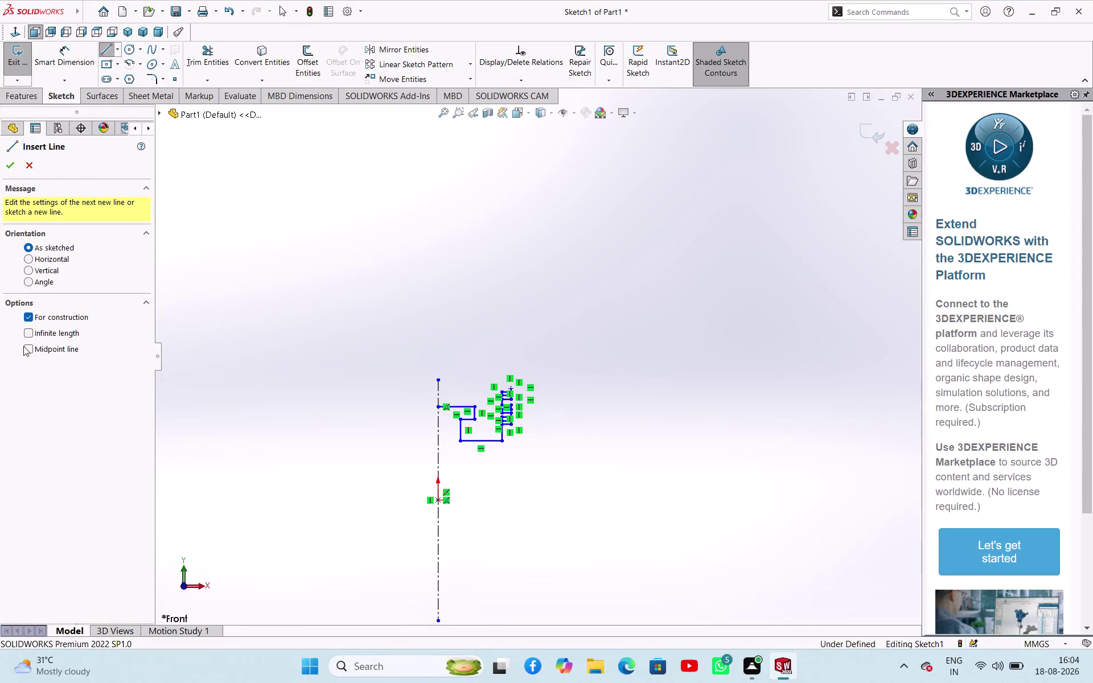
click(30, 343)
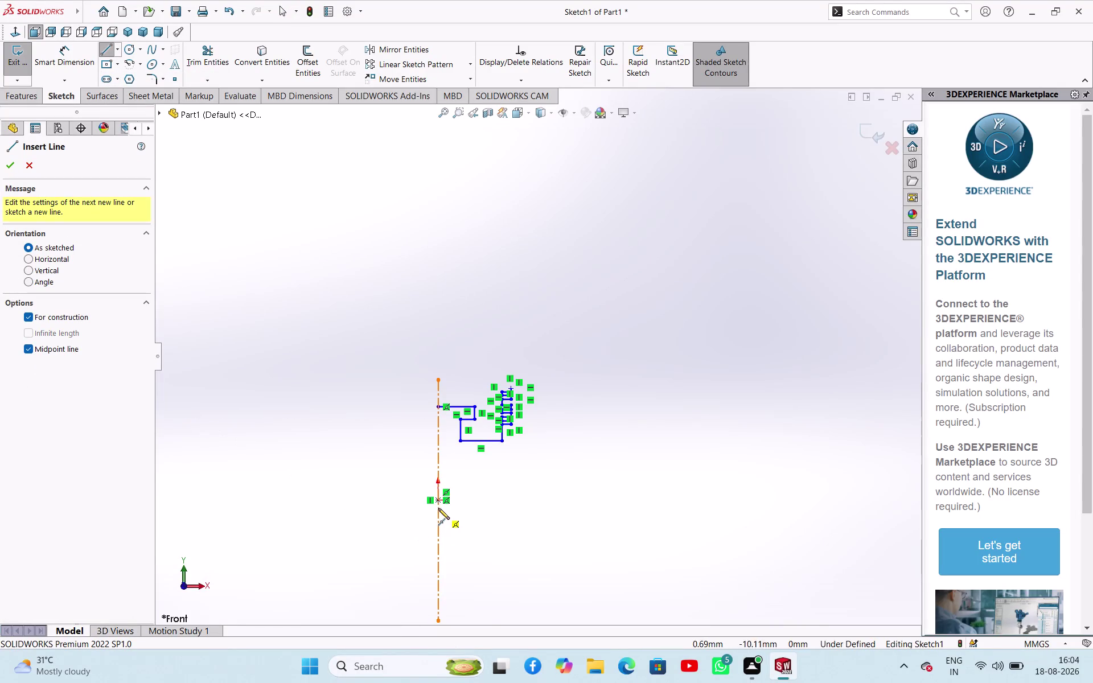
click(437, 502)
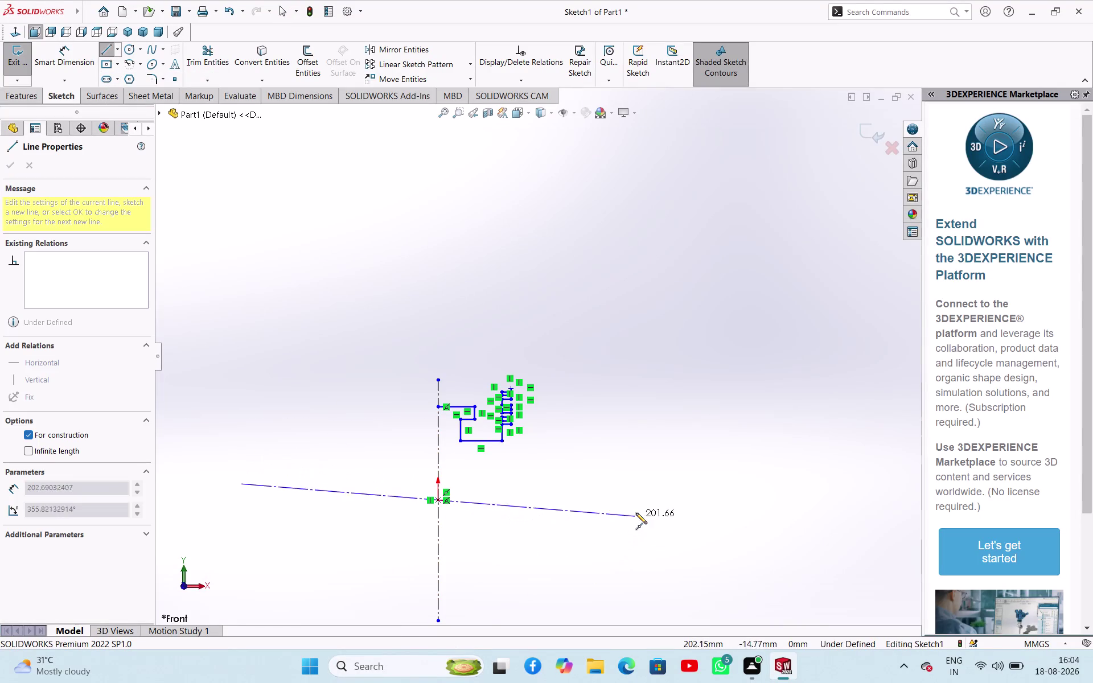
click(638, 497)
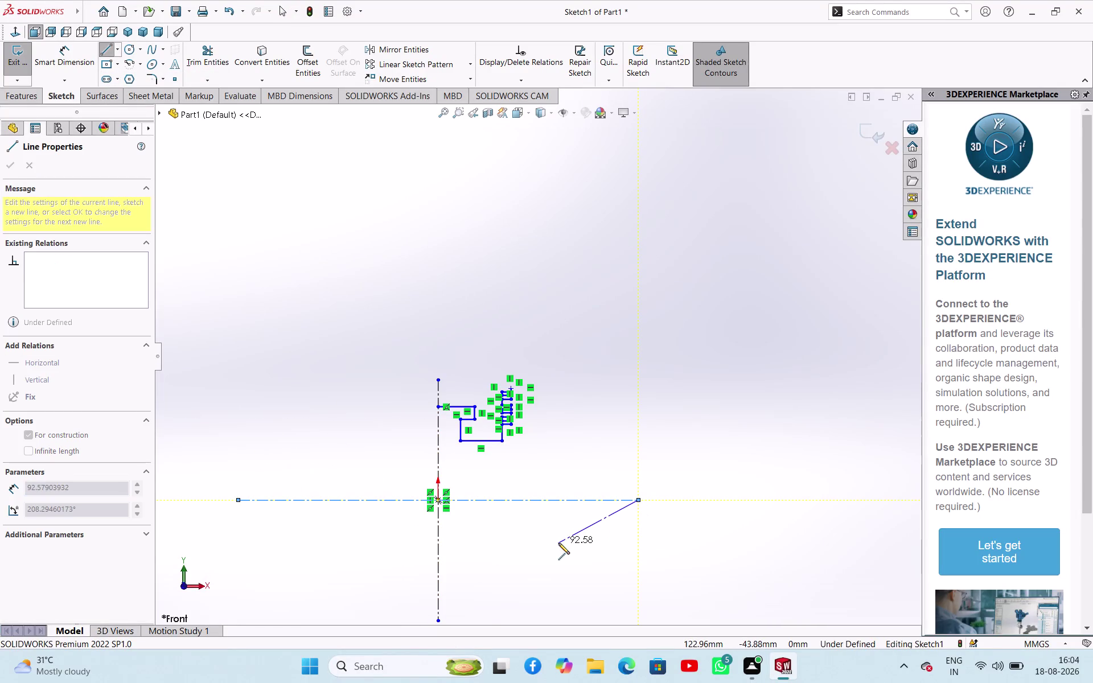
key(Escape)
scroll(up, 3)
scroll(down, 3)
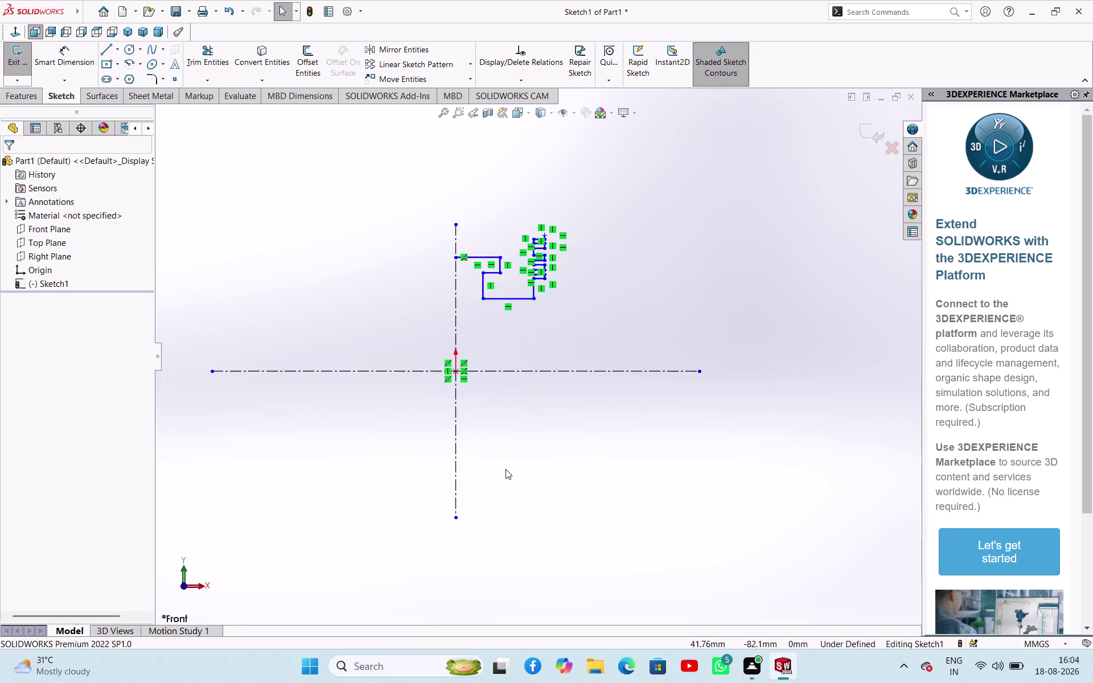
scroll(down, 3)
scroll(down, 3)
scroll(up, 3)
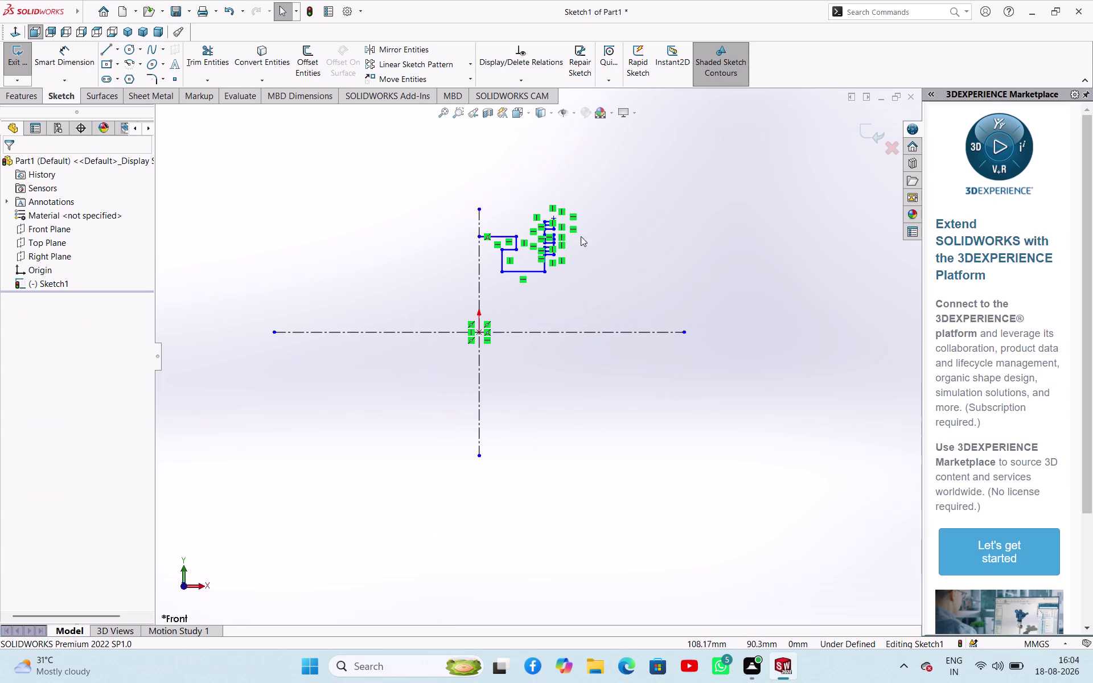
scroll(down, 3)
scroll(down, 3)
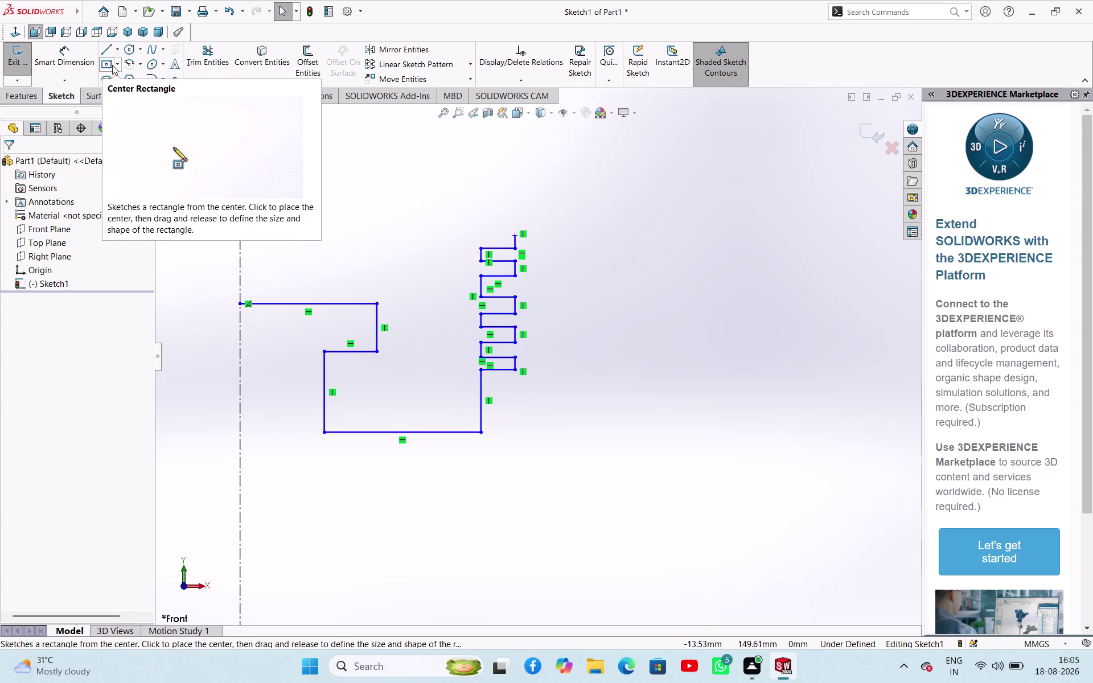
Draw the lower profile's top edge and the small groove on its right side.
click(111, 48)
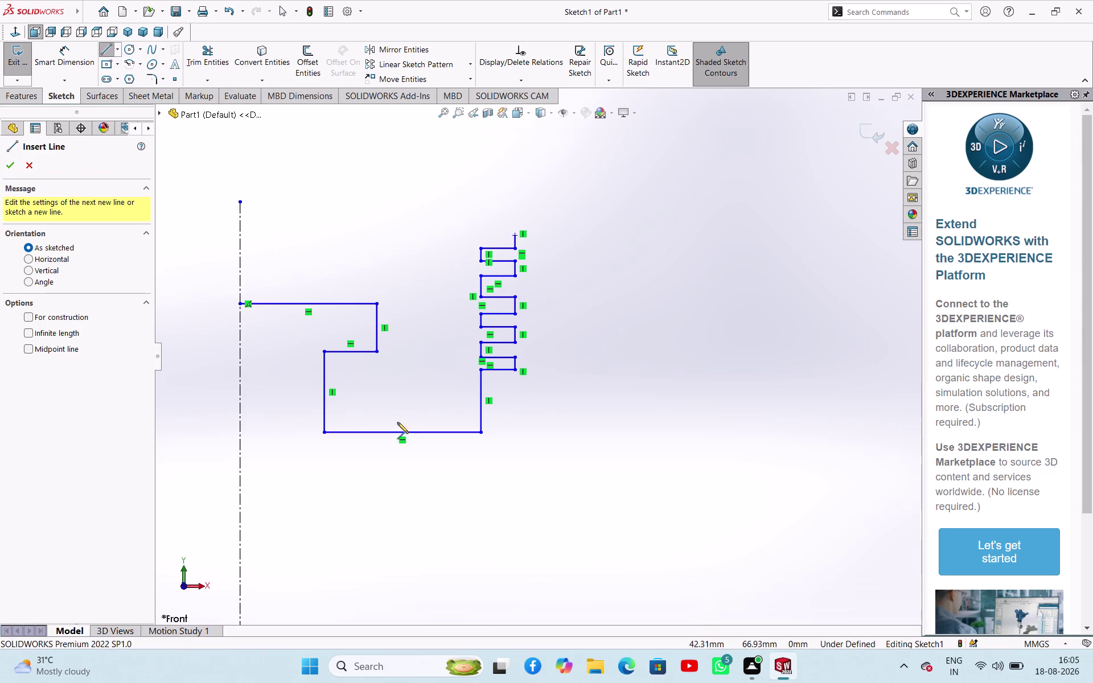
scroll(up, 3)
scroll(down, 3)
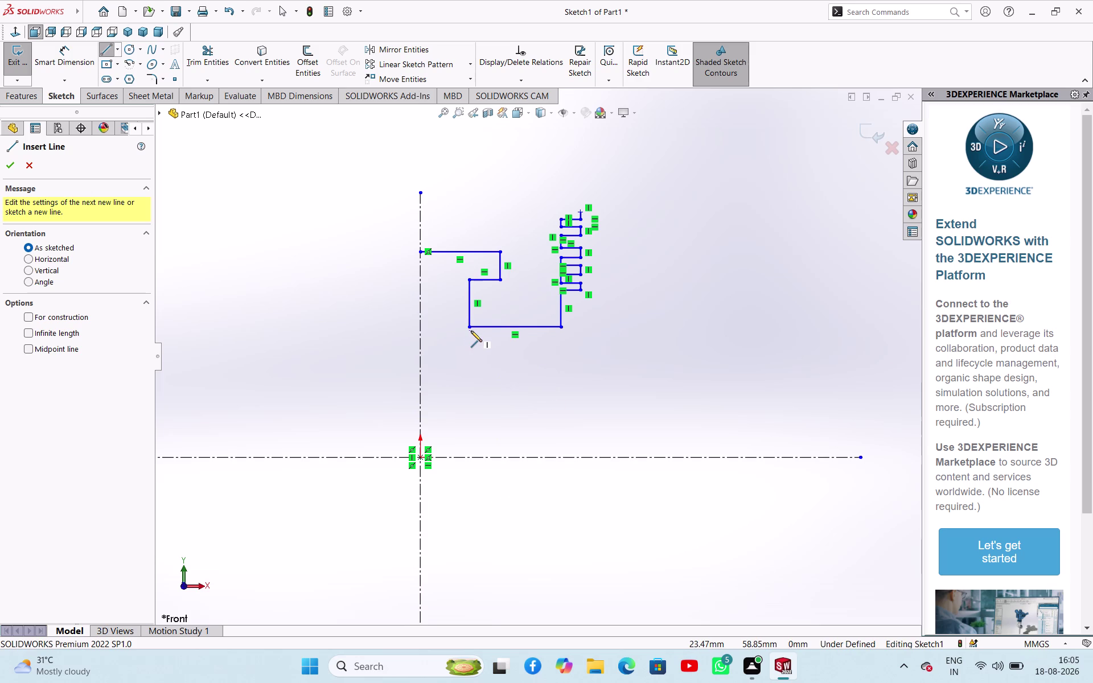
click(467, 410)
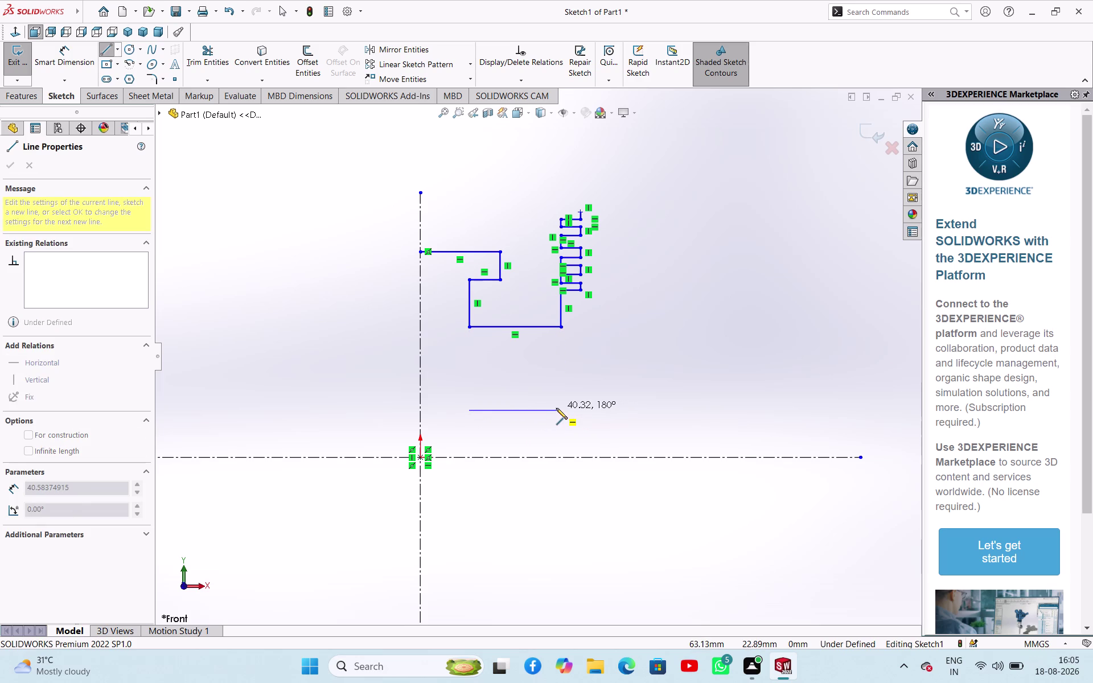
click(559, 410)
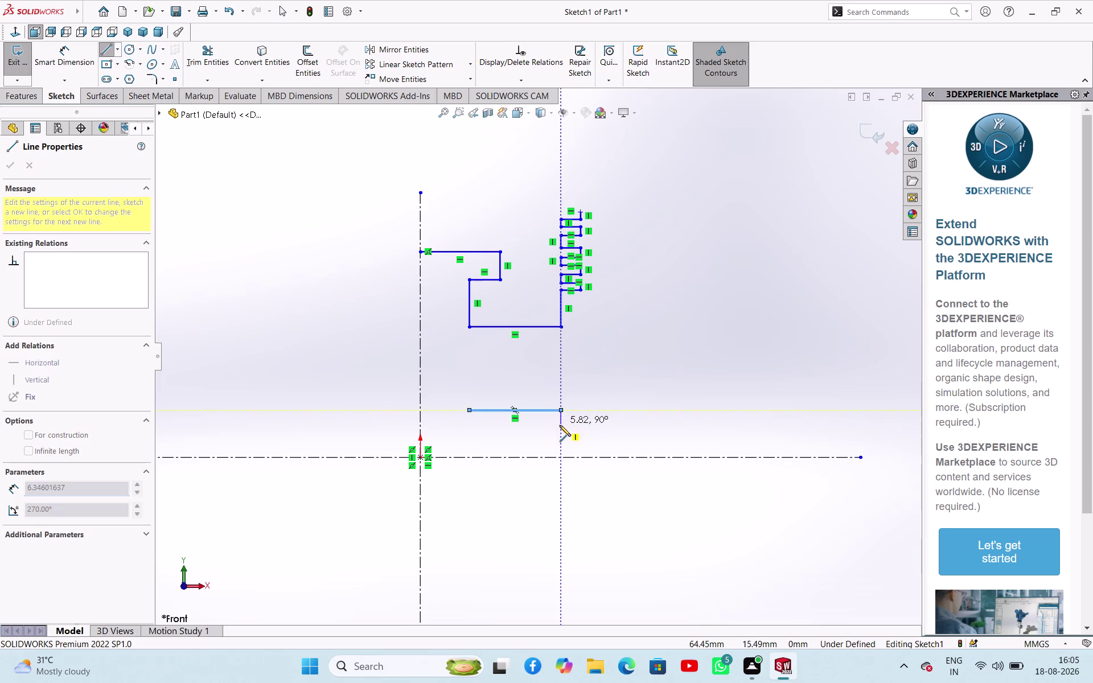
click(560, 426)
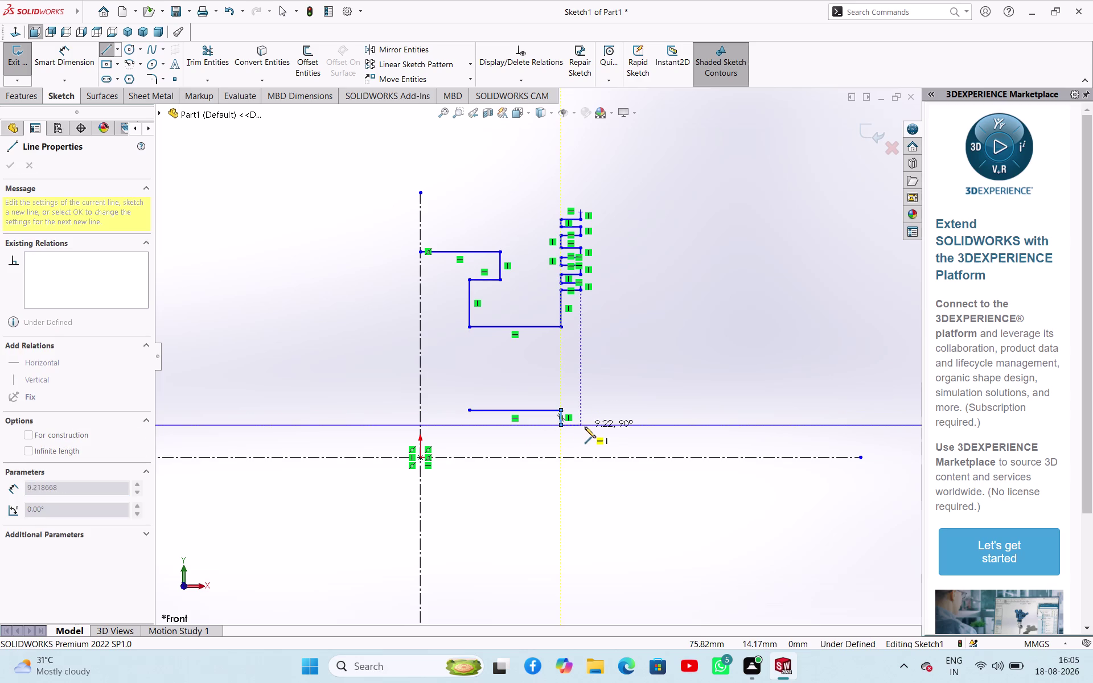
click(582, 425)
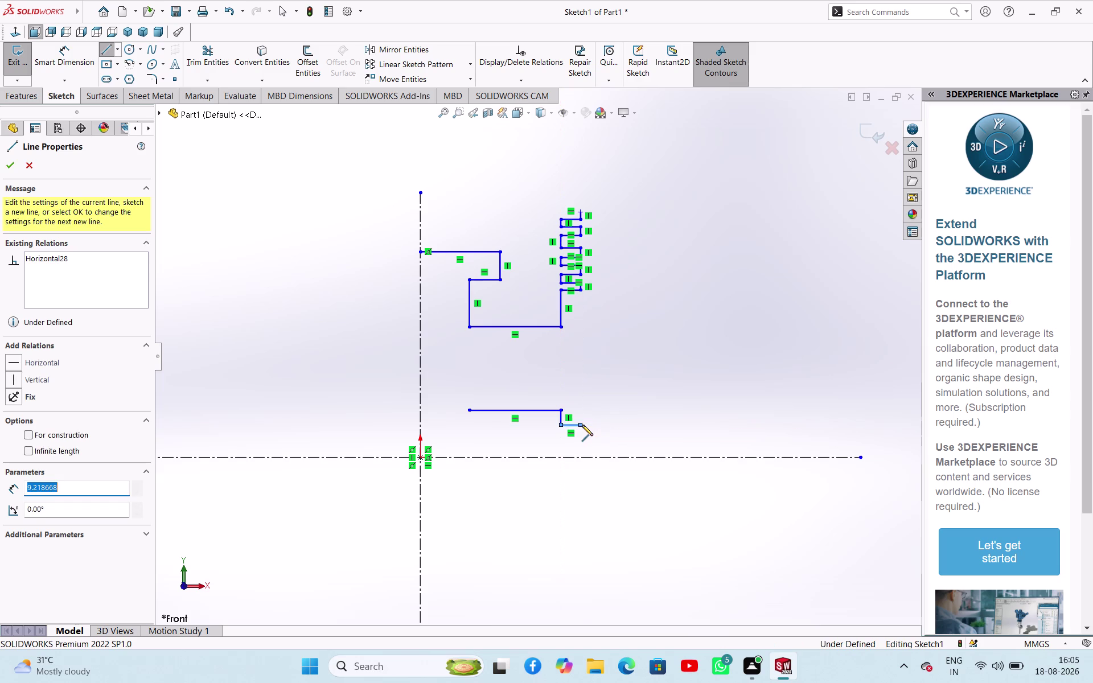
click(581, 439)
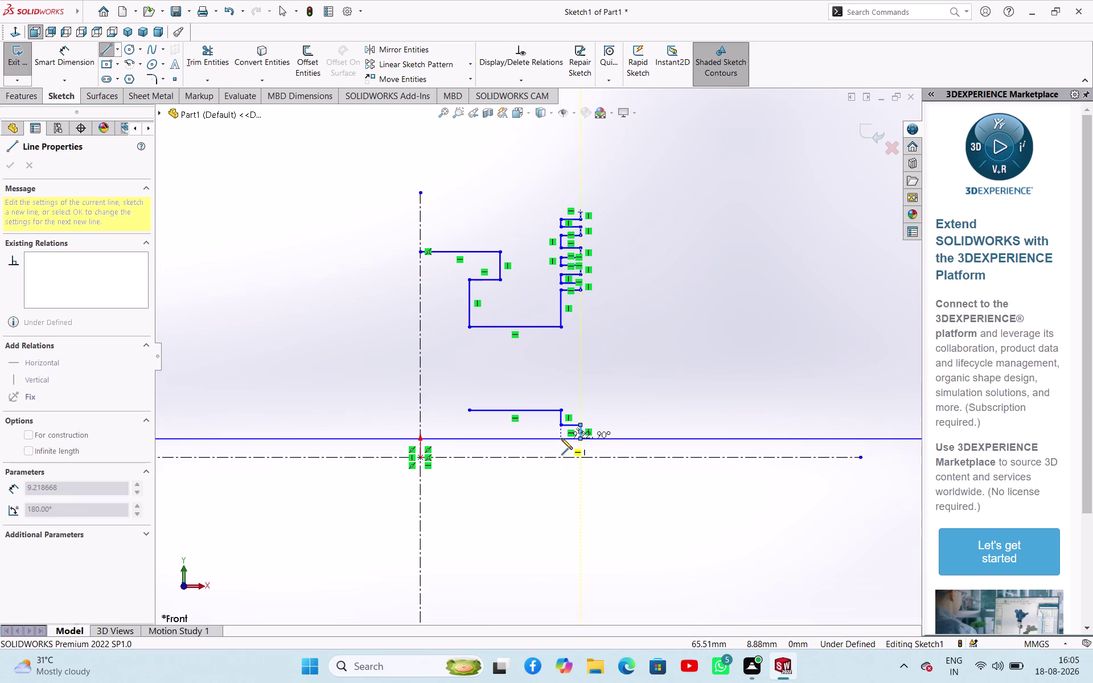
click(562, 439)
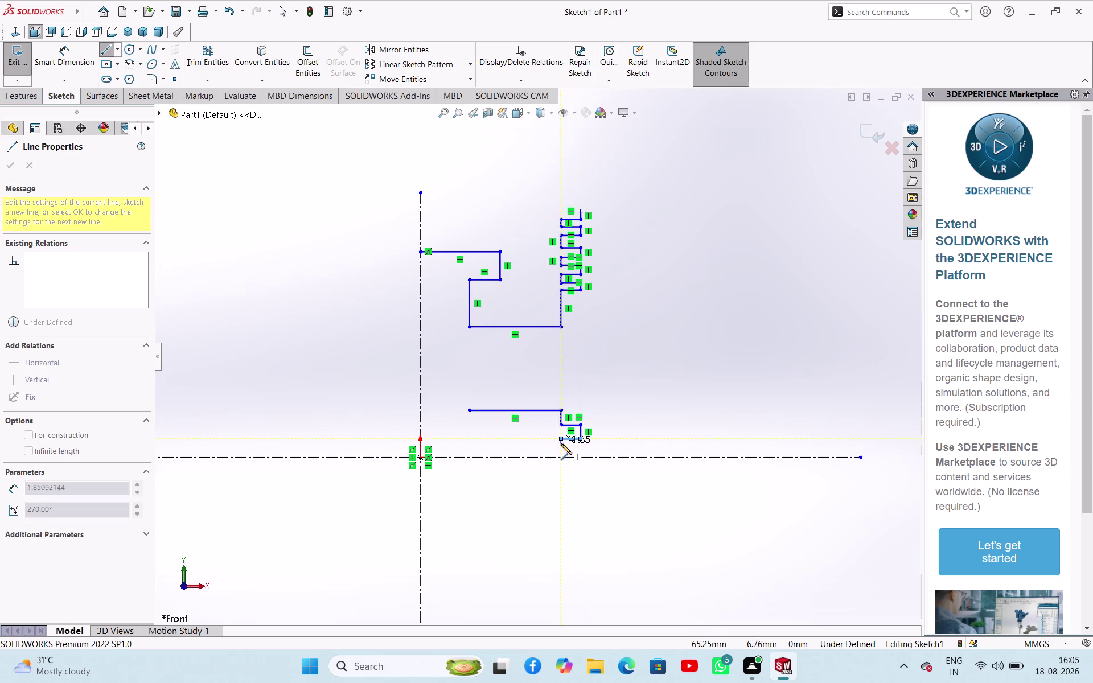
click(561, 444)
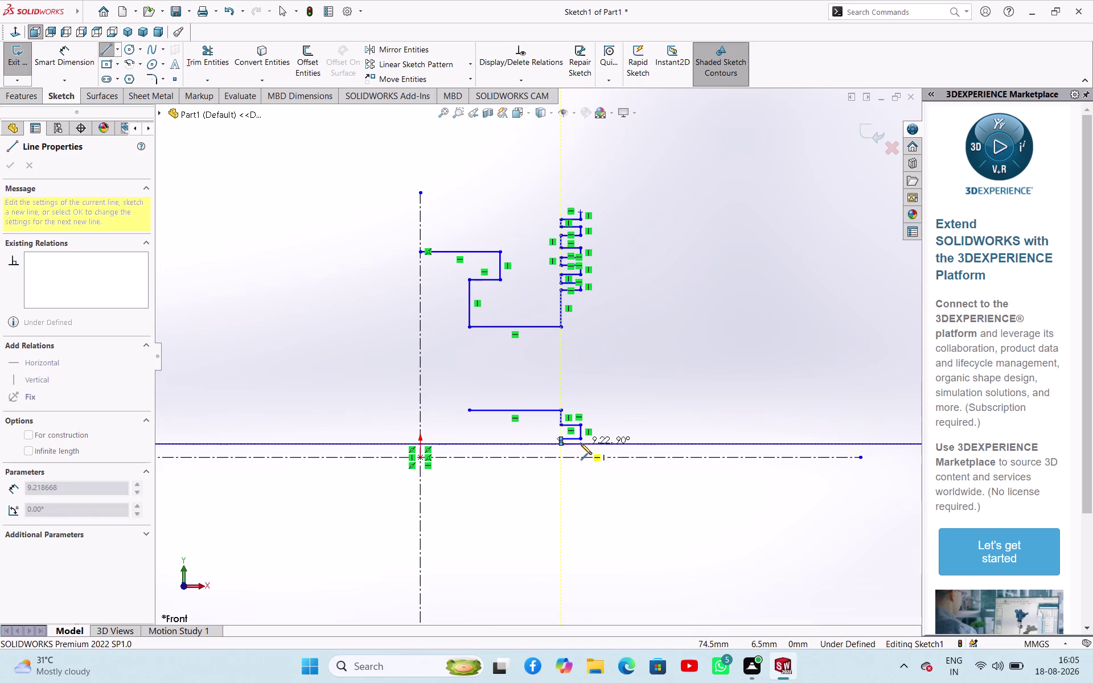
Run the right side down to the centreline, along it, and back up the inner step.
click(581, 443)
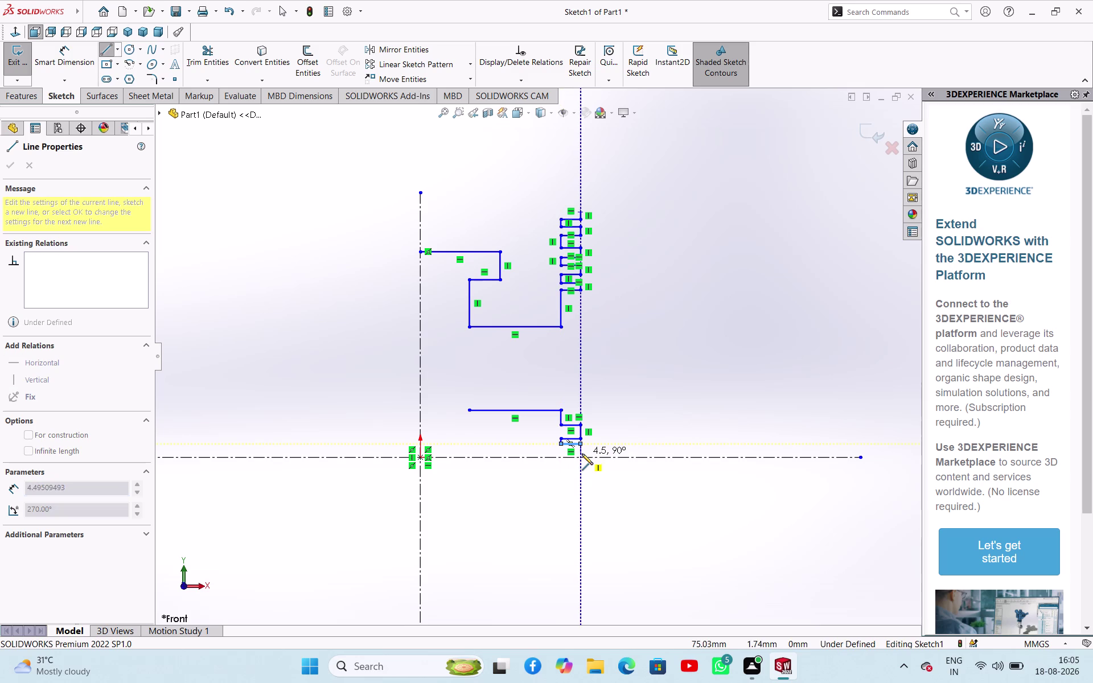
click(580, 459)
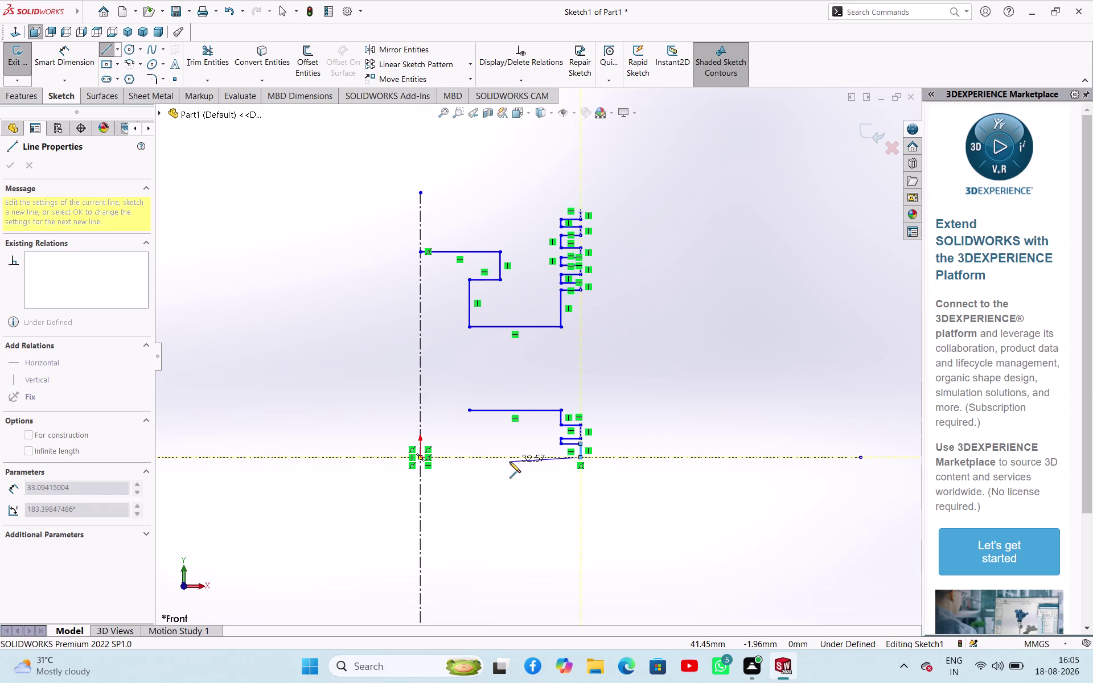
click(515, 460)
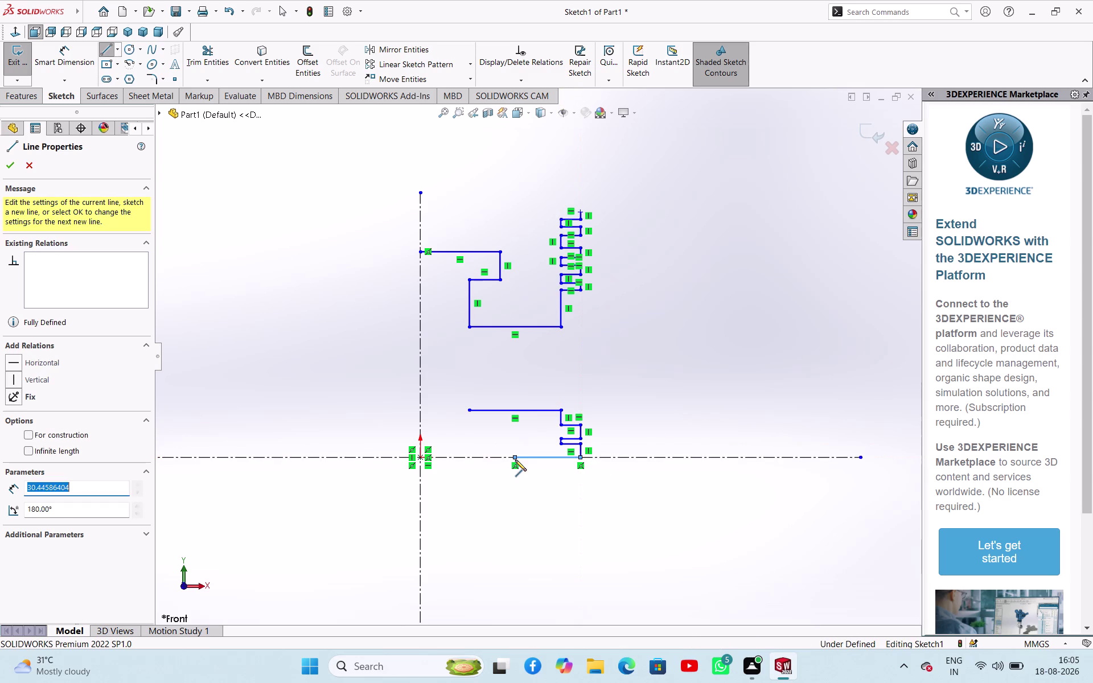
click(517, 435)
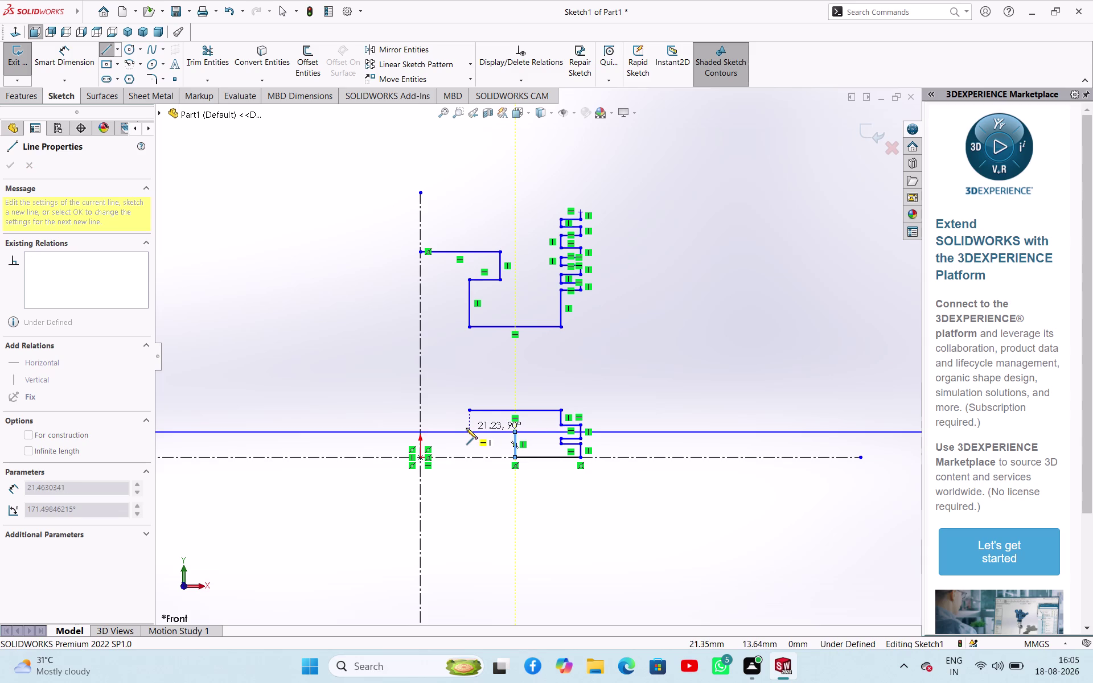
click(467, 434)
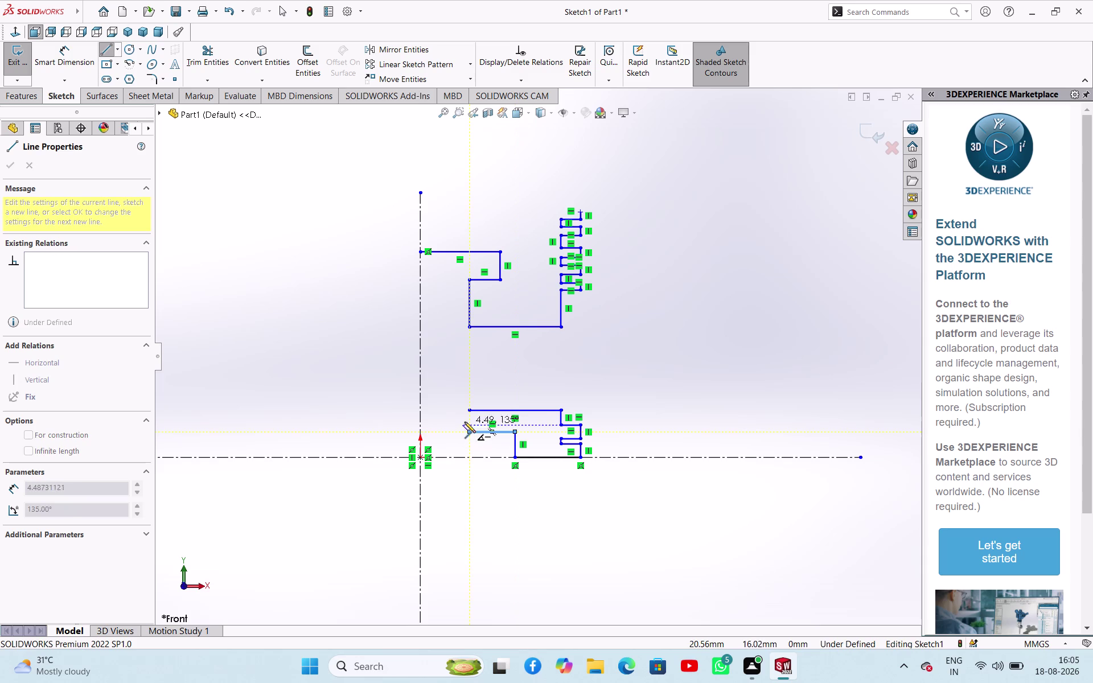
click(470, 415)
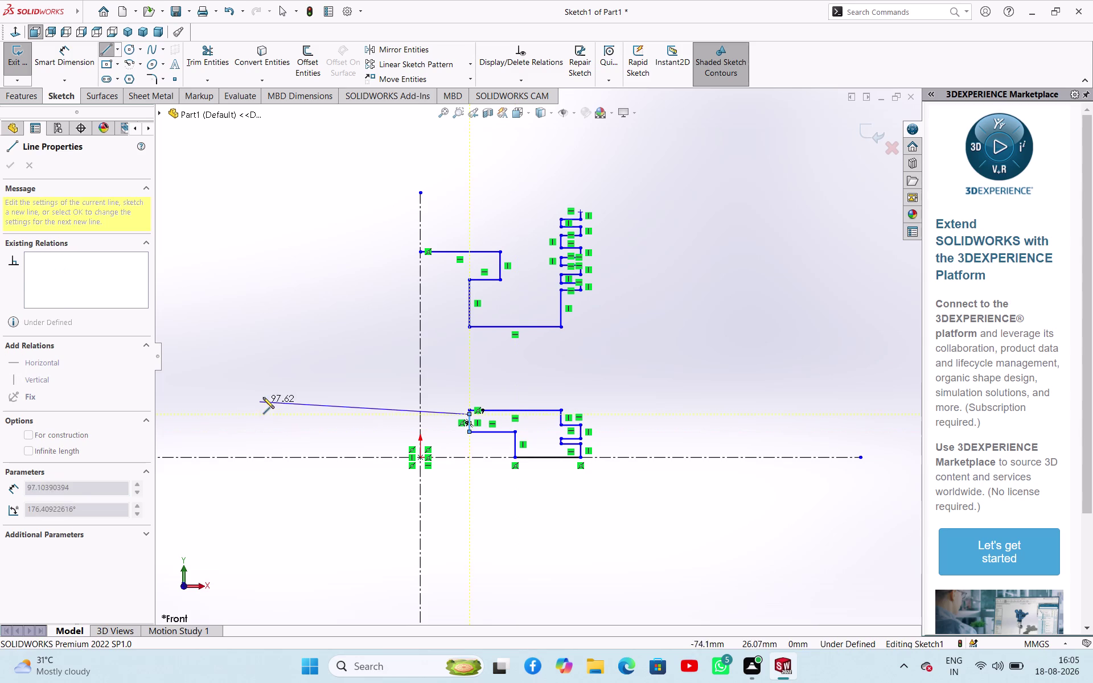
key(Escape)
key(Escape)
scroll(down, 3)
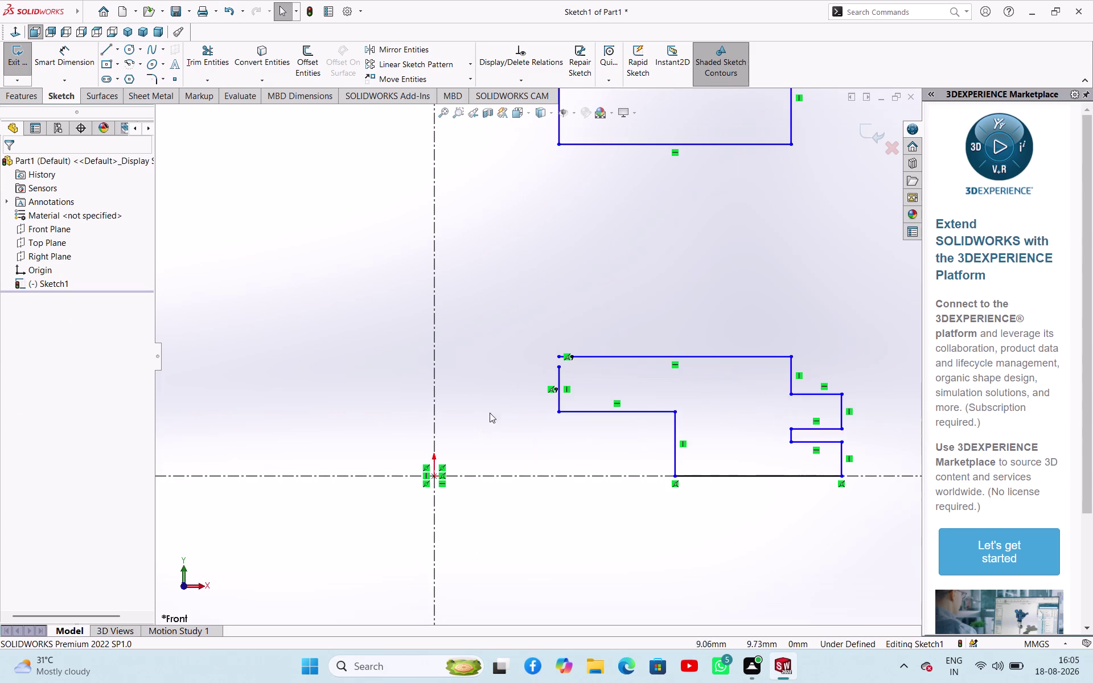
Make the two loose top-left corner endpoints coincident.
click(502, 386)
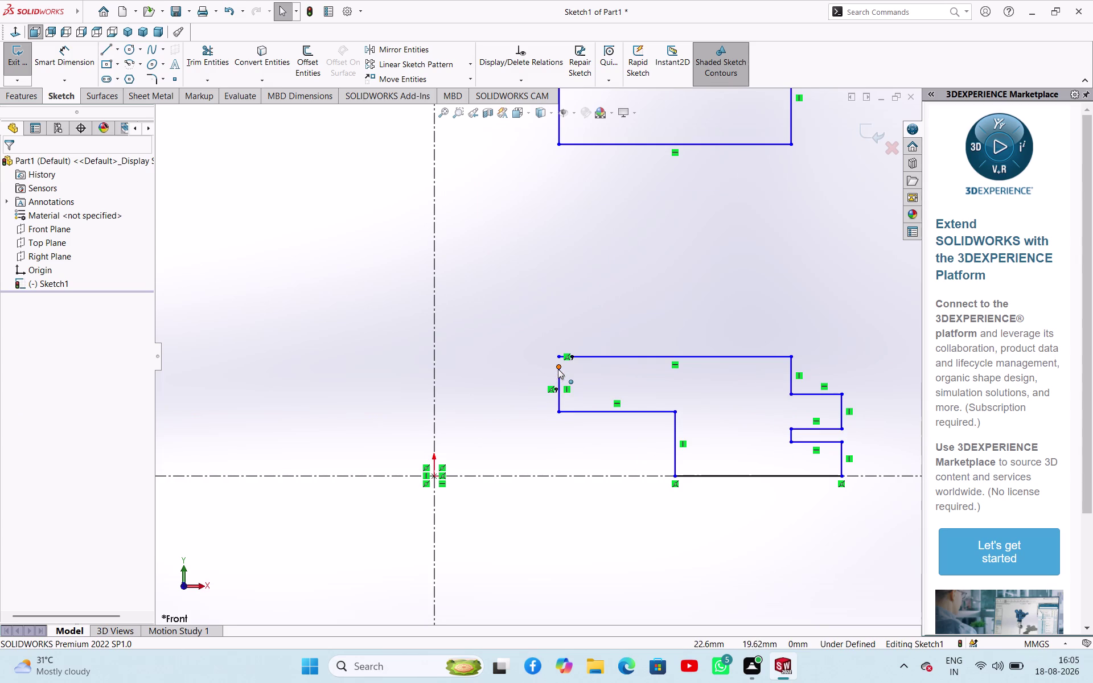
click(558, 369)
click(556, 358)
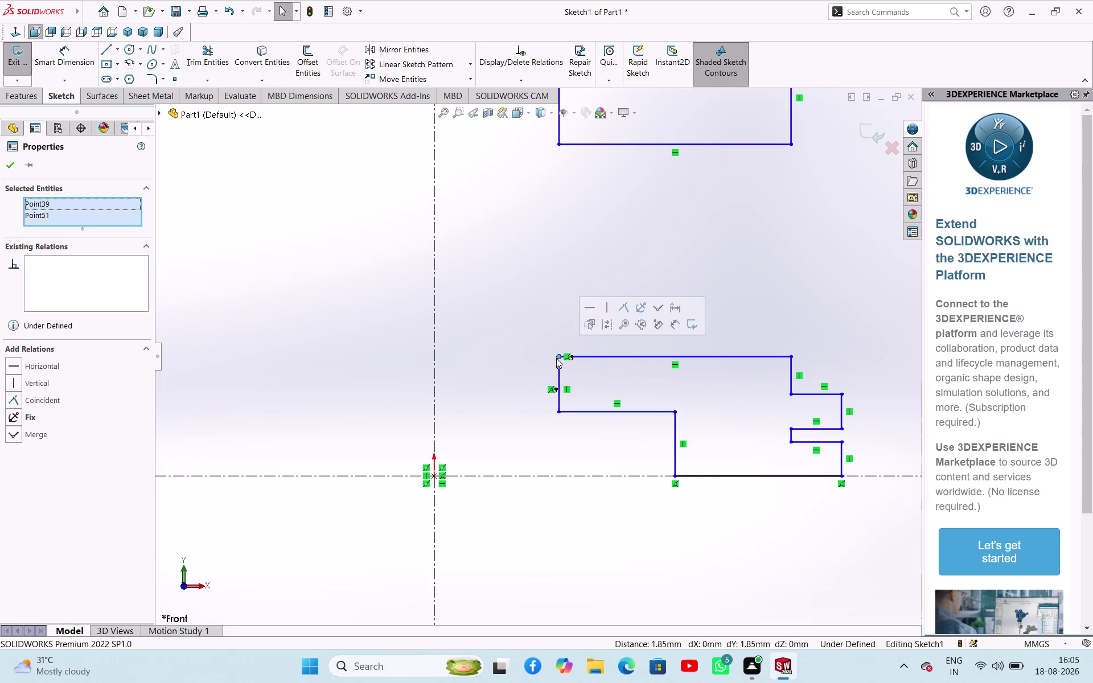
click(628, 310)
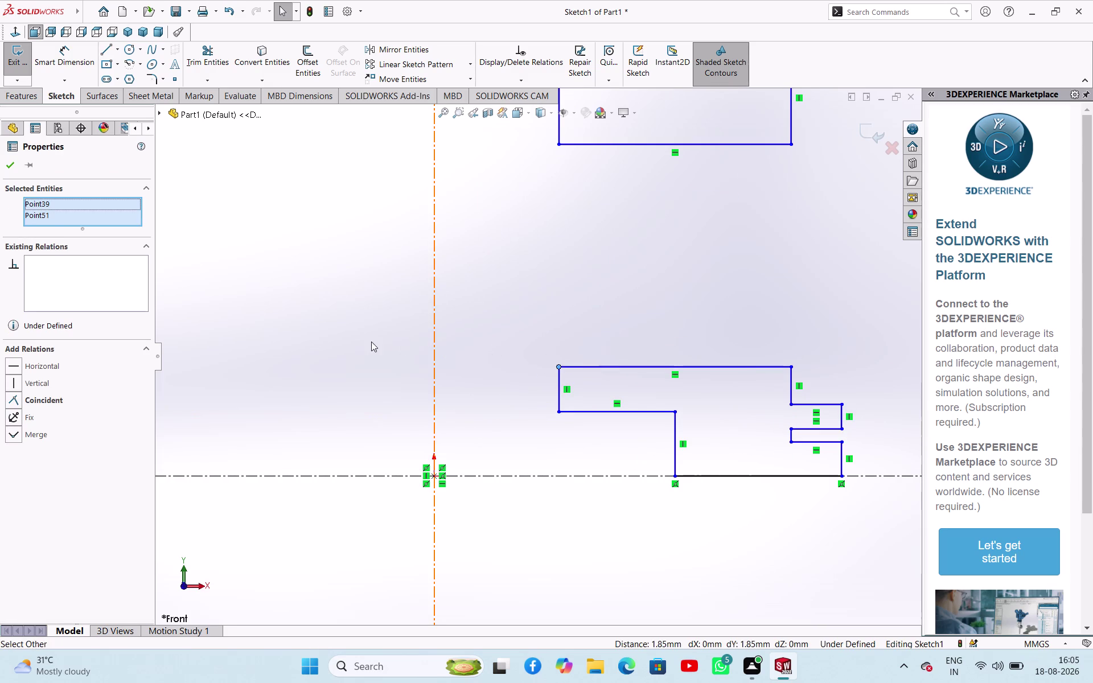
click(371, 341)
Zoom to fit the whole sketch and return to line sketching.
scroll(up, 3)
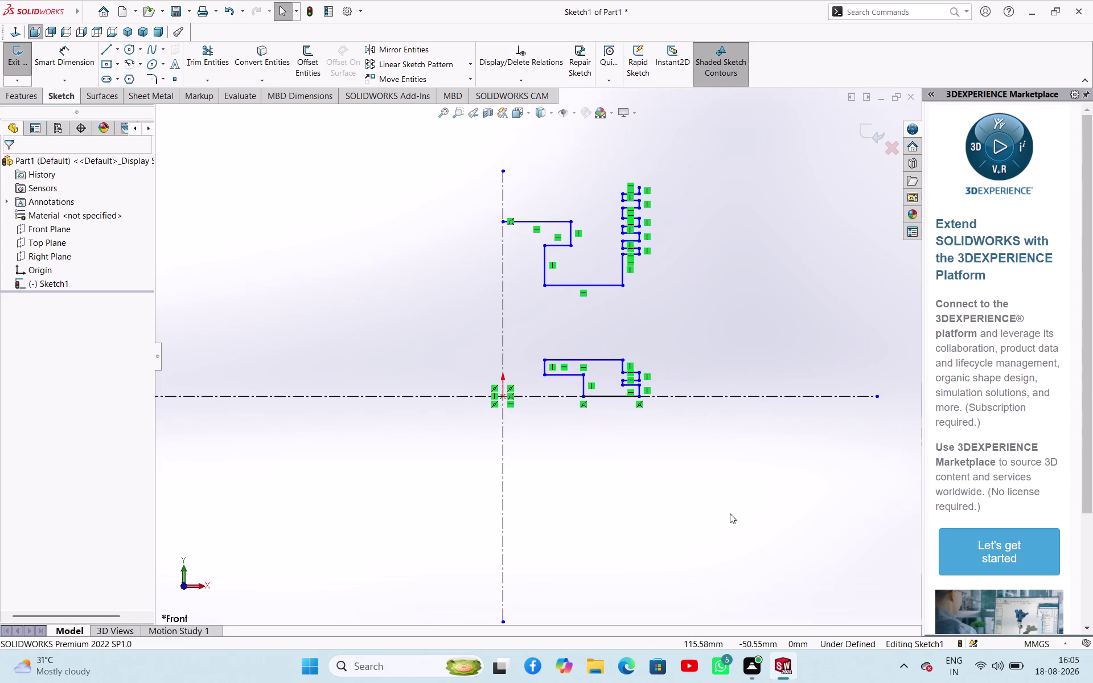
middle_click(678, 487)
middle_click(679, 486)
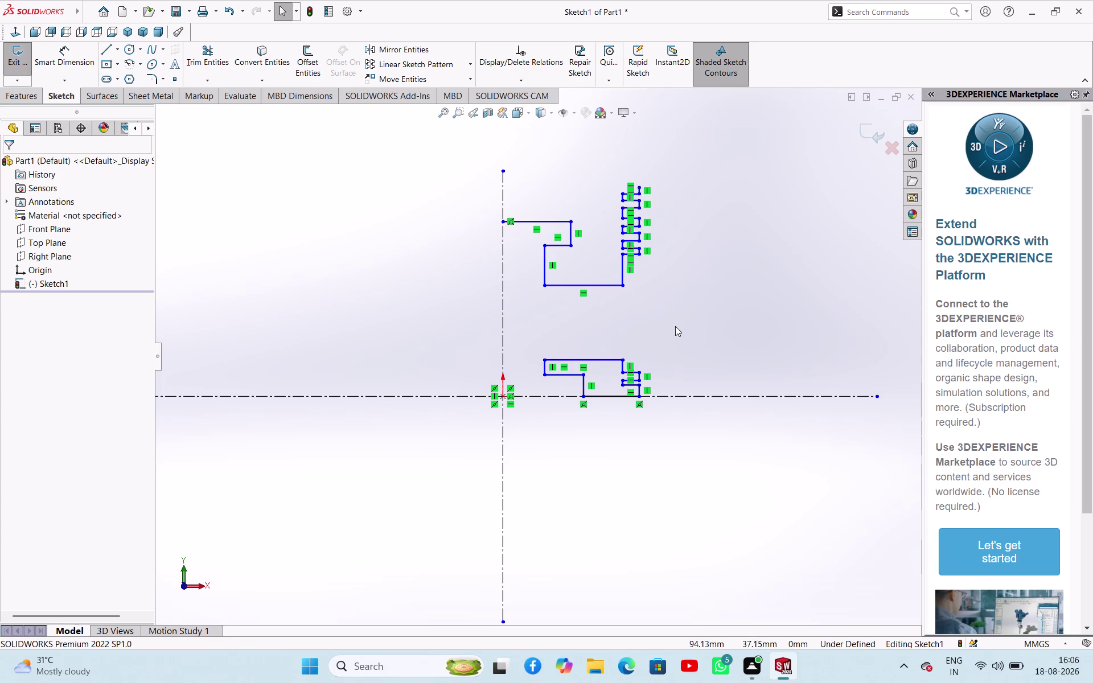
right_click(675, 326)
click(632, 309)
click(113, 55)
click(546, 285)
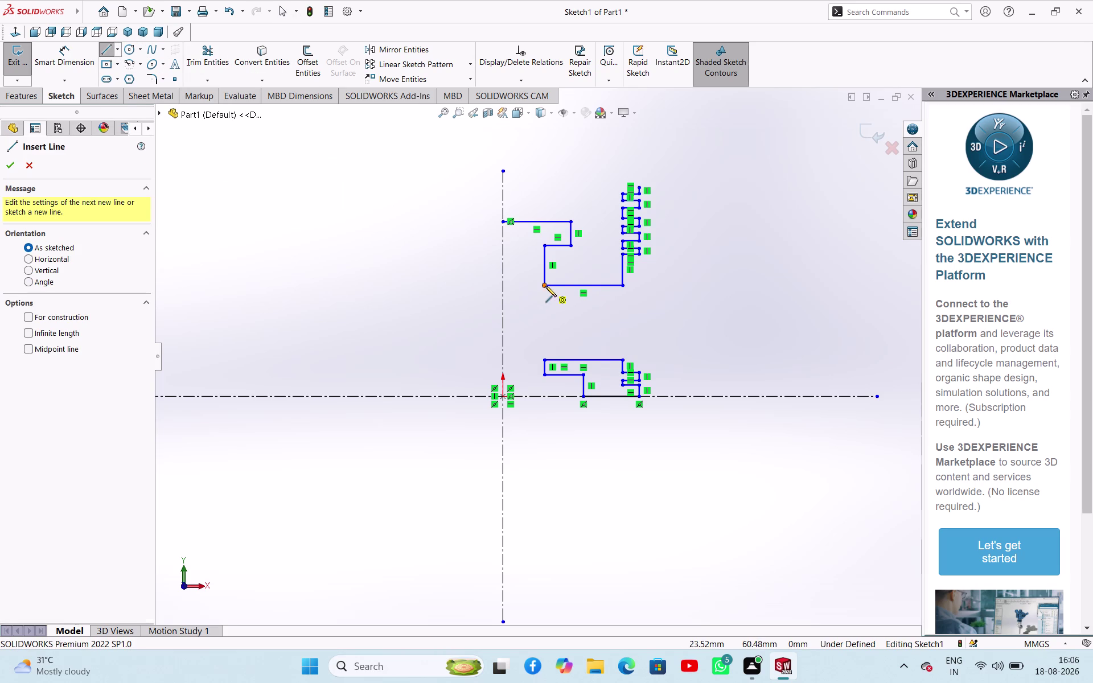
Draw two vertical walls joining the lower profile to the upper profile.
click(542, 359)
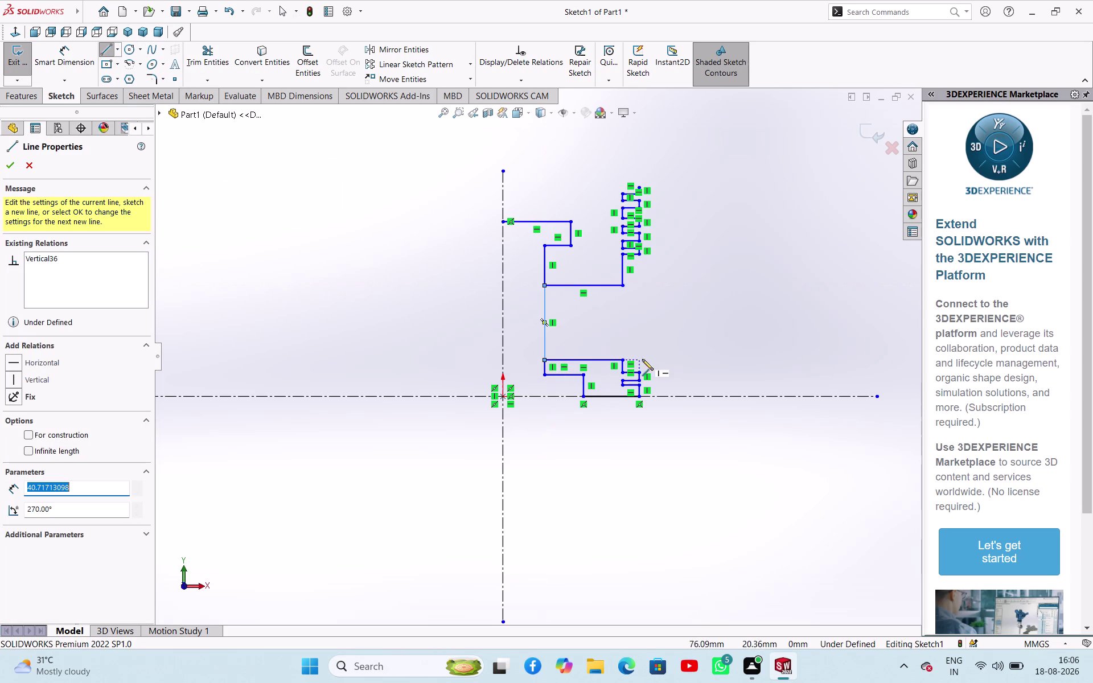
key(Escape)
right_drag(671, 329, 723, 343)
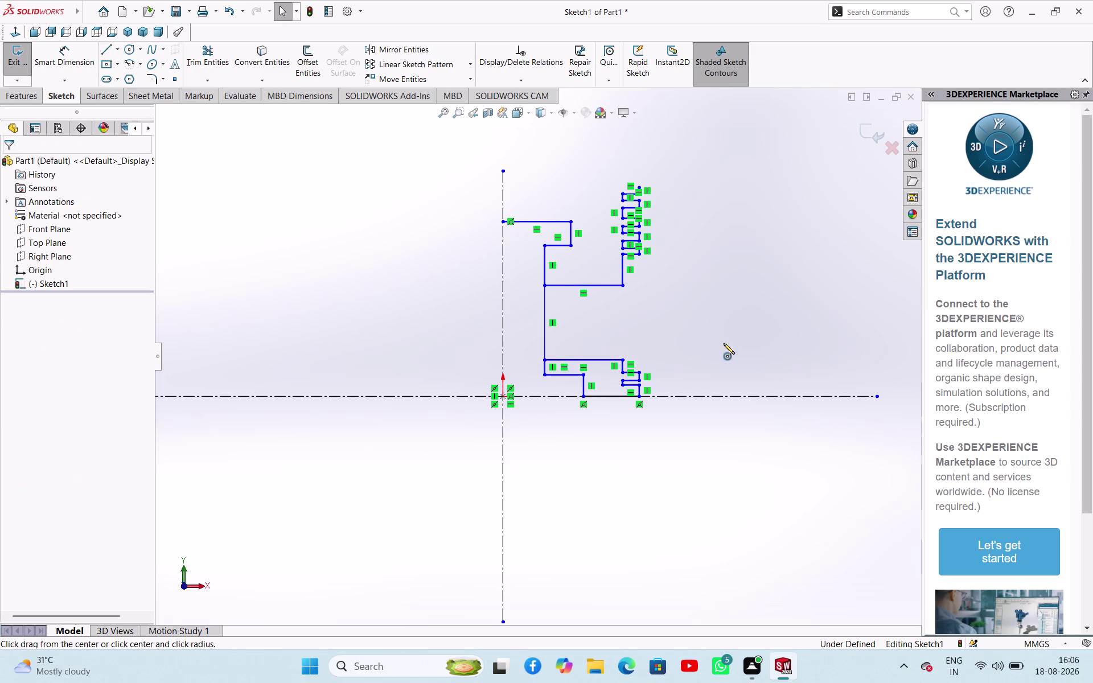
right_drag(724, 343, 677, 329)
right_drag(887, 361, 780, 352)
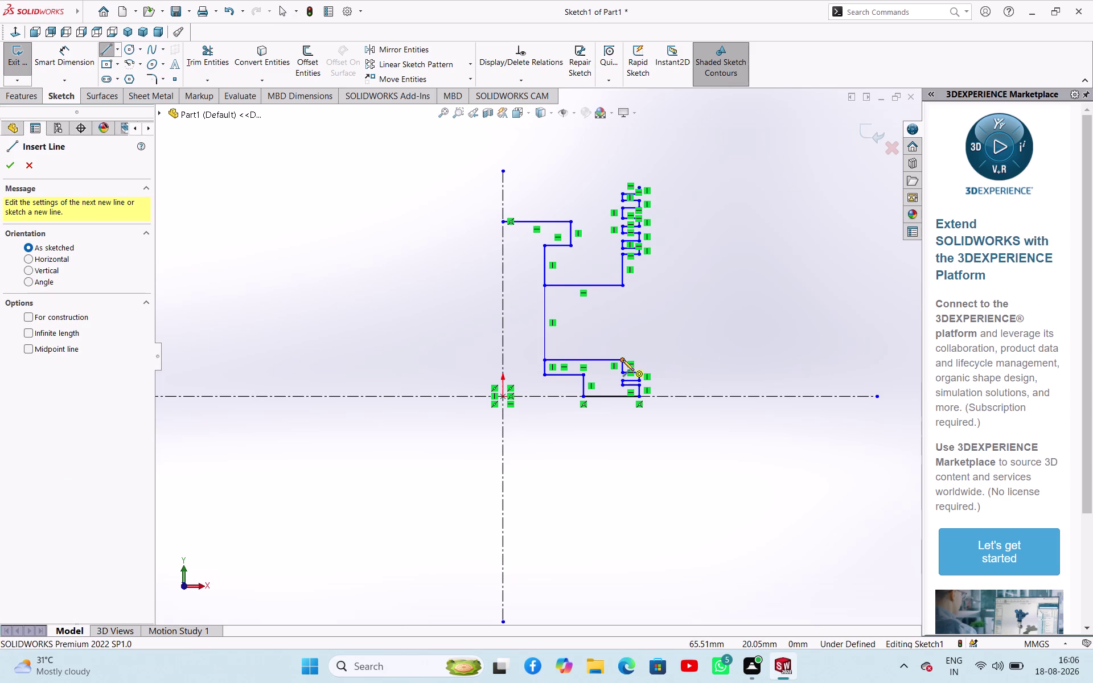
click(622, 360)
click(625, 288)
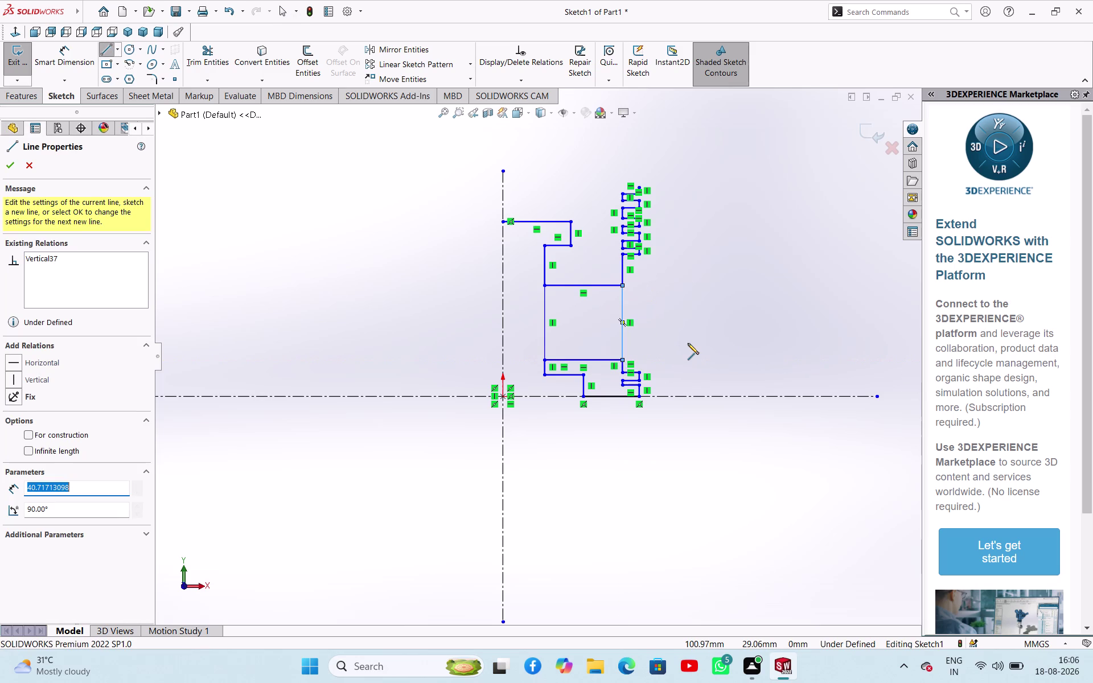
key(Escape)
key(Escape)
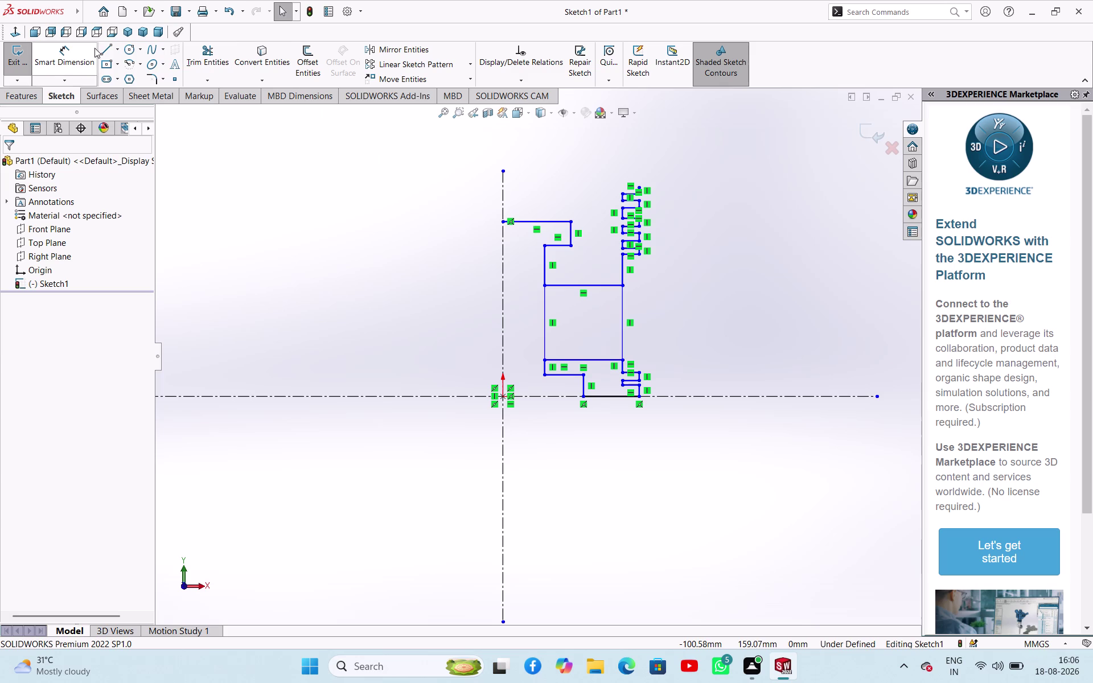
Trim away the leftover segment between the two new walls.
click(219, 58)
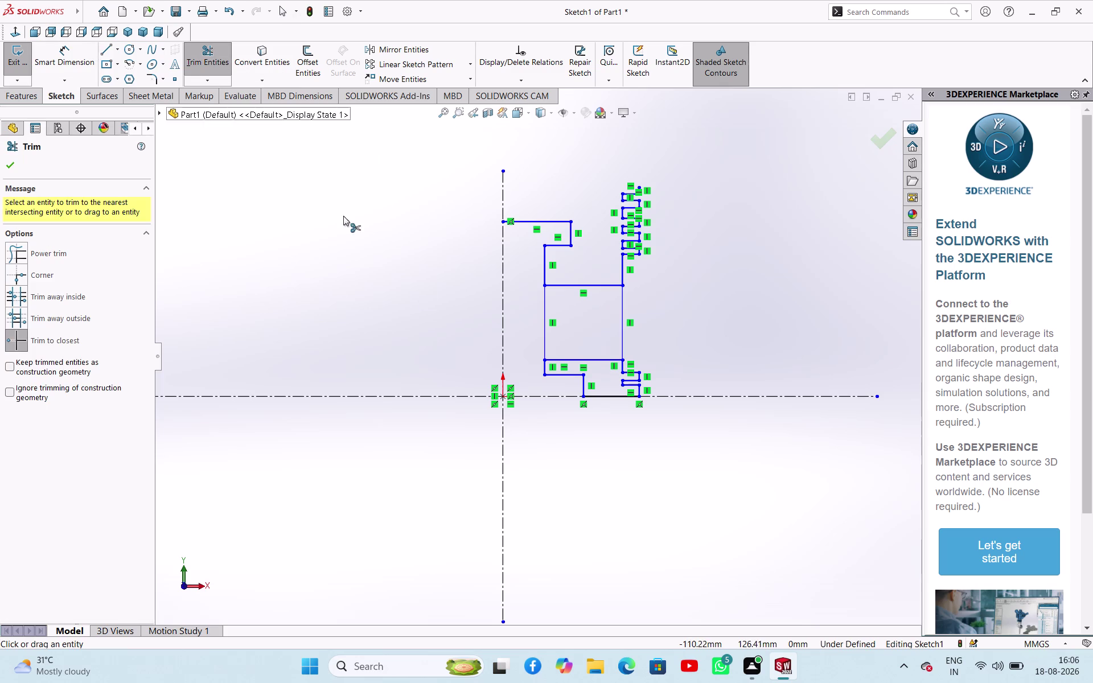
click(595, 360)
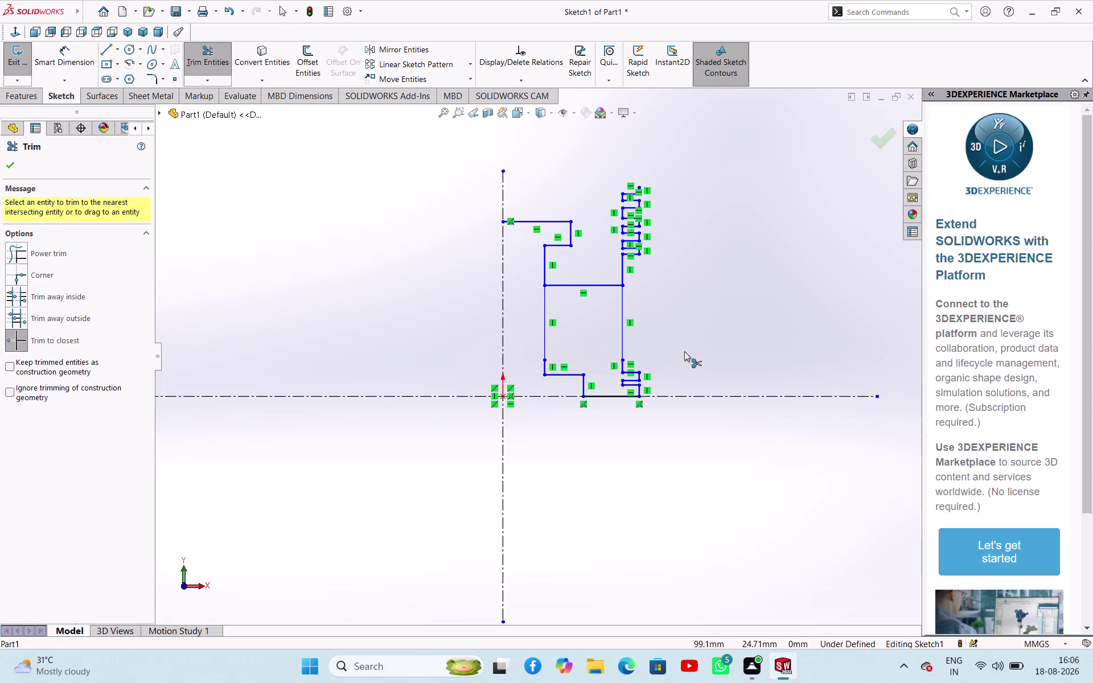
key(Escape)
key(Escape)
scroll(down, 3)
scroll(up, 3)
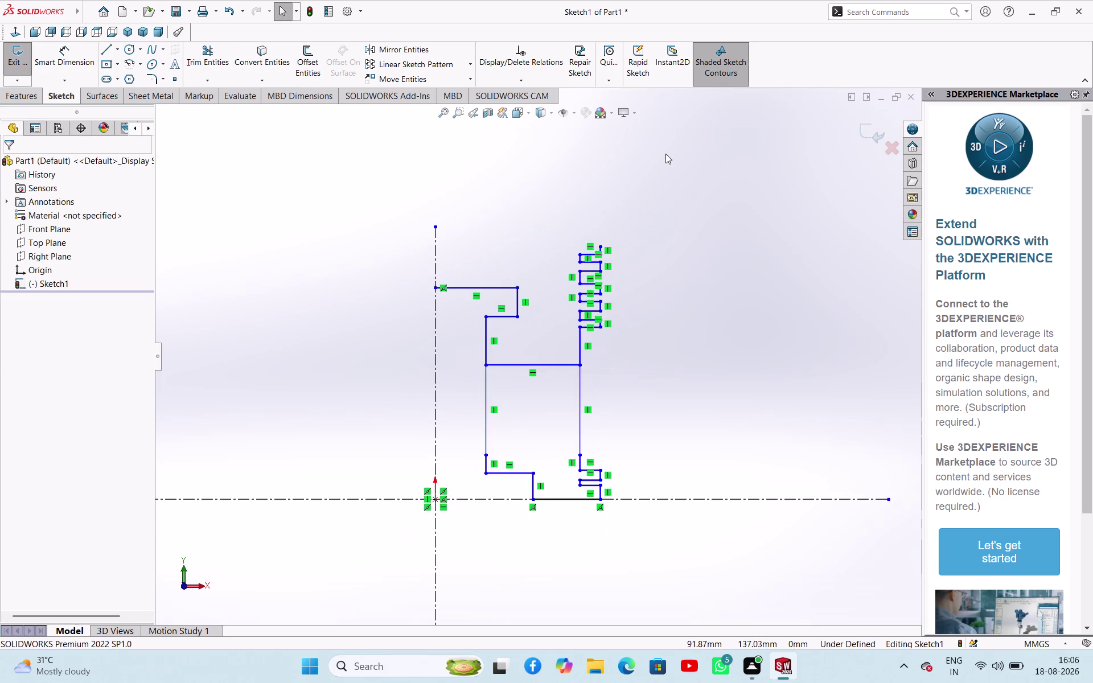
scroll(up, 3)
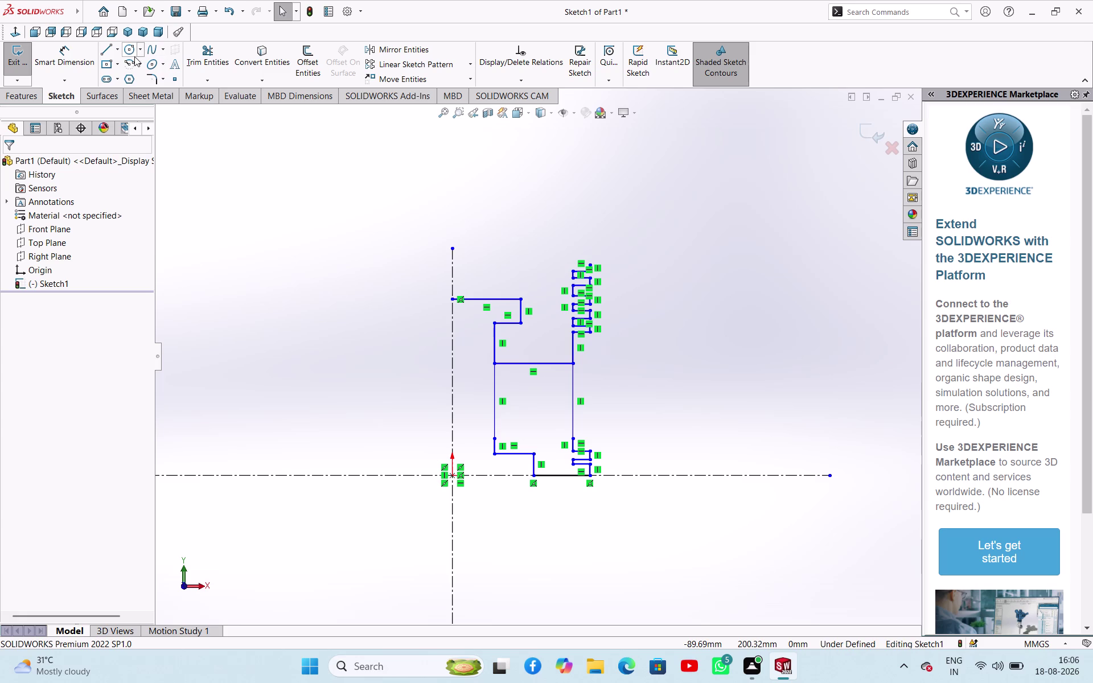
Try a centre-point arc from the centreline top to the top-right corner, then cancel it.
click(143, 65)
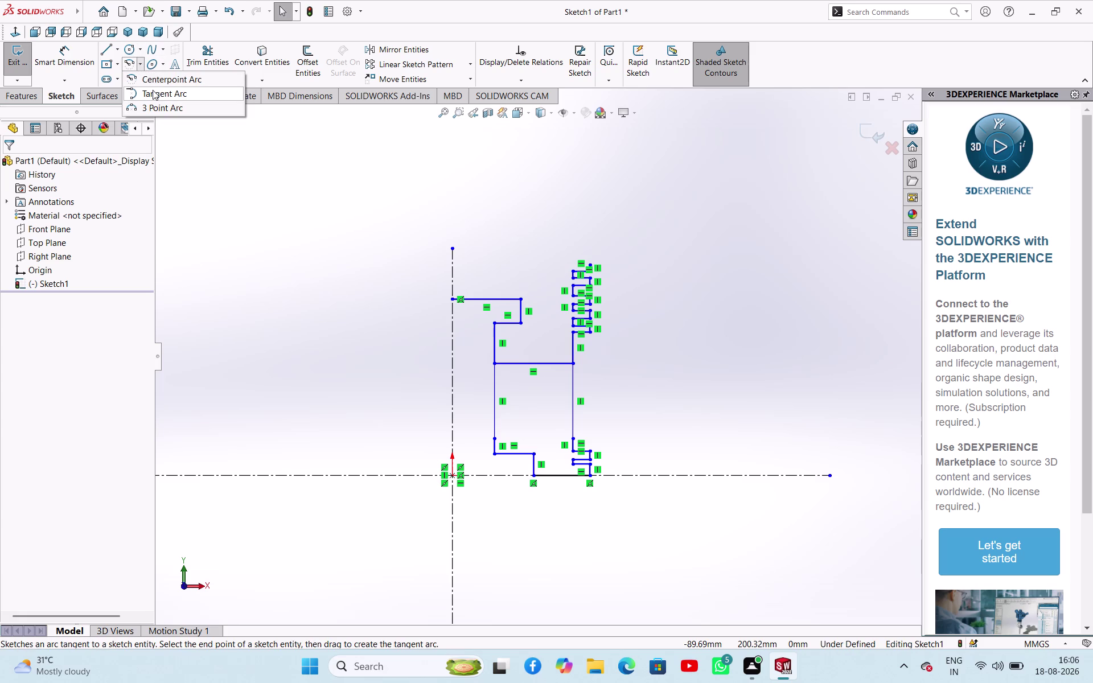
click(167, 78)
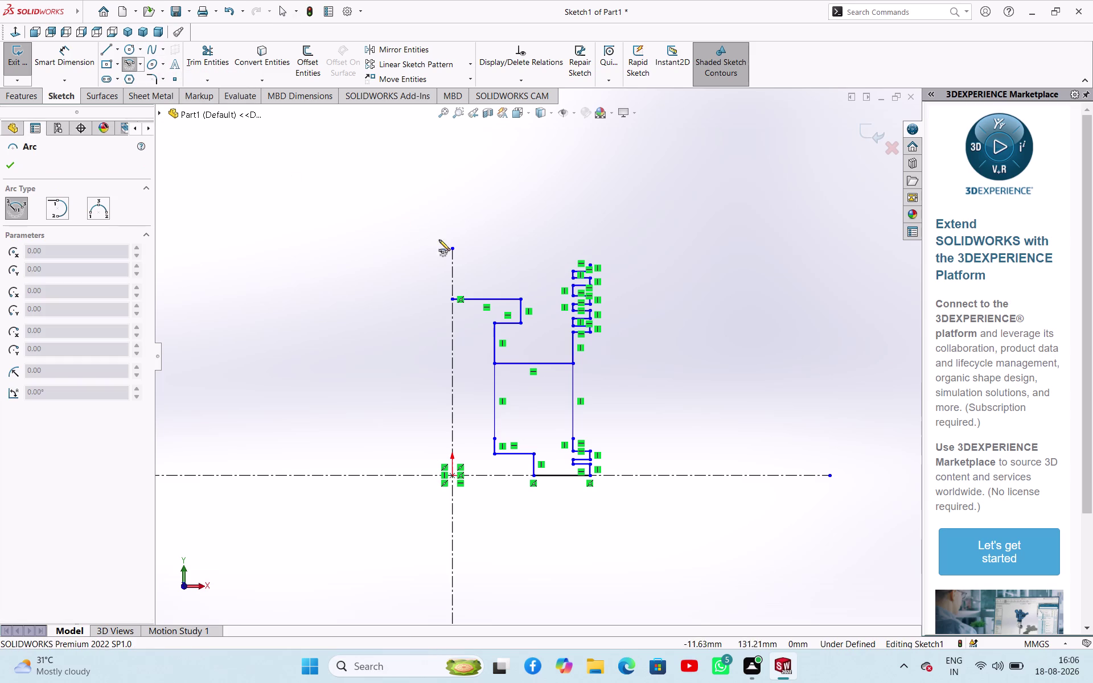
click(452, 250)
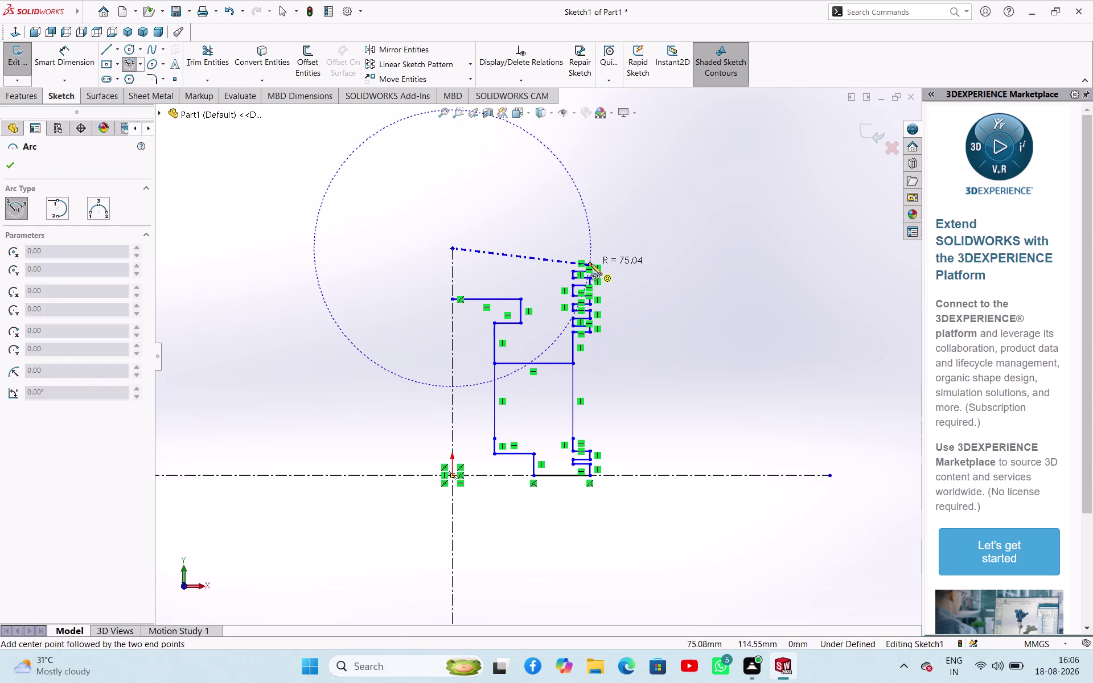
click(591, 265)
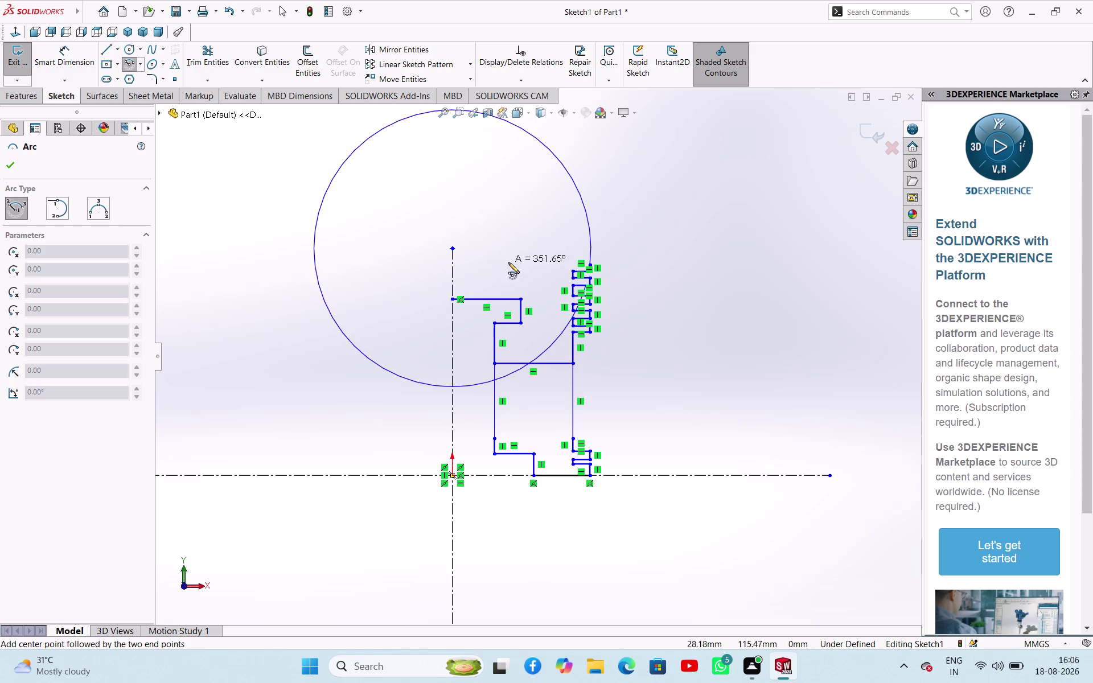
key(Escape)
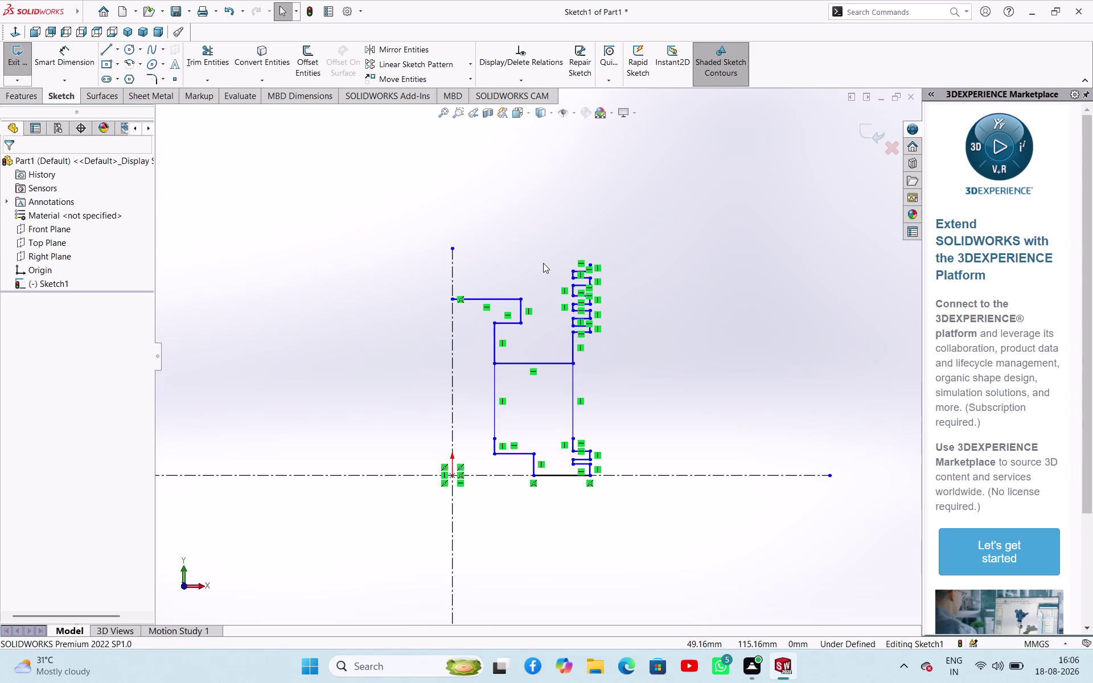
Draw a 3-point arc from the centreline top to the top groove corner, bulging upward.
click(139, 62)
click(139, 108)
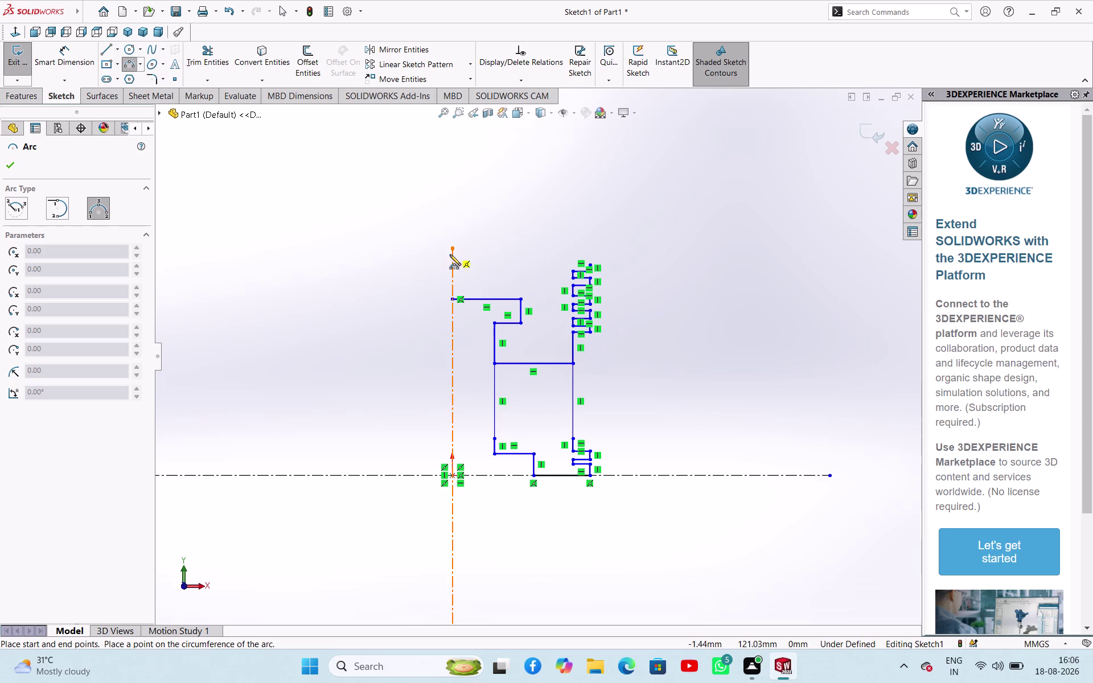
click(453, 258)
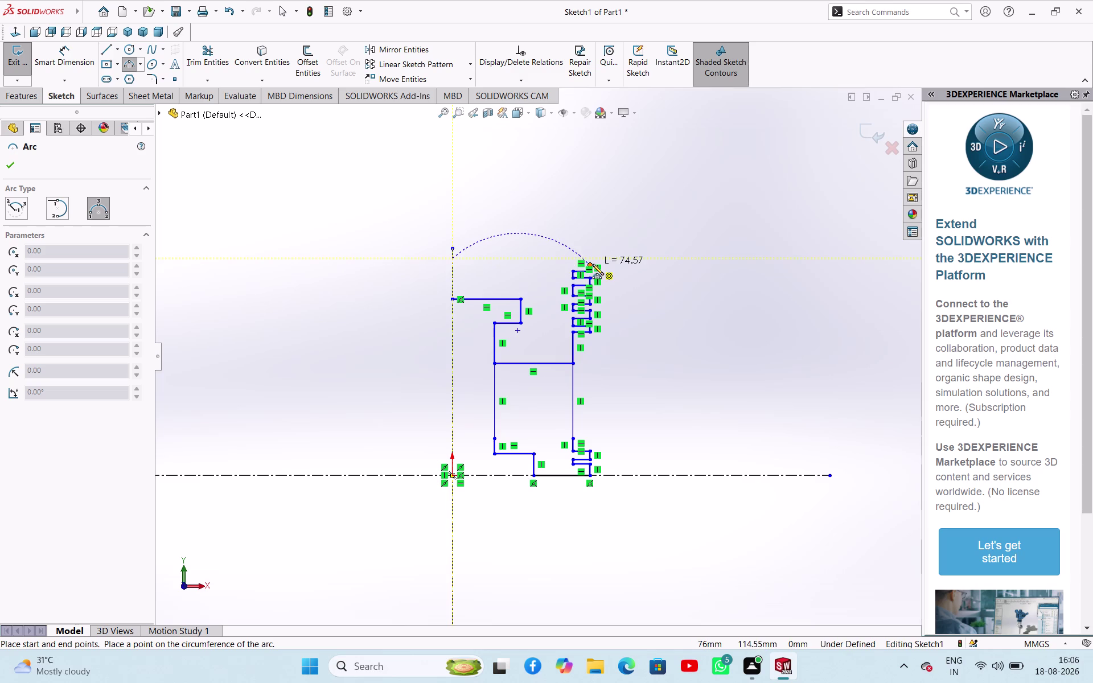
click(593, 264)
click(557, 259)
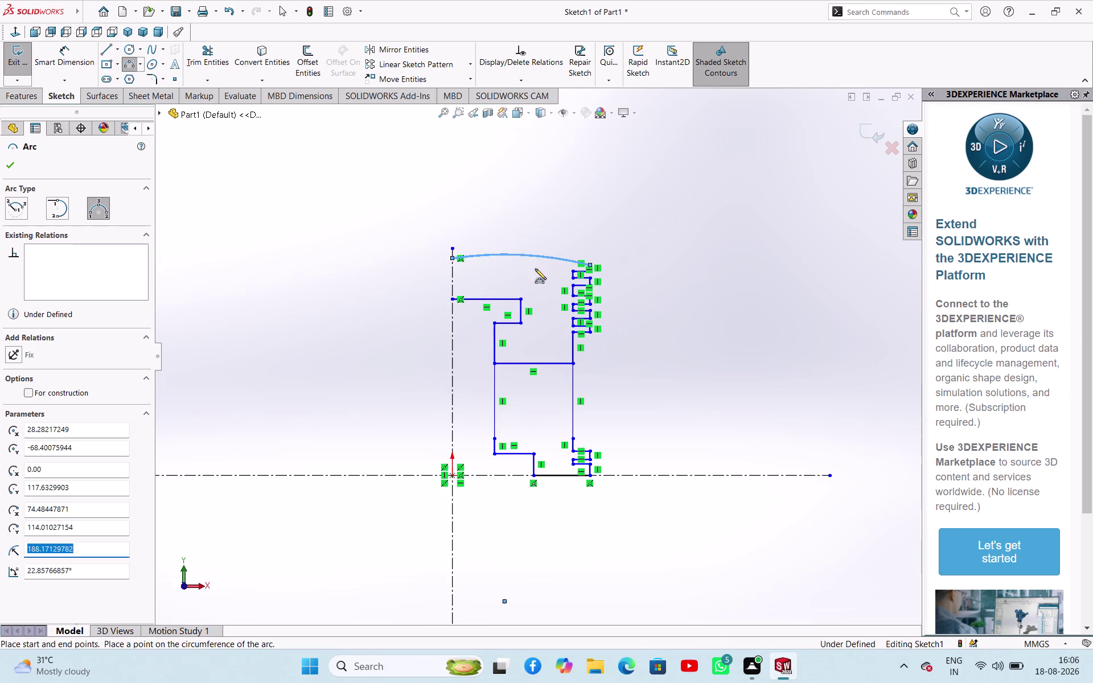
right_click(404, 245)
click(414, 252)
scroll(up, 3)
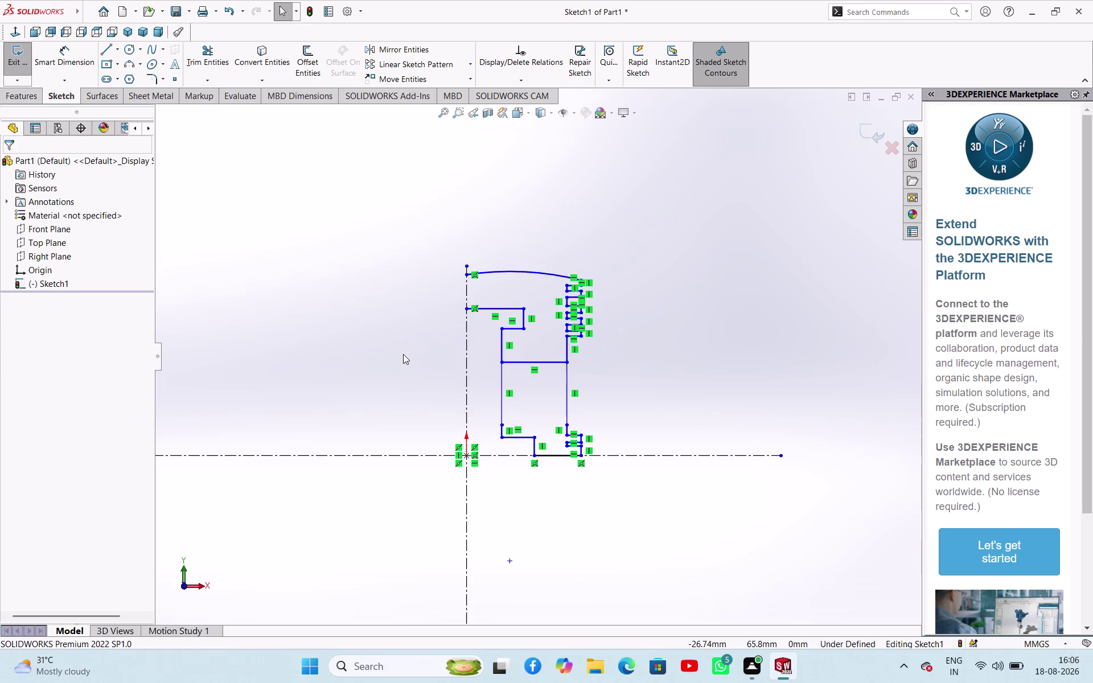
Trim a leftover piece and add a short vertical centreline edge under the arc to close the profile.
click(213, 50)
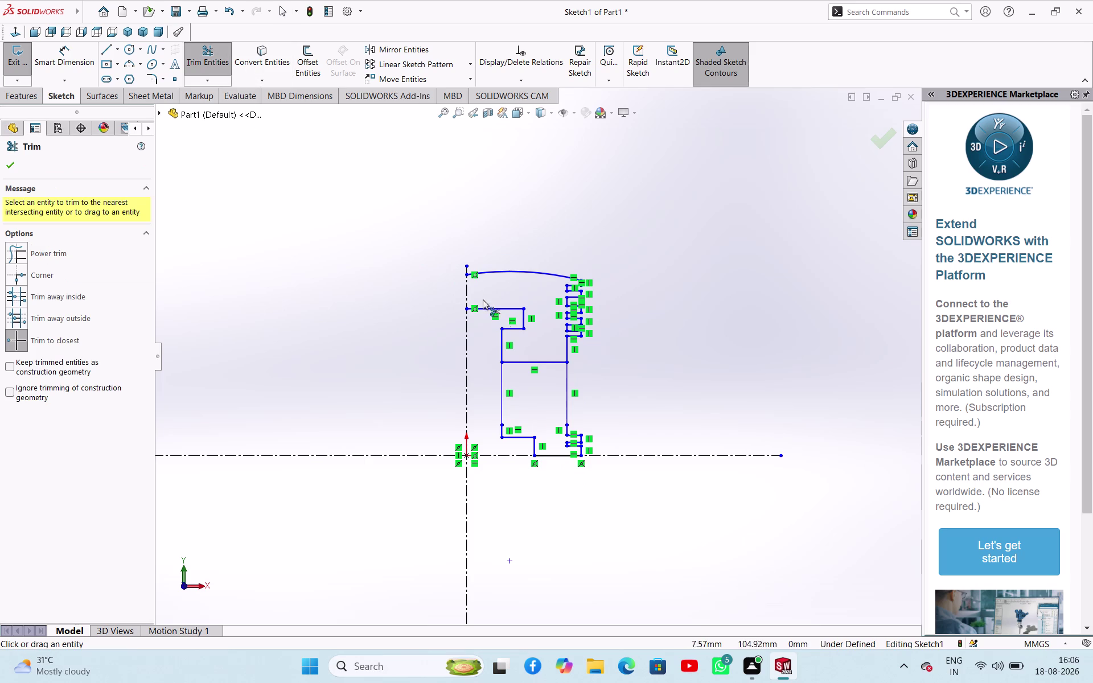
click(528, 363)
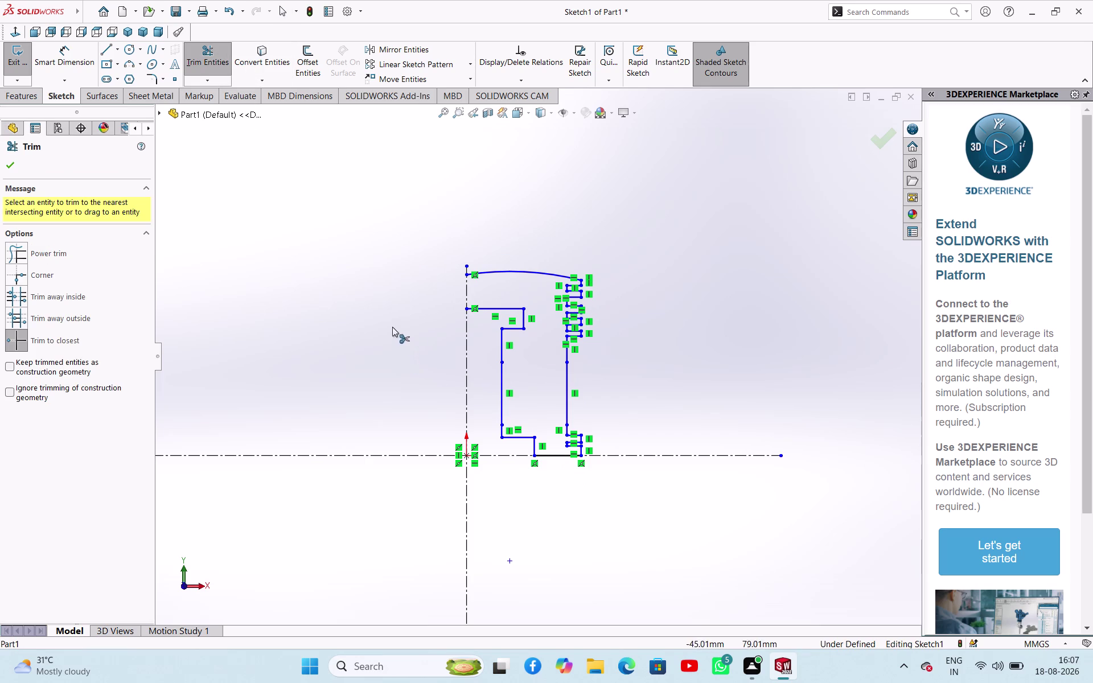
click(105, 50)
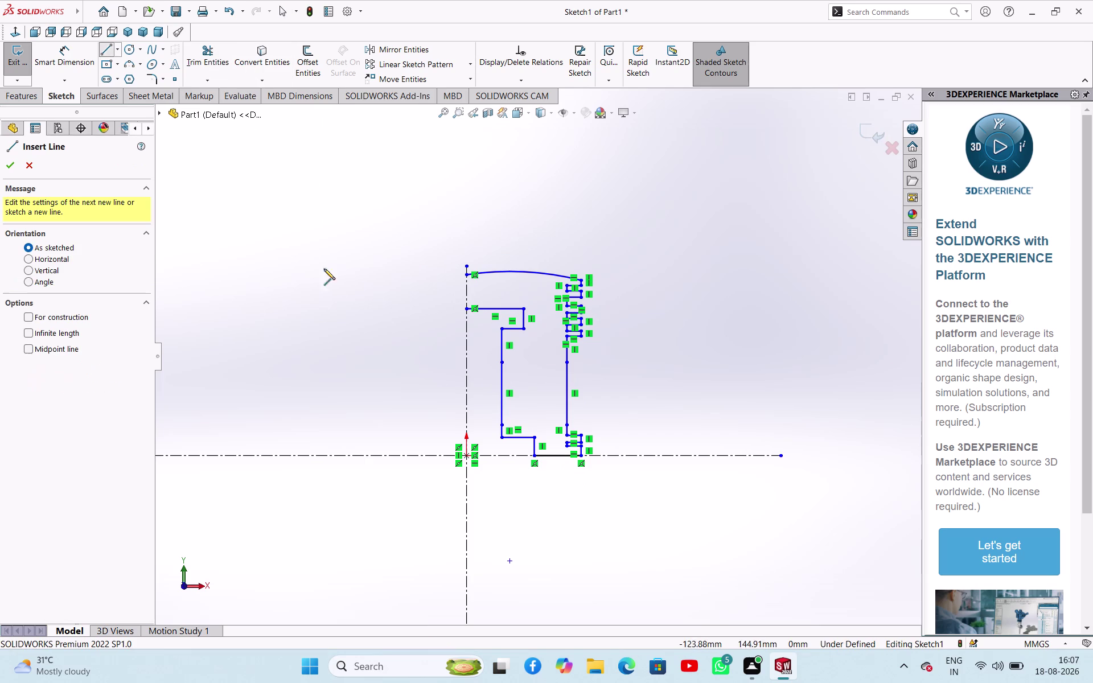
click(465, 311)
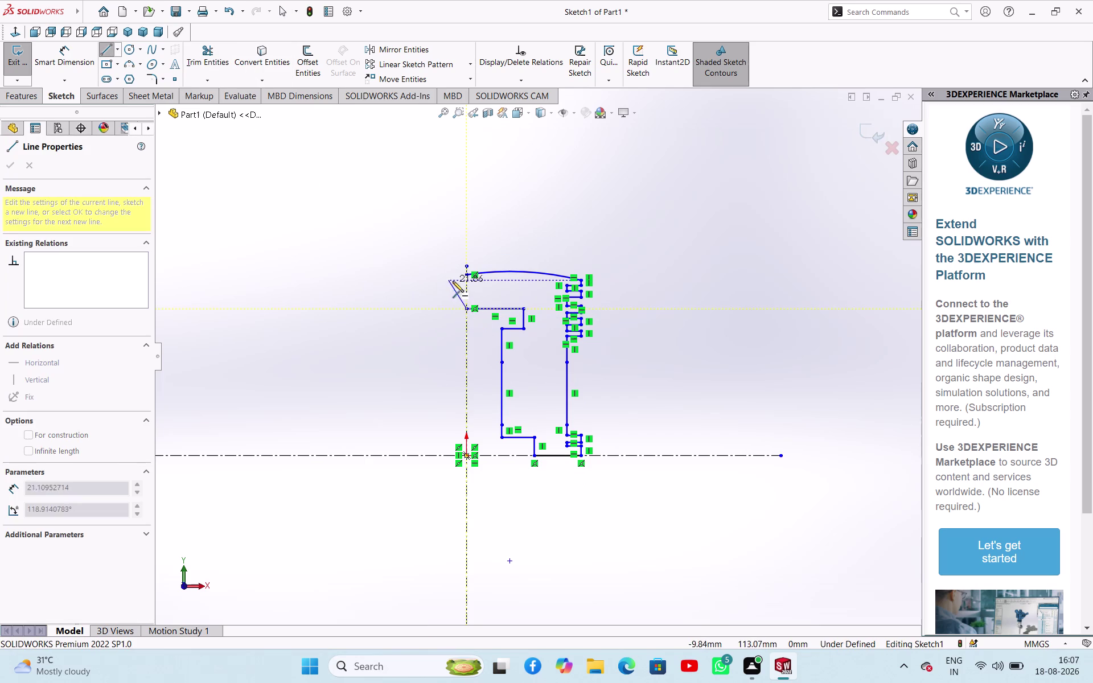
click(466, 276)
middle_click(387, 309)
middle_click(388, 309)
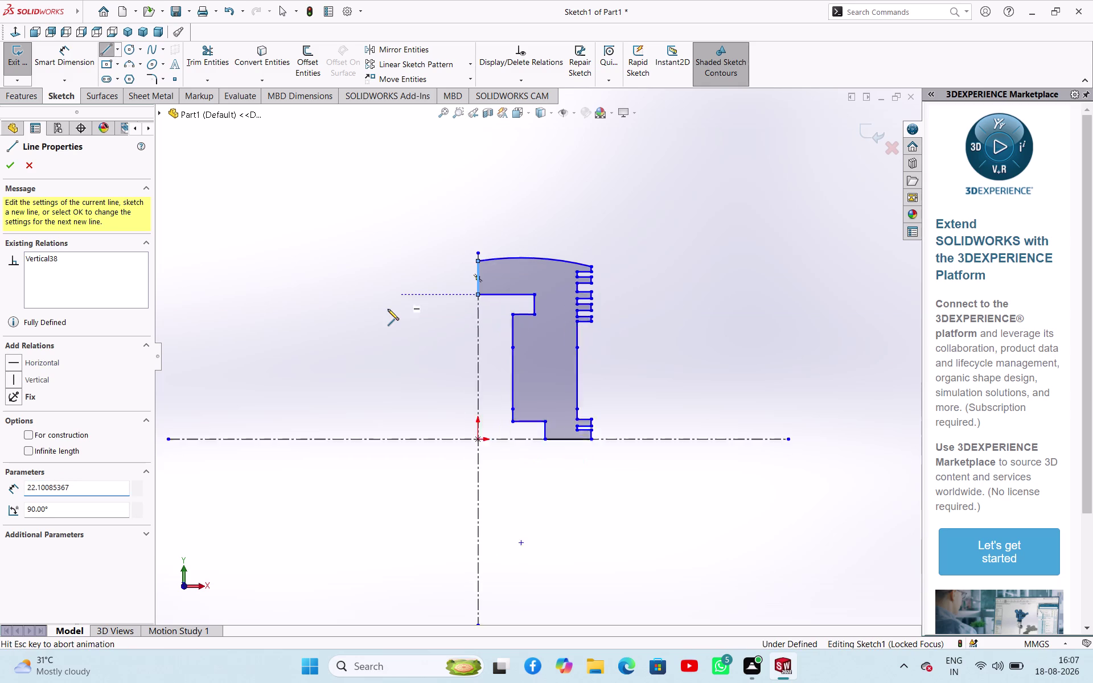
right_click(468, 252)
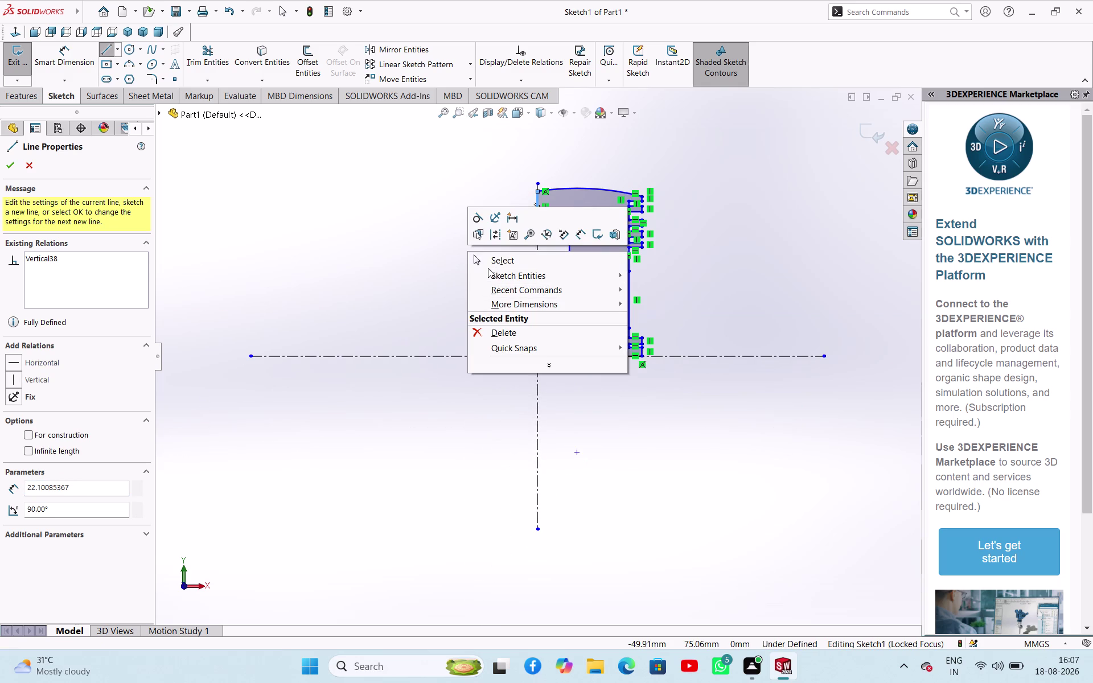
click(486, 265)
scroll(up, 3)
scroll(down, 3)
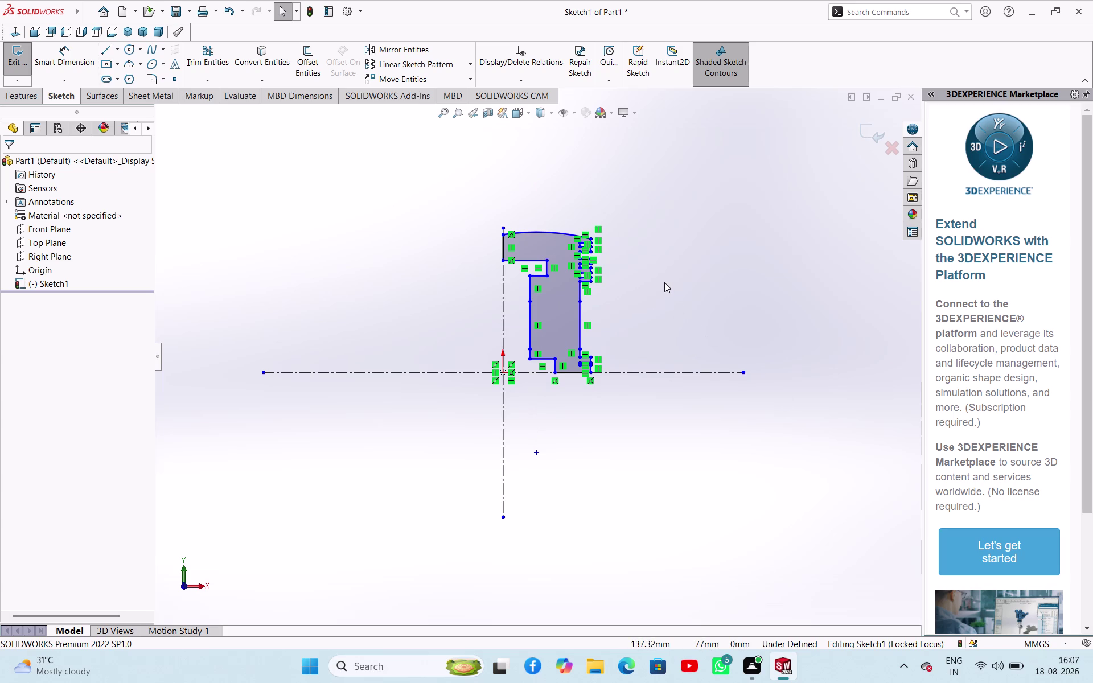
right_drag(692, 318, 707, 286)
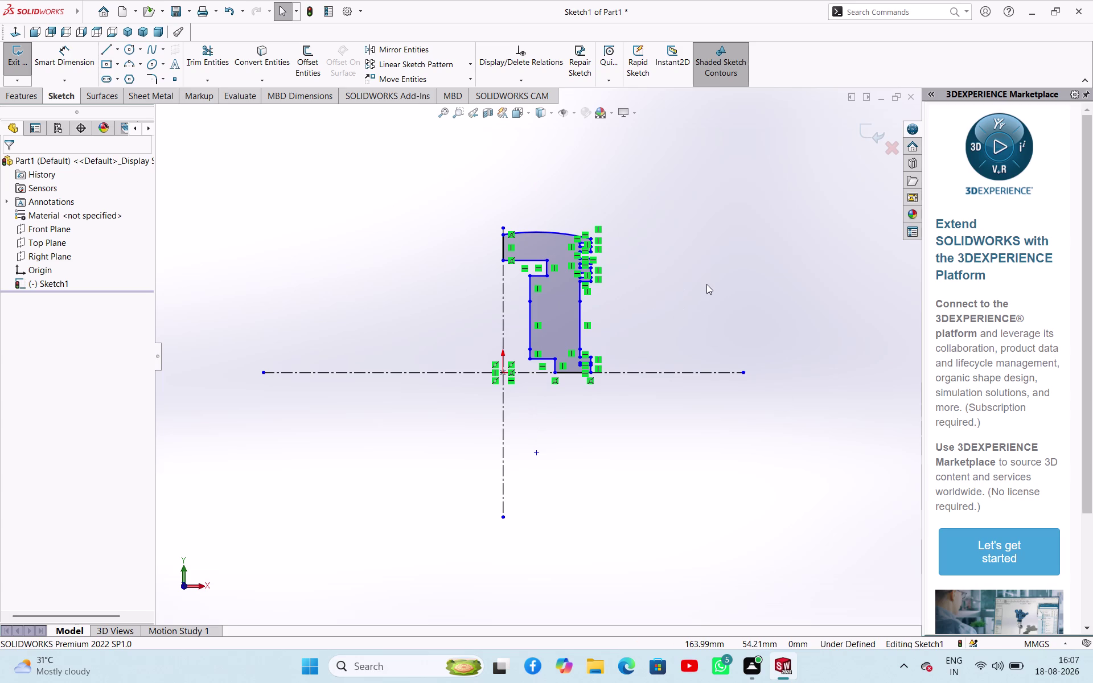
right_drag(707, 286, 713, 263)
Dimension the top arc with a 189 mm radius.
click(556, 230)
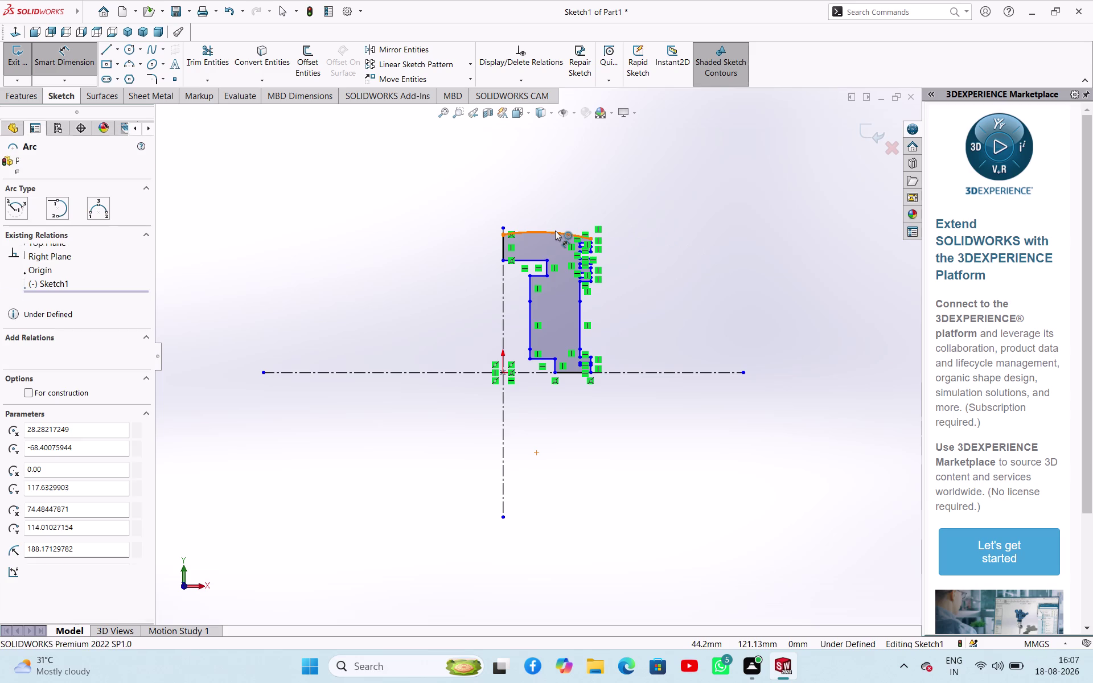
click(619, 186)
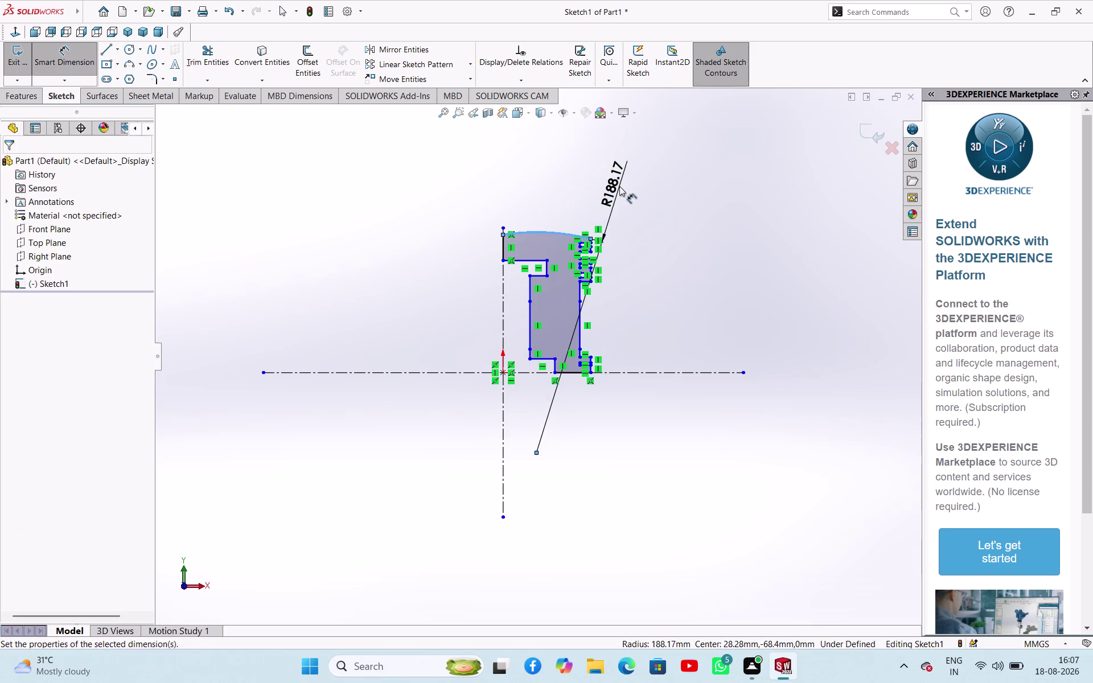
key(1)
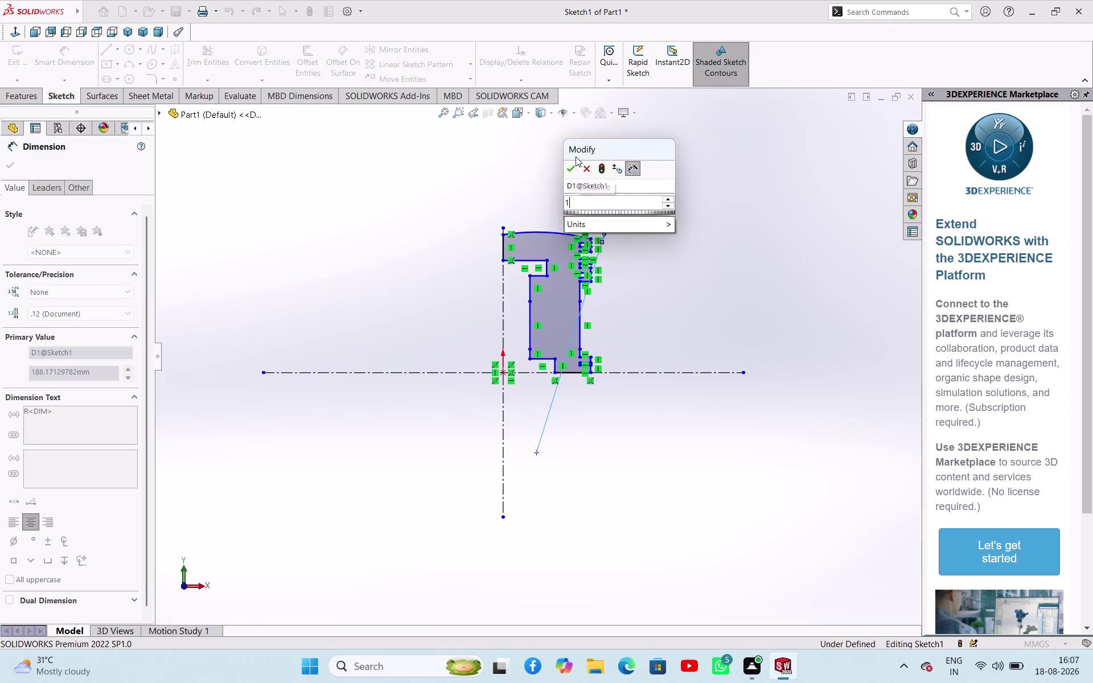
text(89)
key(Return)
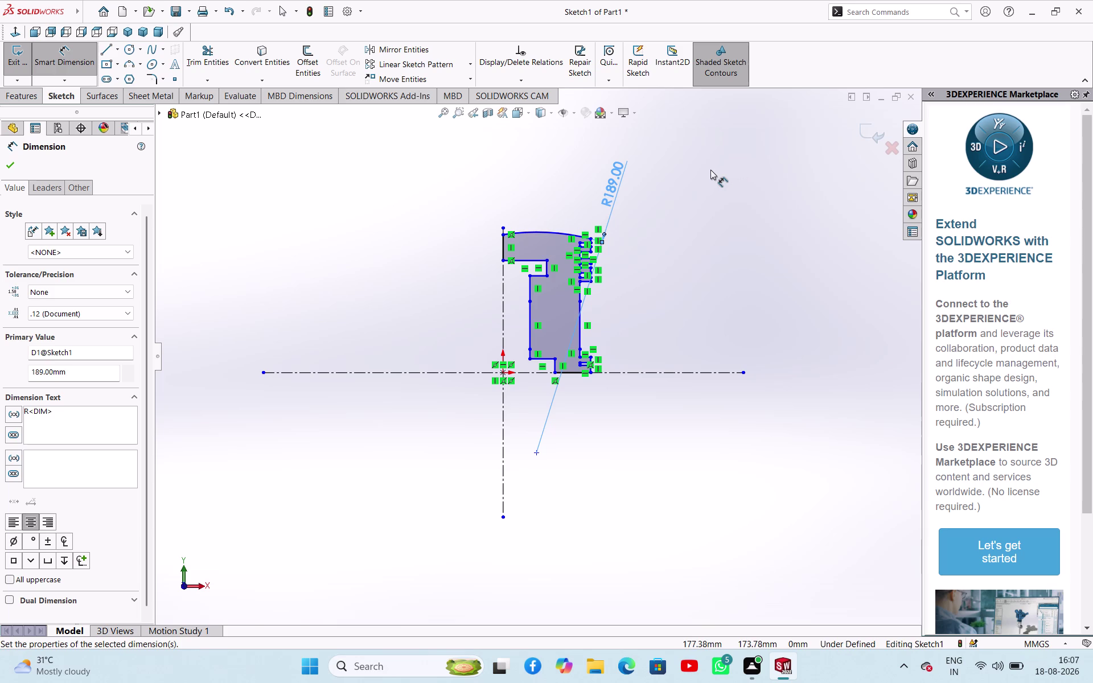
right_click(711, 169)
click(742, 203)
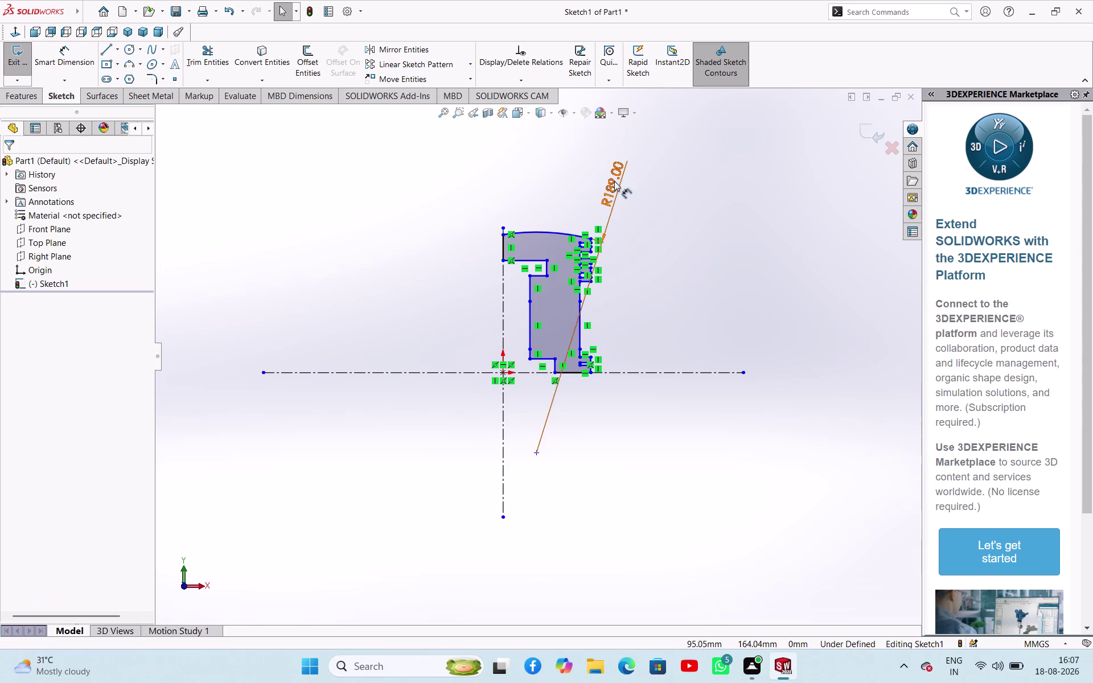
Select the R189 radius dimension, then clear the selection.
click(614, 181)
click(652, 205)
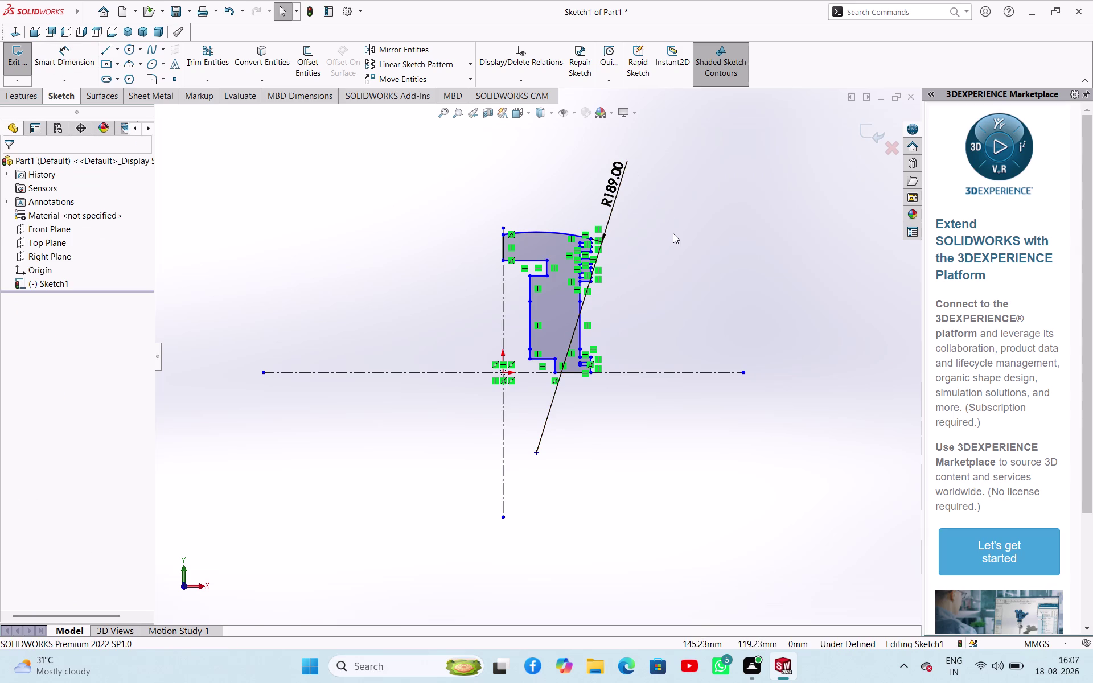
key(Escape)
key(Escape)
key(Escape)
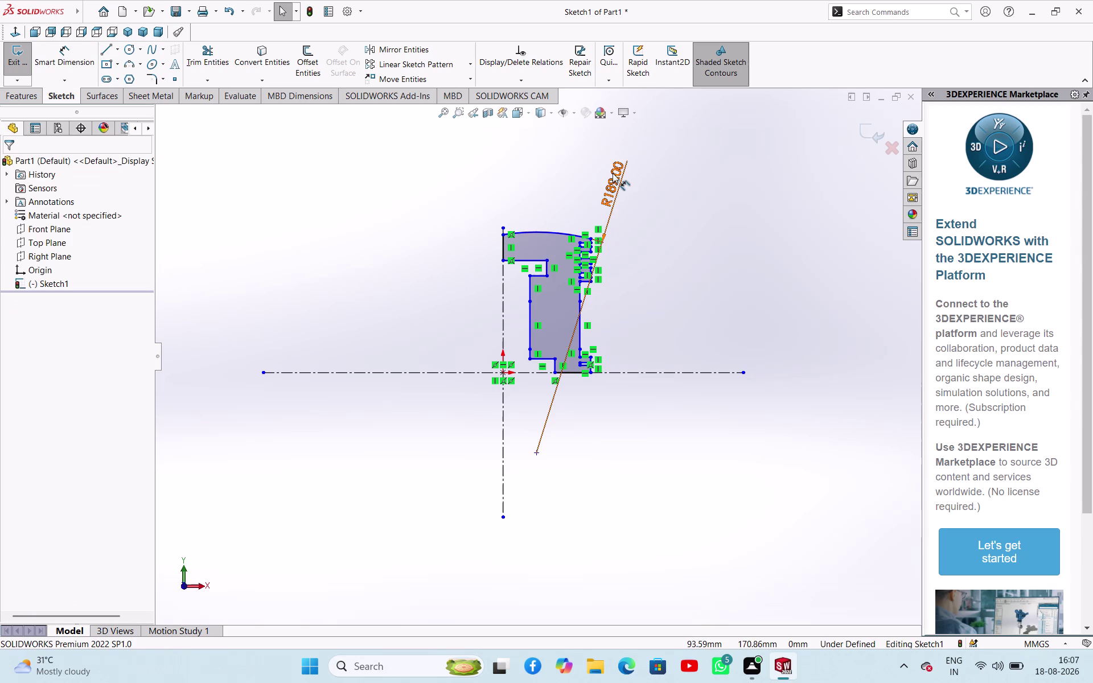
click(612, 173)
click(652, 196)
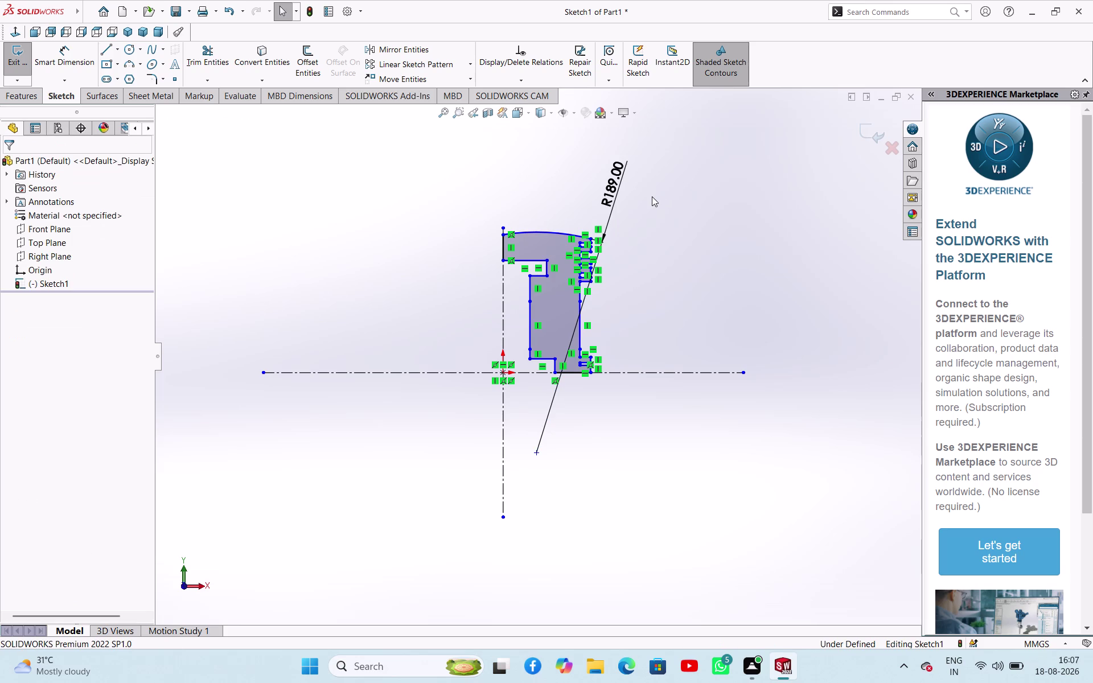
scroll(down, 3)
scroll(up, 3)
scroll(down, 3)
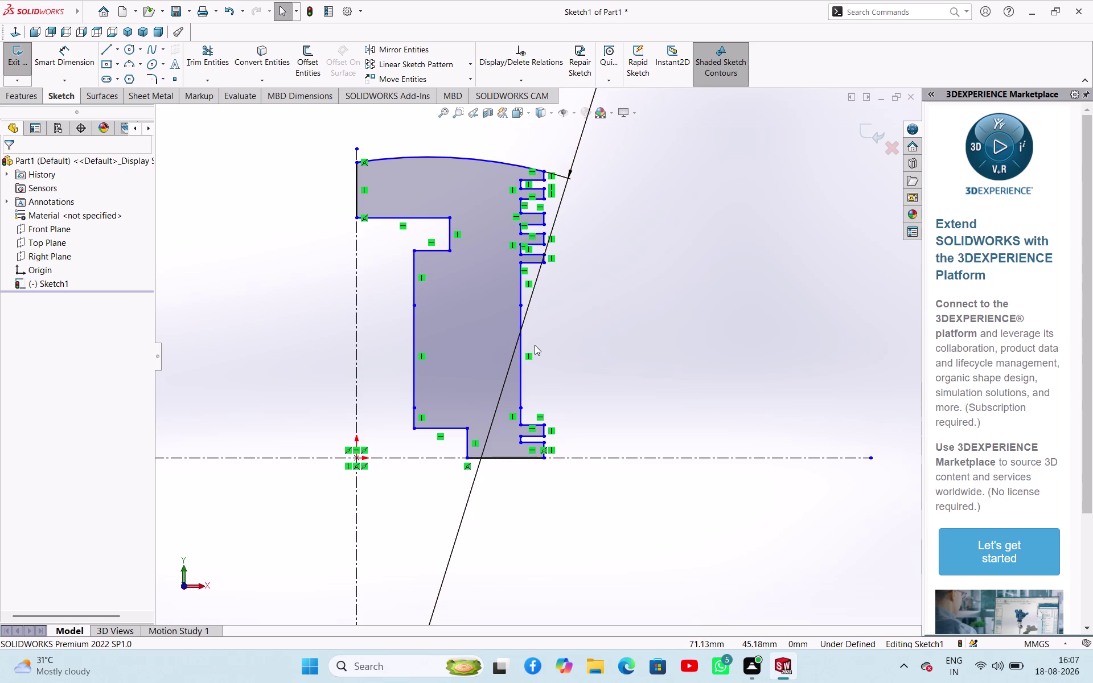
Delete both parts of the inner left wall and the short lower-left leftover.
right_drag(605, 350, 629, 296)
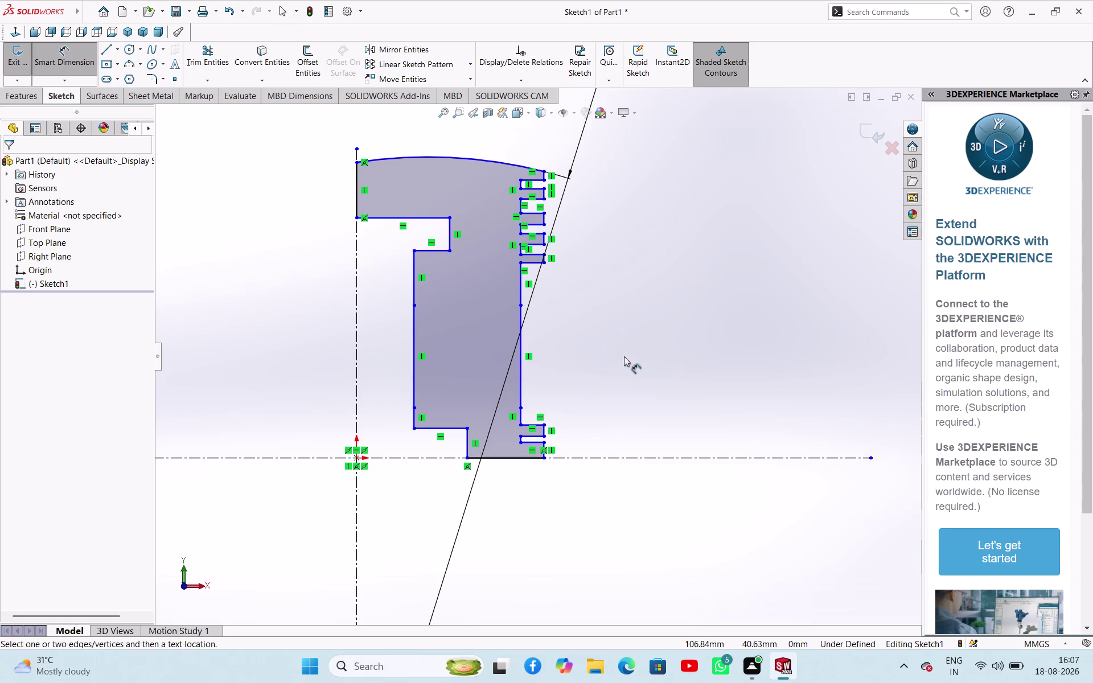
key(Escape)
key(Escape)
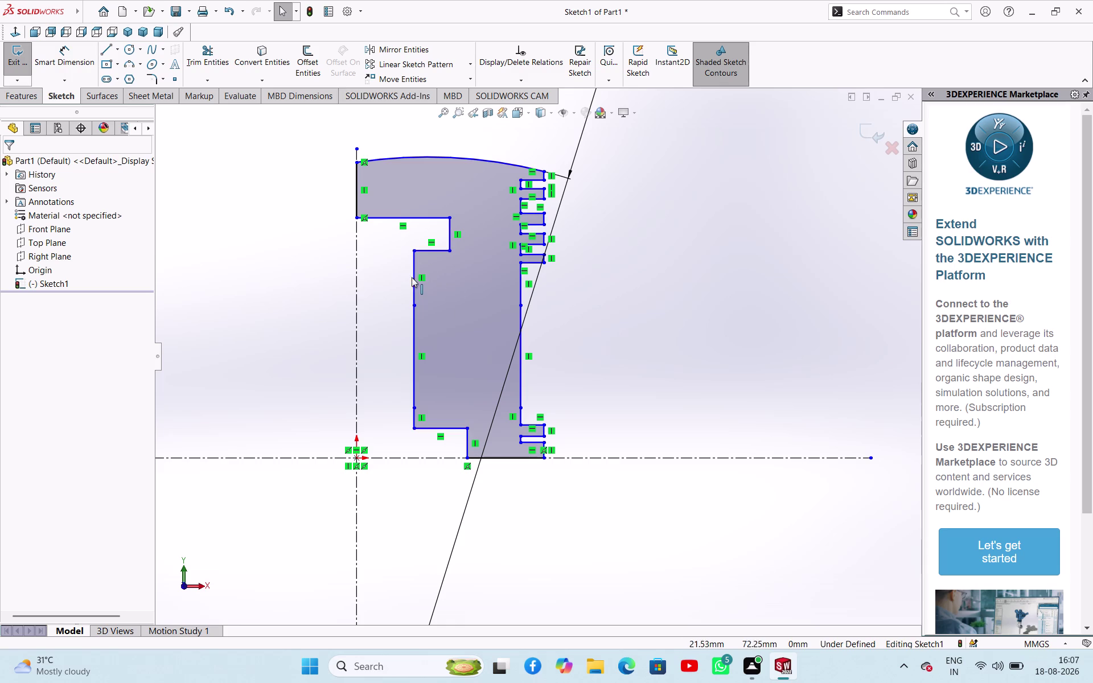
click(412, 279)
key(Delete)
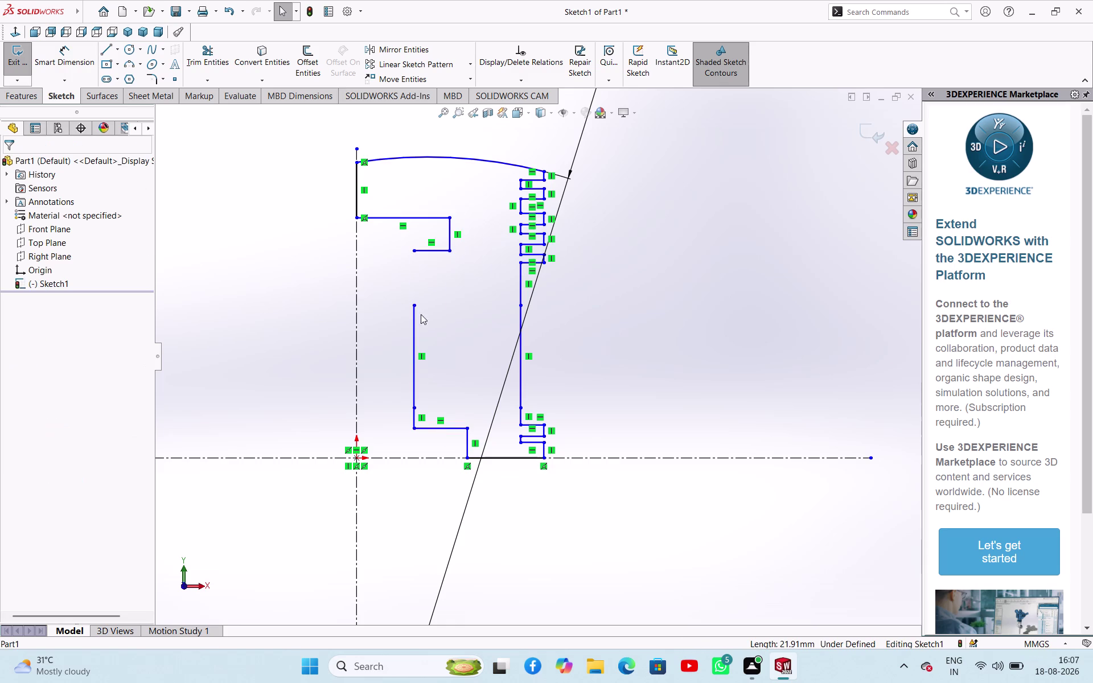
click(414, 333)
key(Delete)
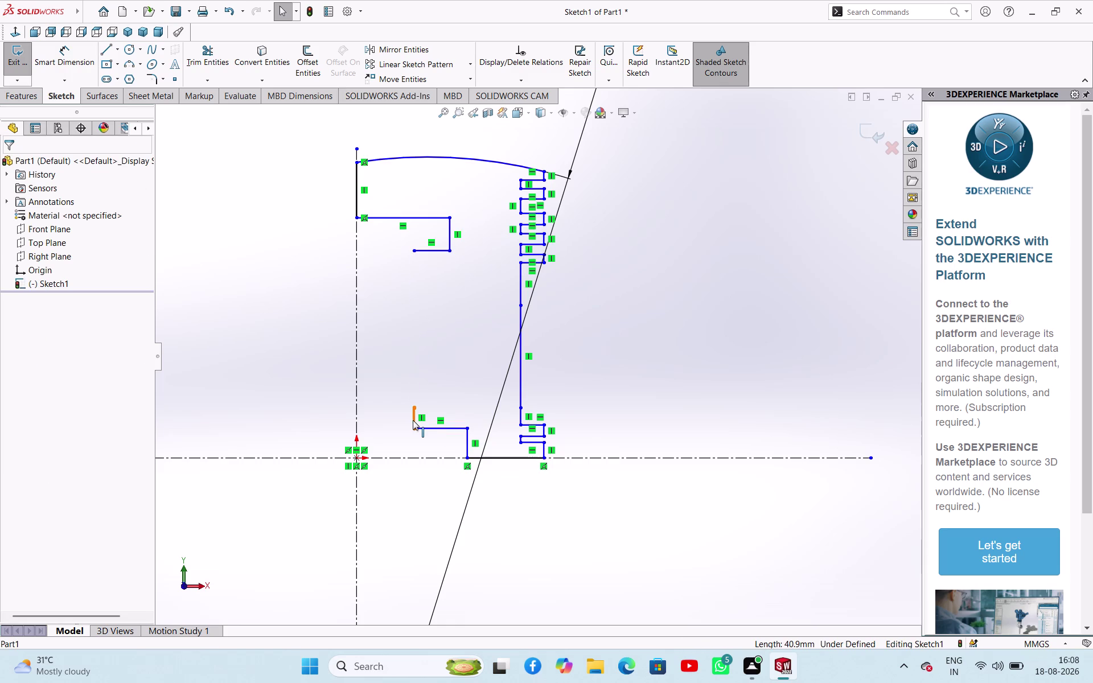
click(412, 420)
key(Delete)
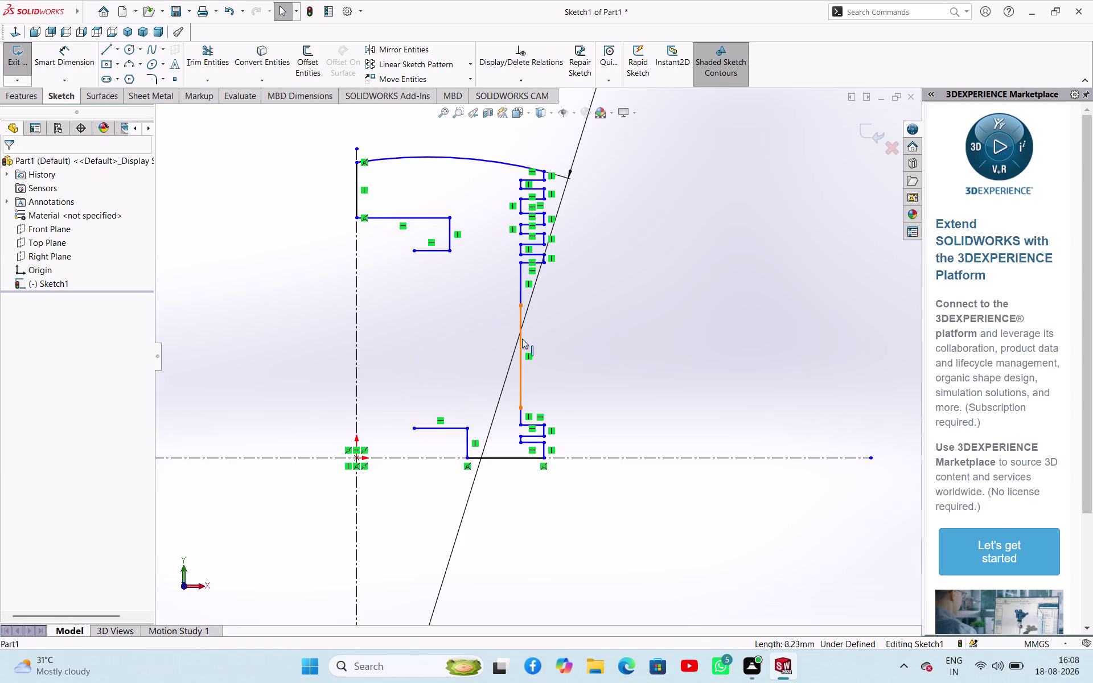
Delete the long right-side vertical edge, its upper piece and the leftover near the lower grooves.
click(520, 337)
key(Delete)
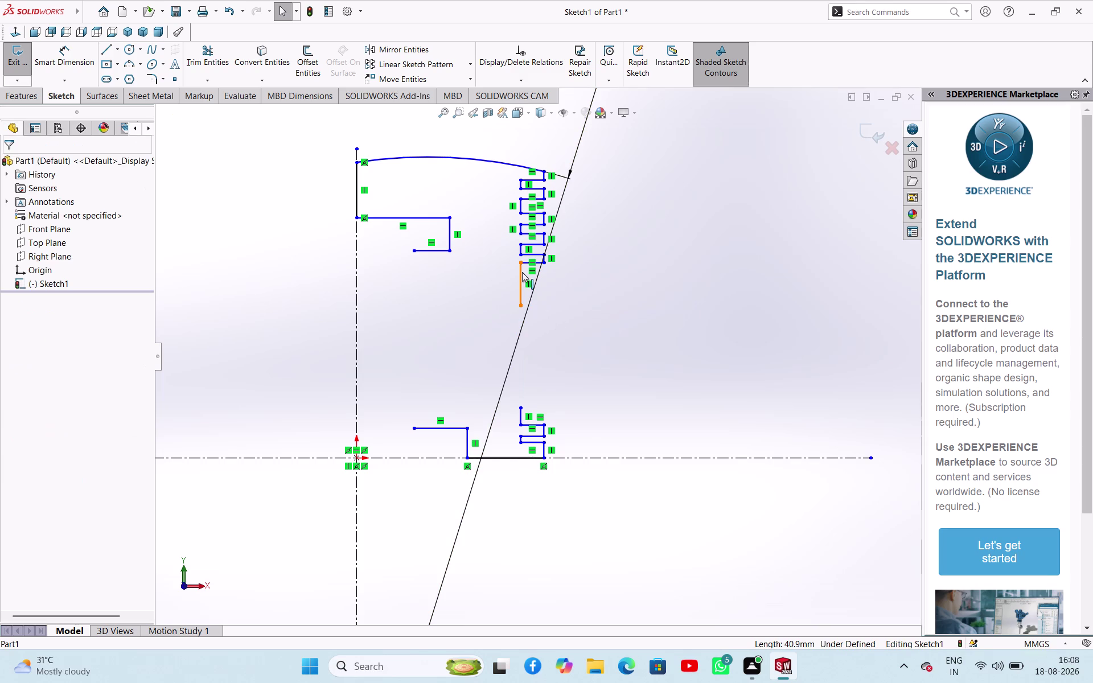
click(522, 273)
key(Delete)
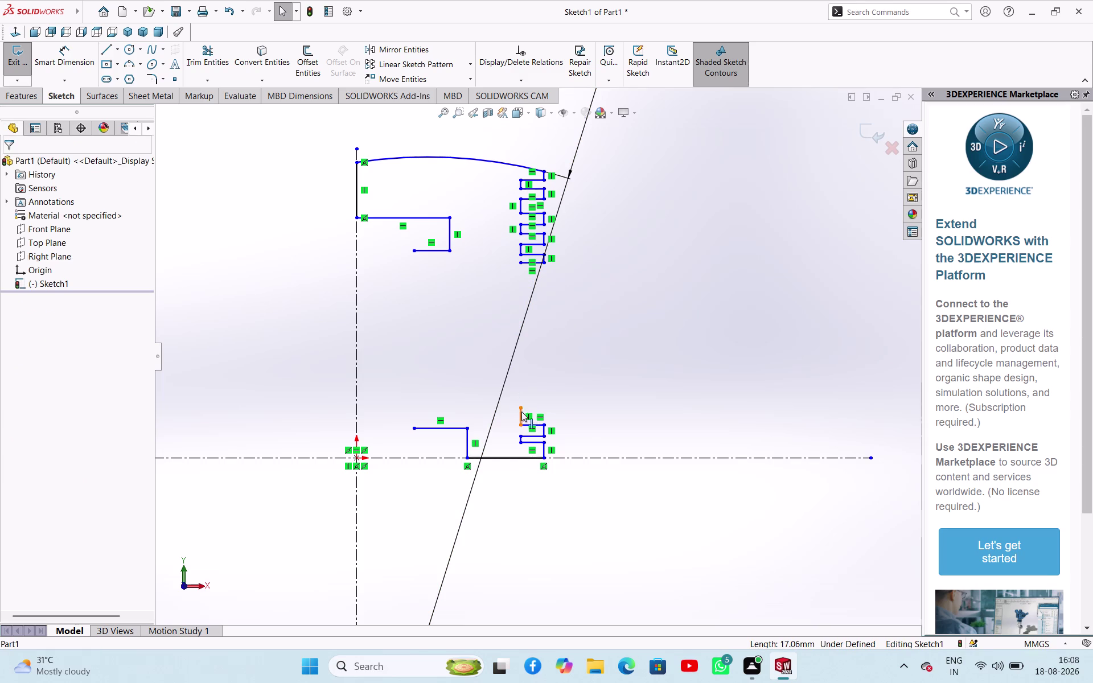
click(521, 414)
key(Delete)
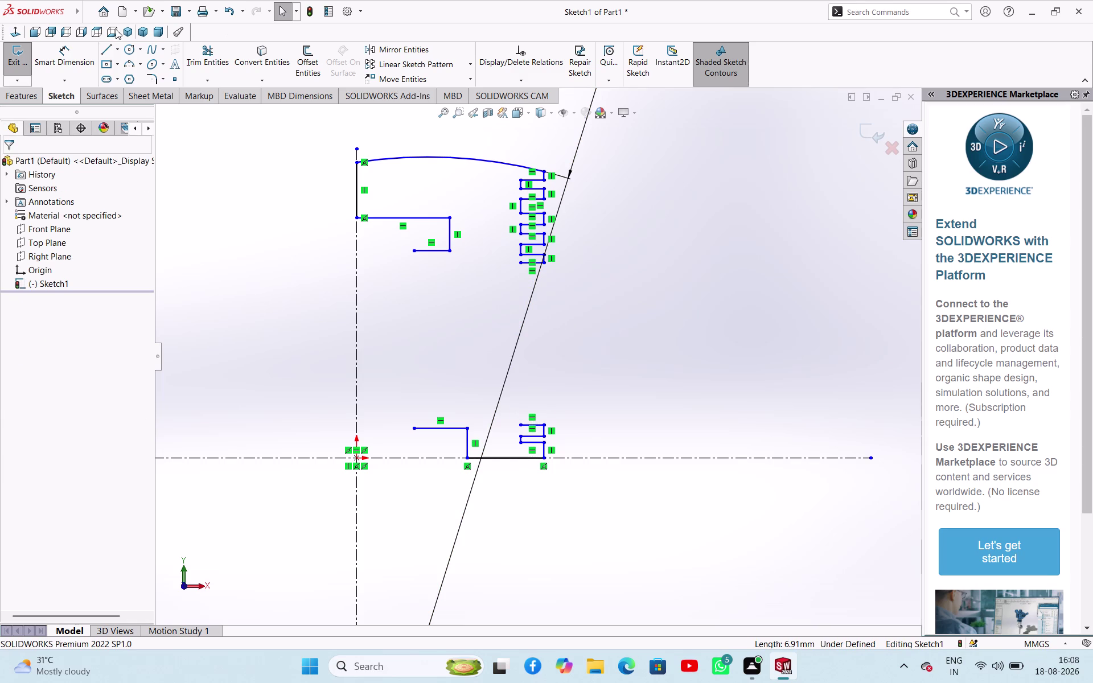
click(107, 50)
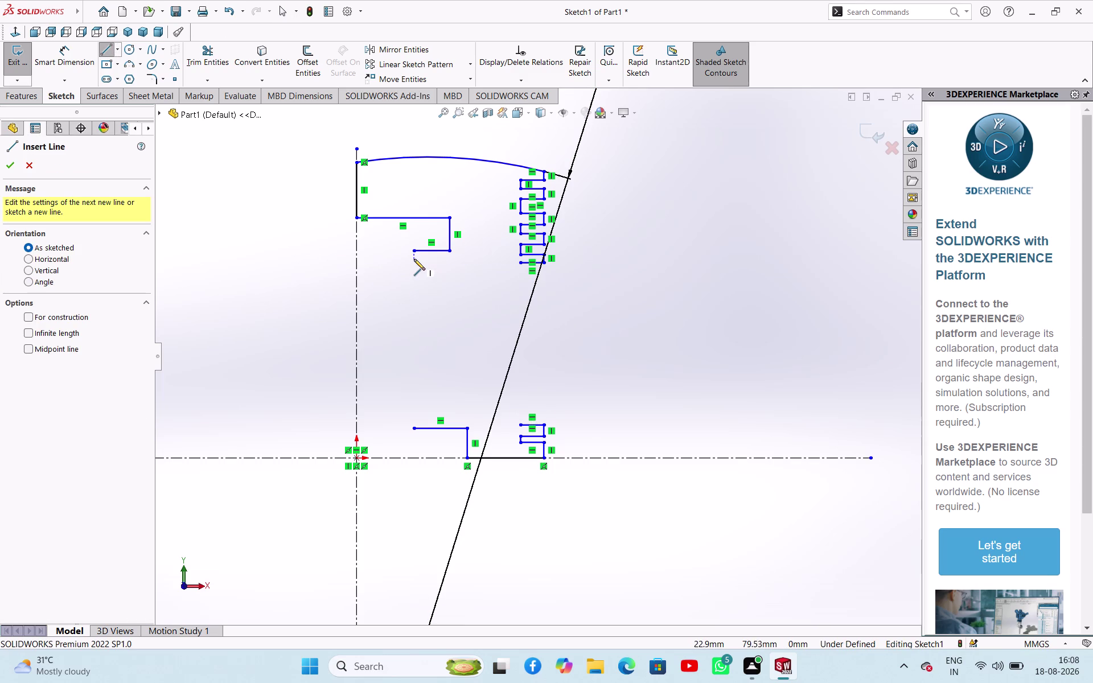
Redraw the inner left wall from the upper land's corner down to the lower profile.
click(414, 254)
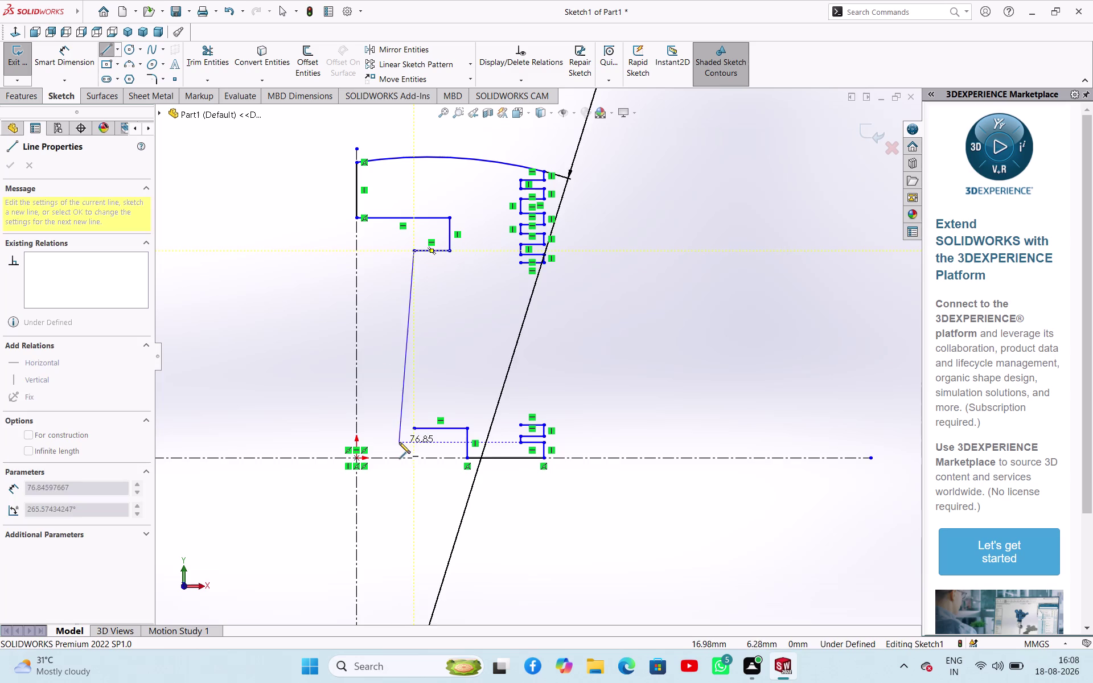
click(413, 431)
key(Escape)
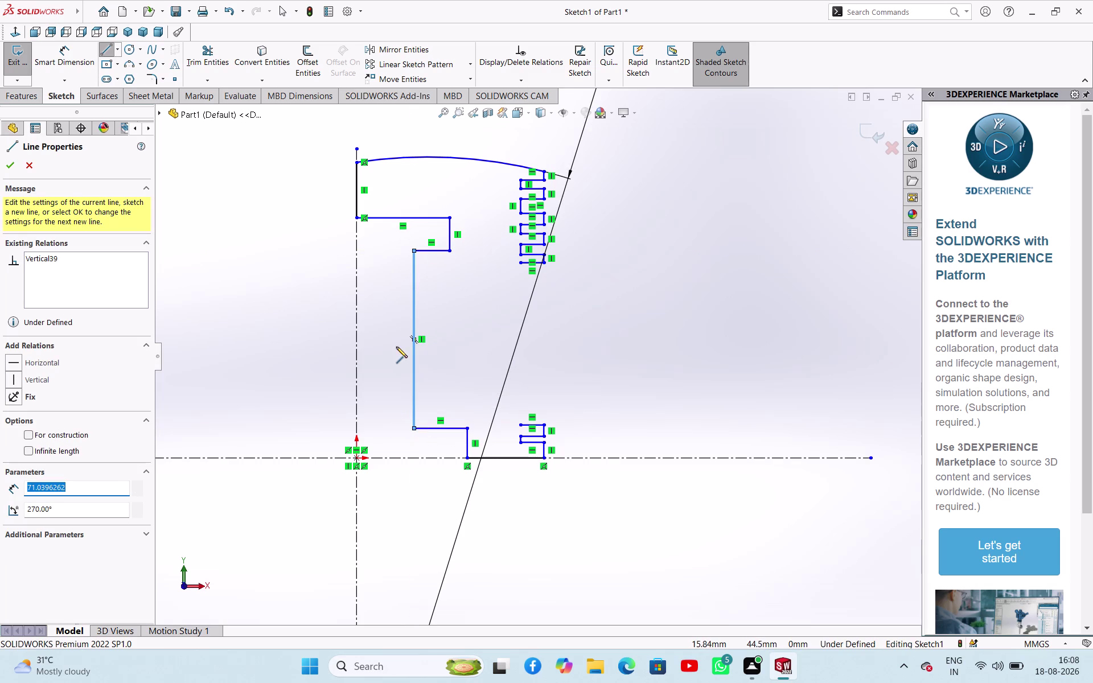
Draw the vertical edge from below the upper grooves down to the lower groove.
click(522, 266)
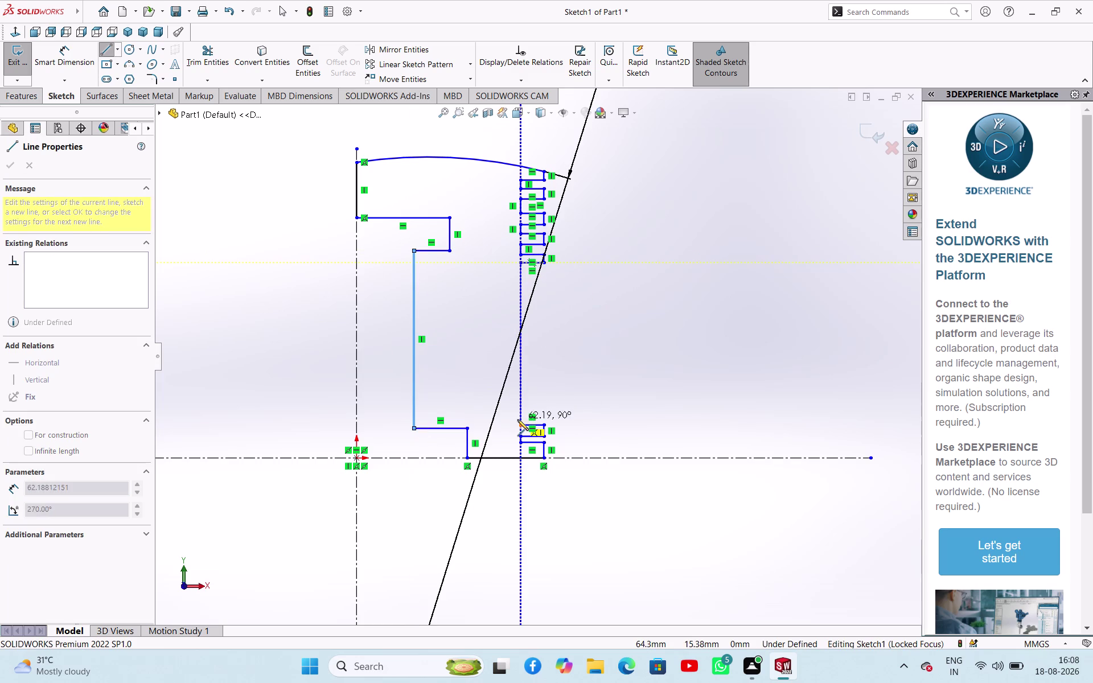
click(519, 425)
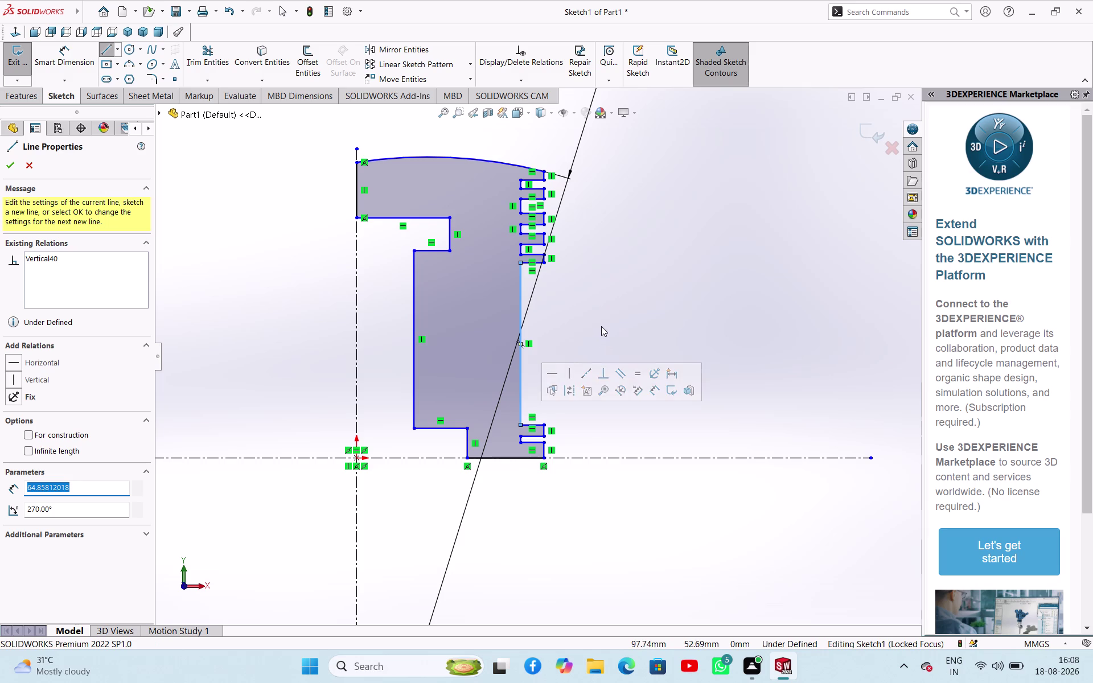
key(Escape)
scroll(up, 3)
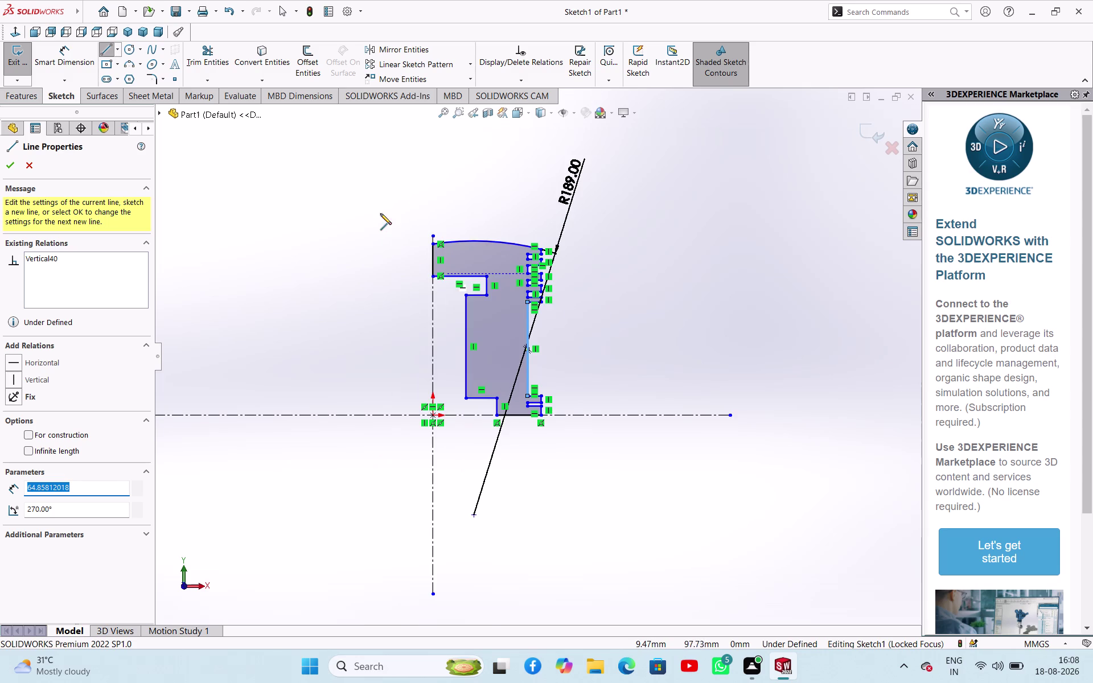
scroll(down, 3)
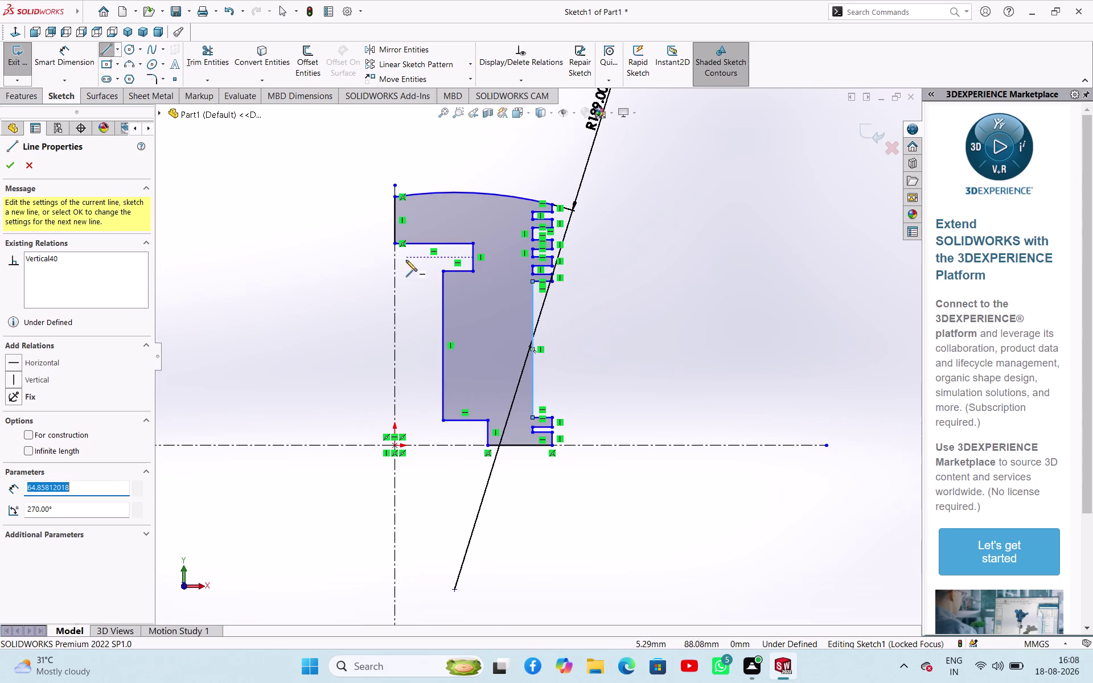
click(411, 244)
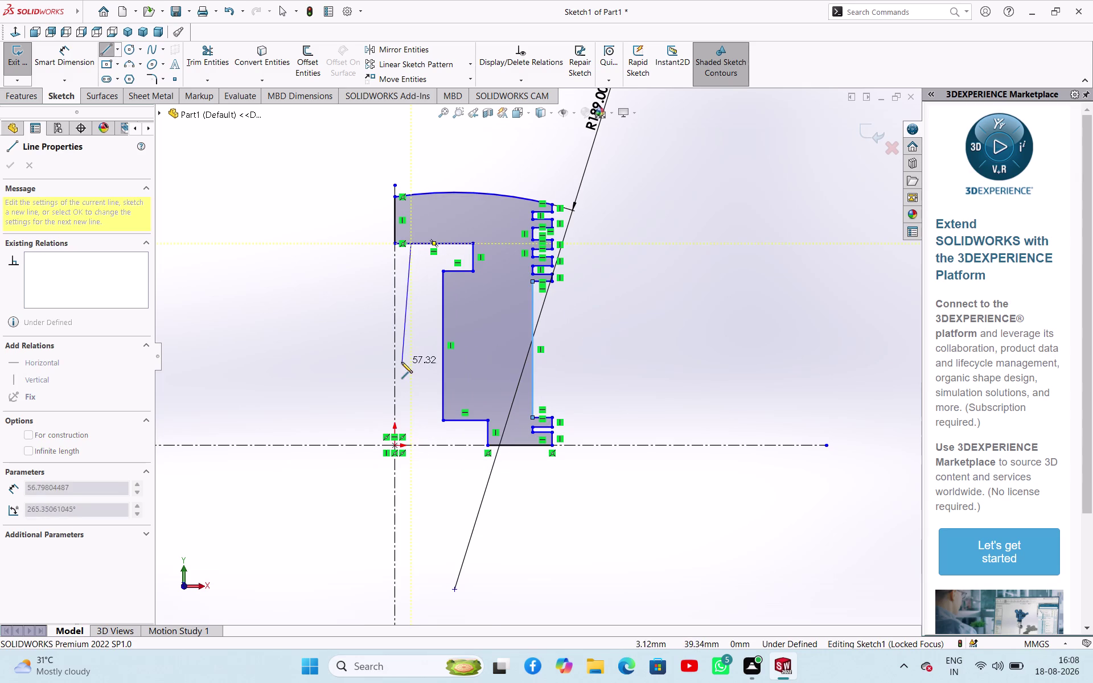
key(Escape)
right_drag(684, 321, 691, 267)
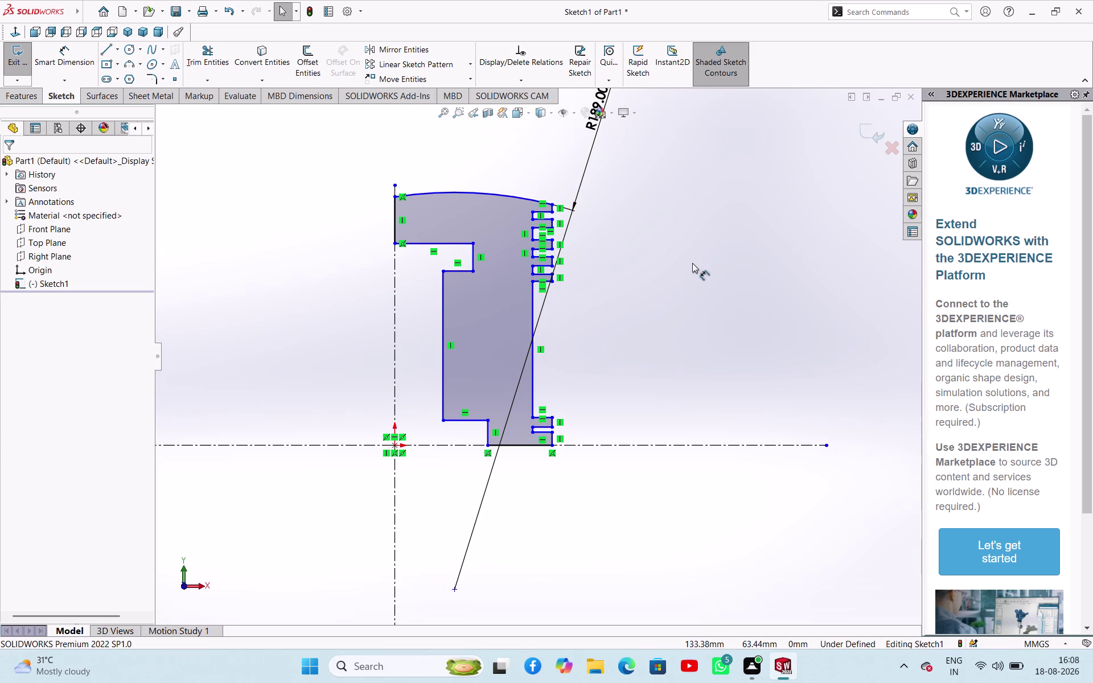
right_drag(691, 267, 692, 263)
Dimension the inner step edge 62 mm above the centreline.
click(420, 243)
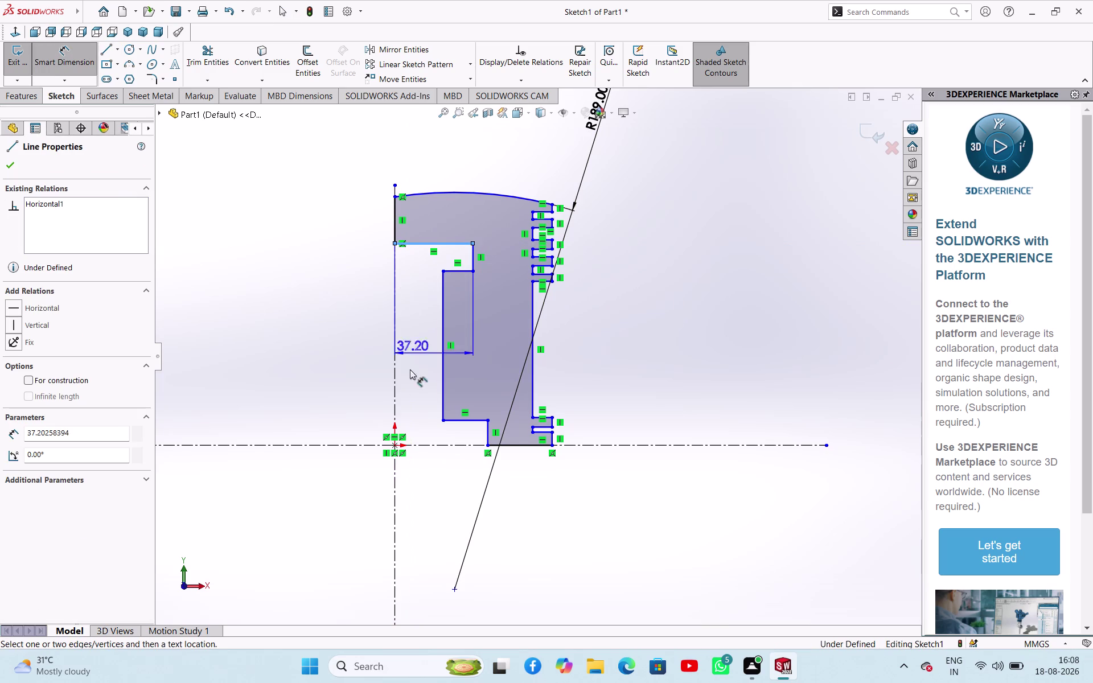
click(417, 443)
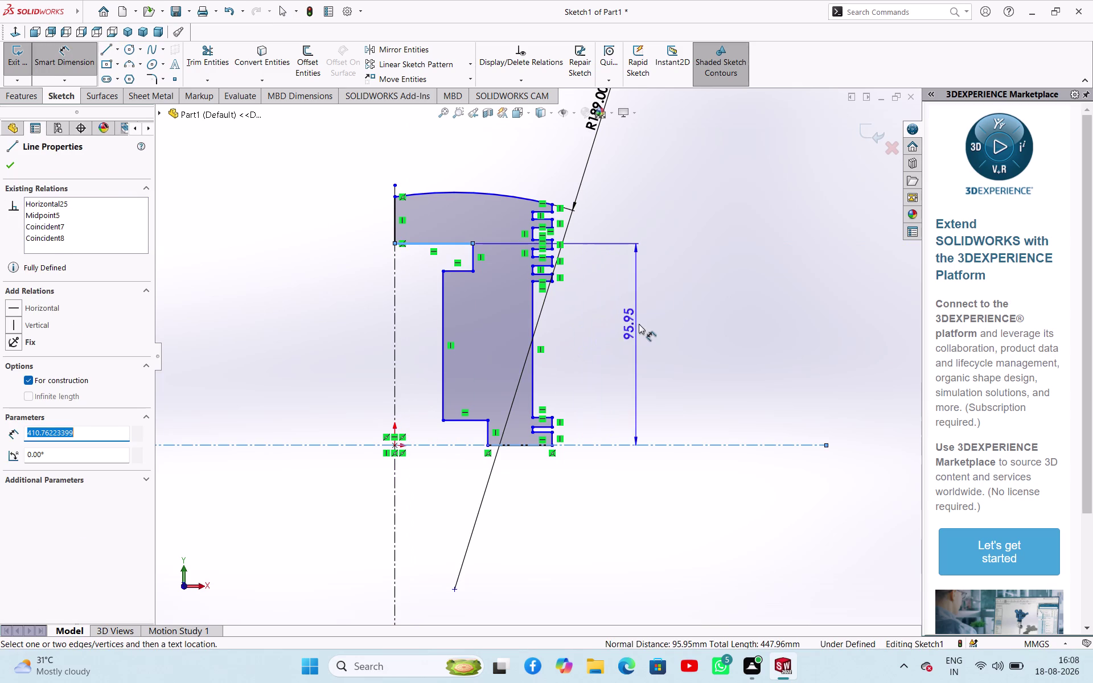
click(650, 324)
key(6)
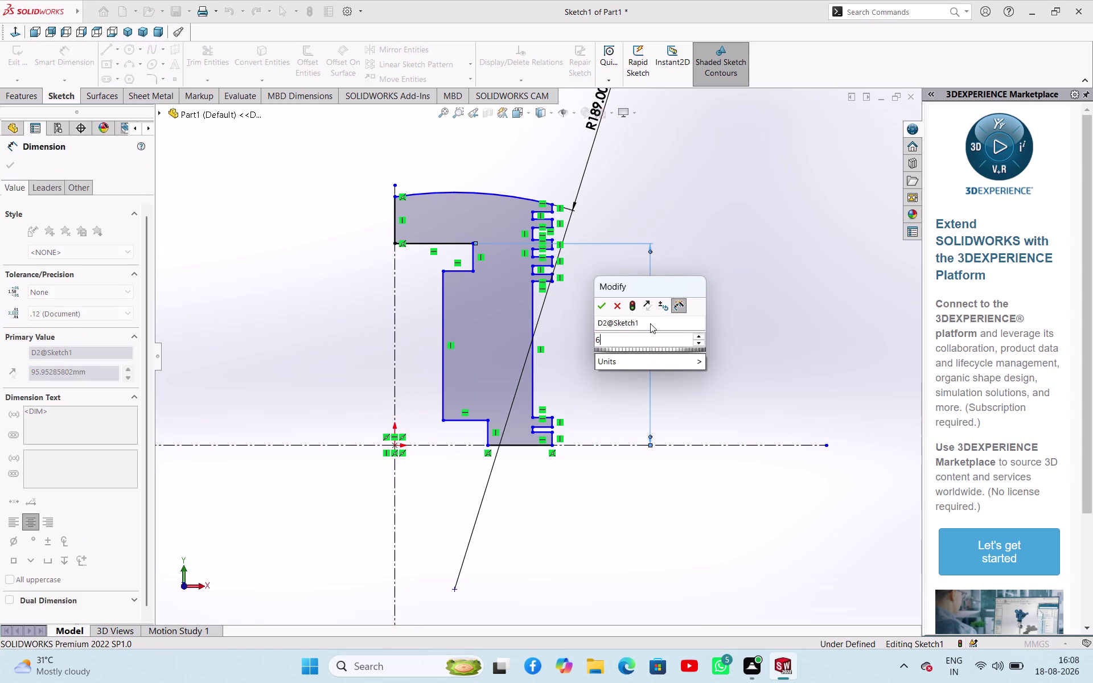
key(2)
key(Return)
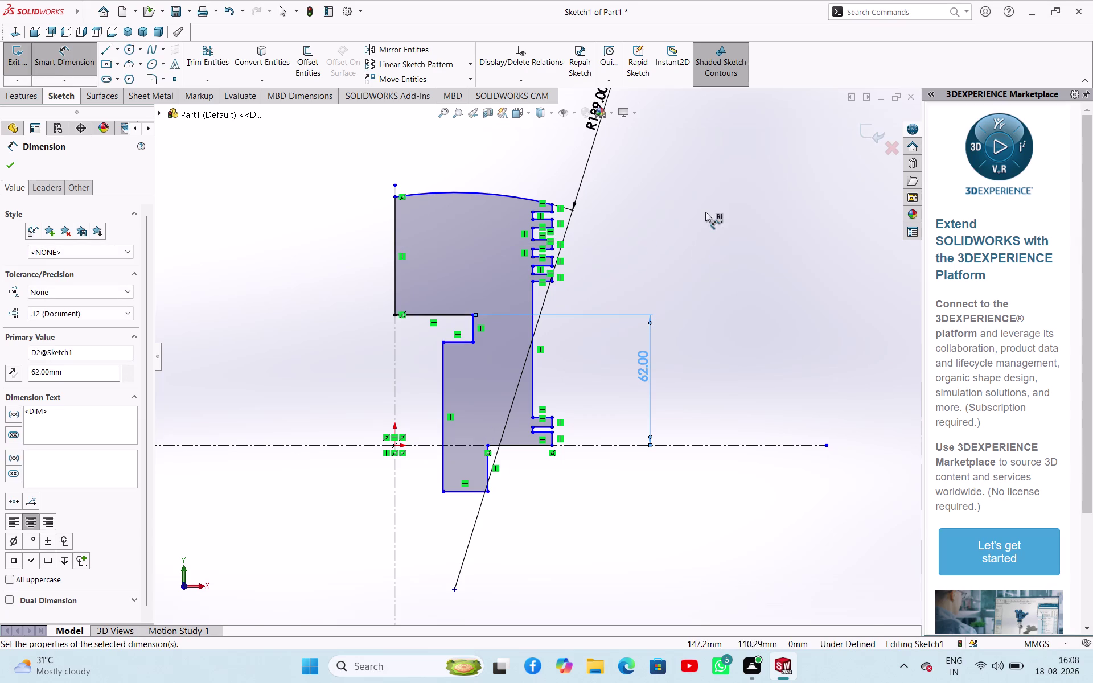
Drag the stray lower step edge back above the centreline.
right_click(705, 212)
click(732, 252)
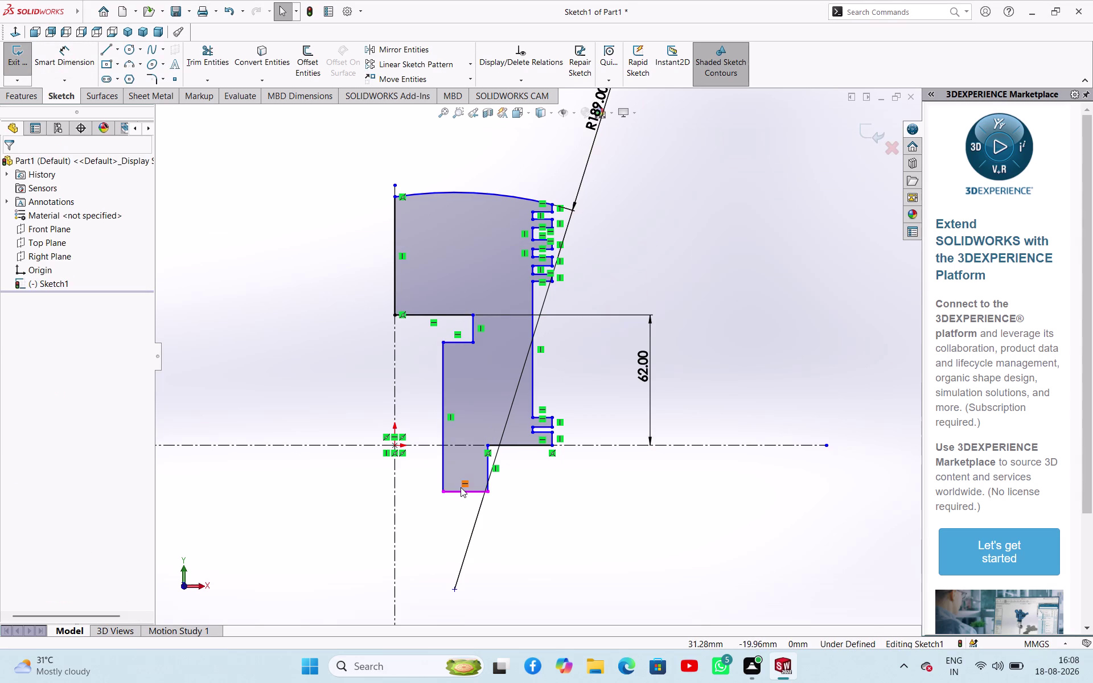
drag(460, 493, 471, 392)
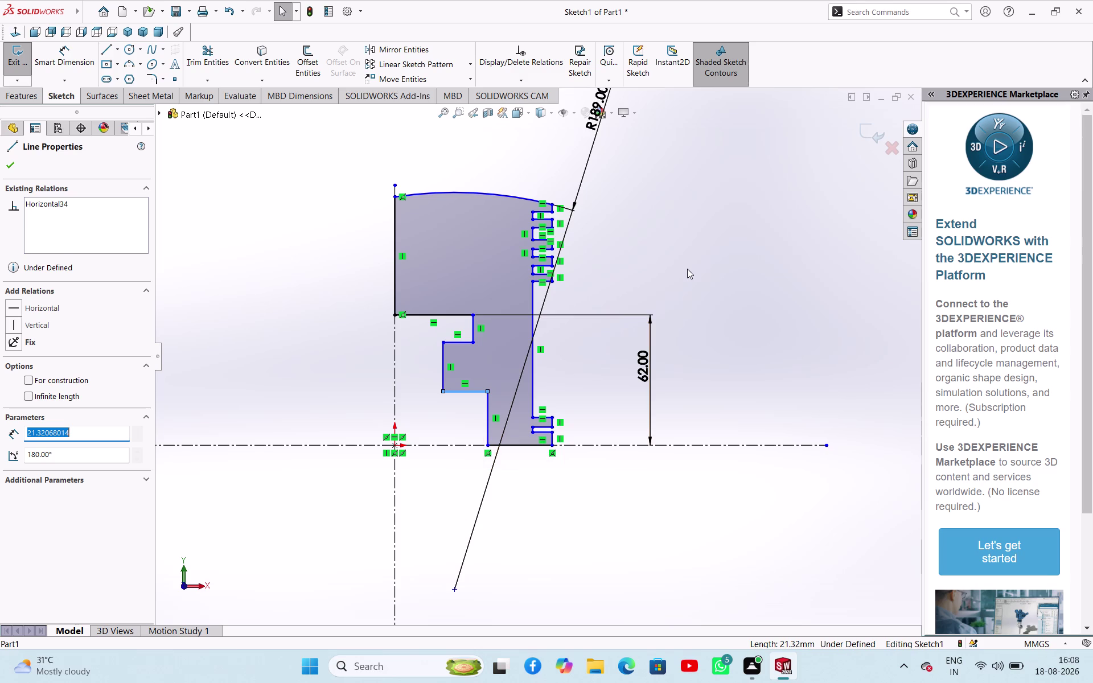
click(688, 268)
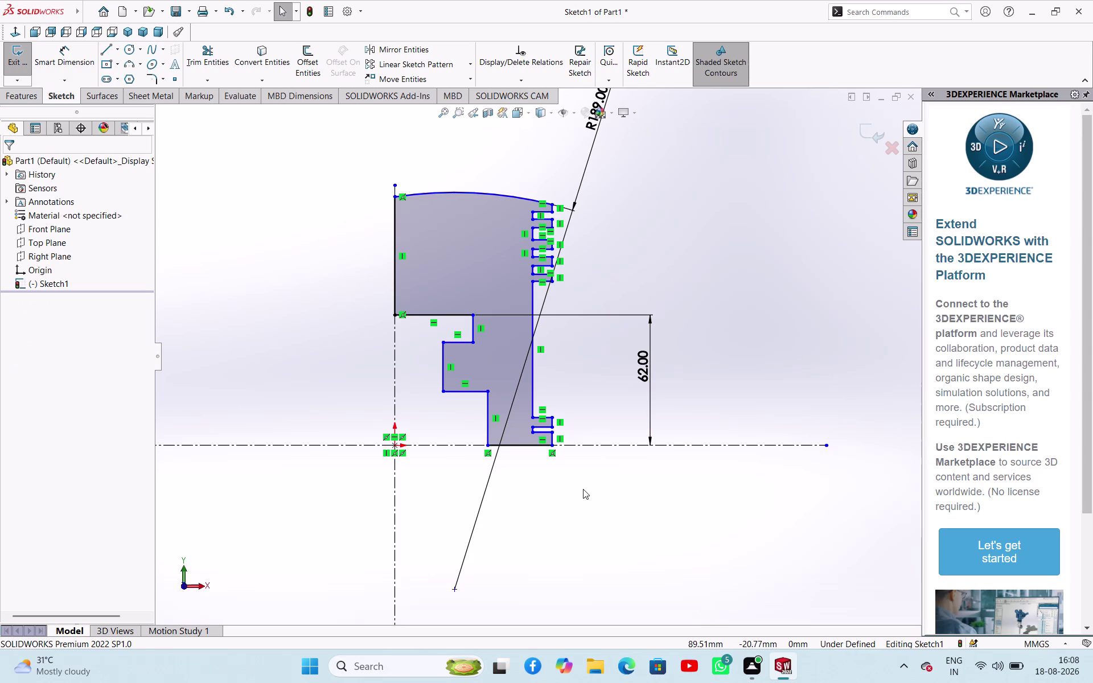
scroll(down, 3)
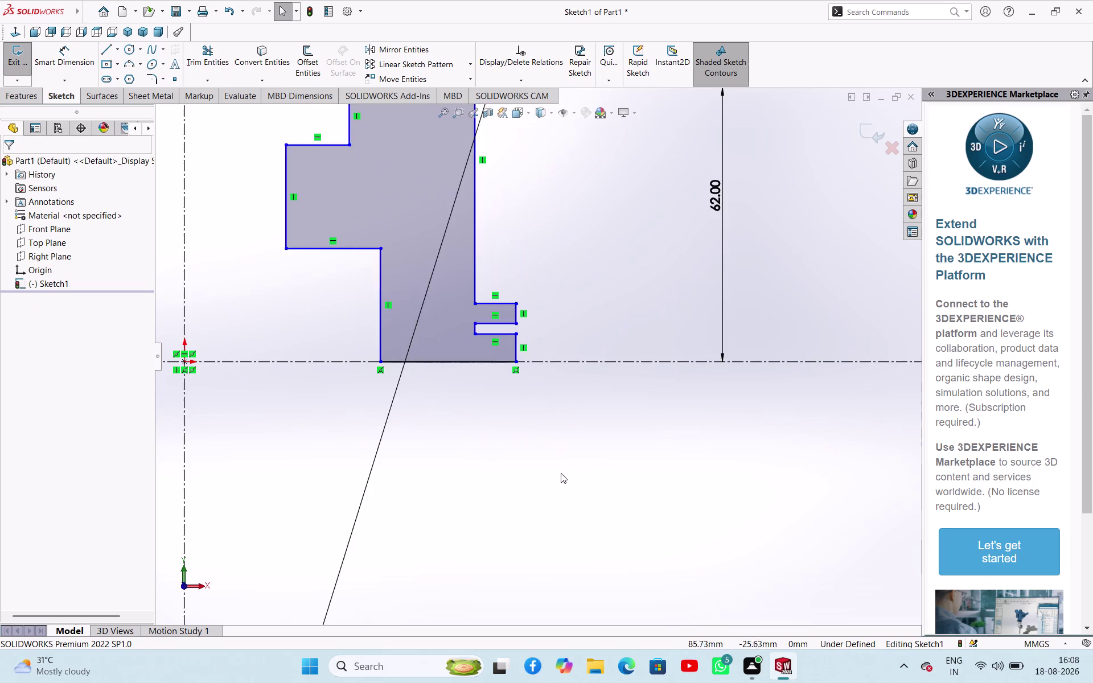
Dimension the lower groove's width as 2 mm.
scroll(down, 3)
right_drag(511, 435, 523, 366)
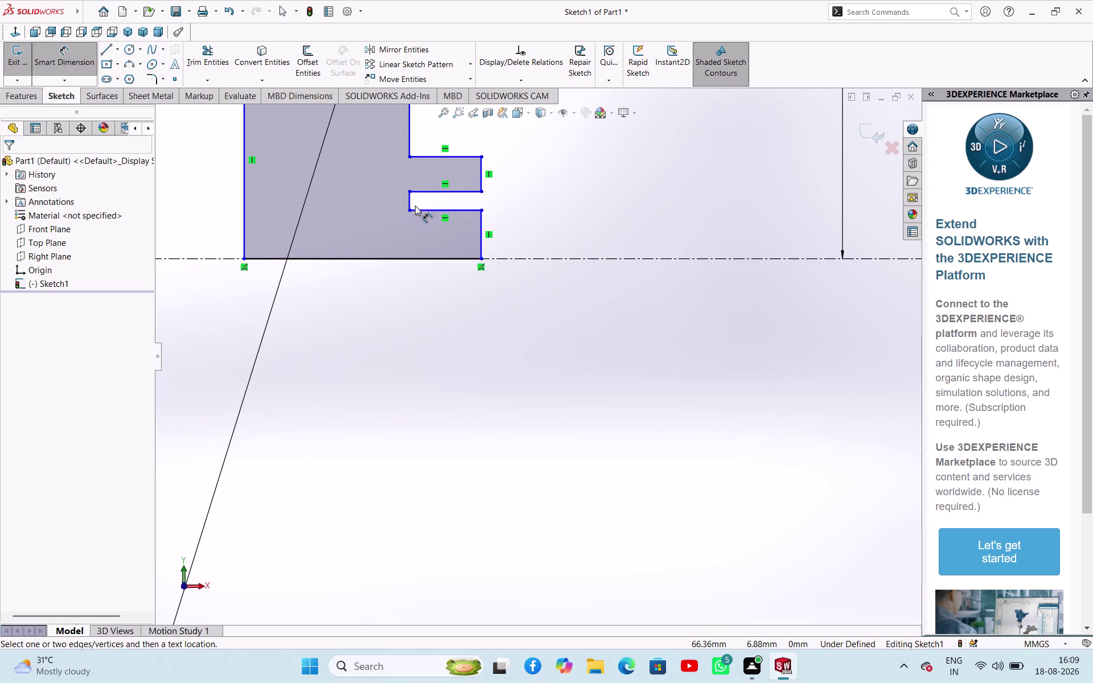
click(412, 200)
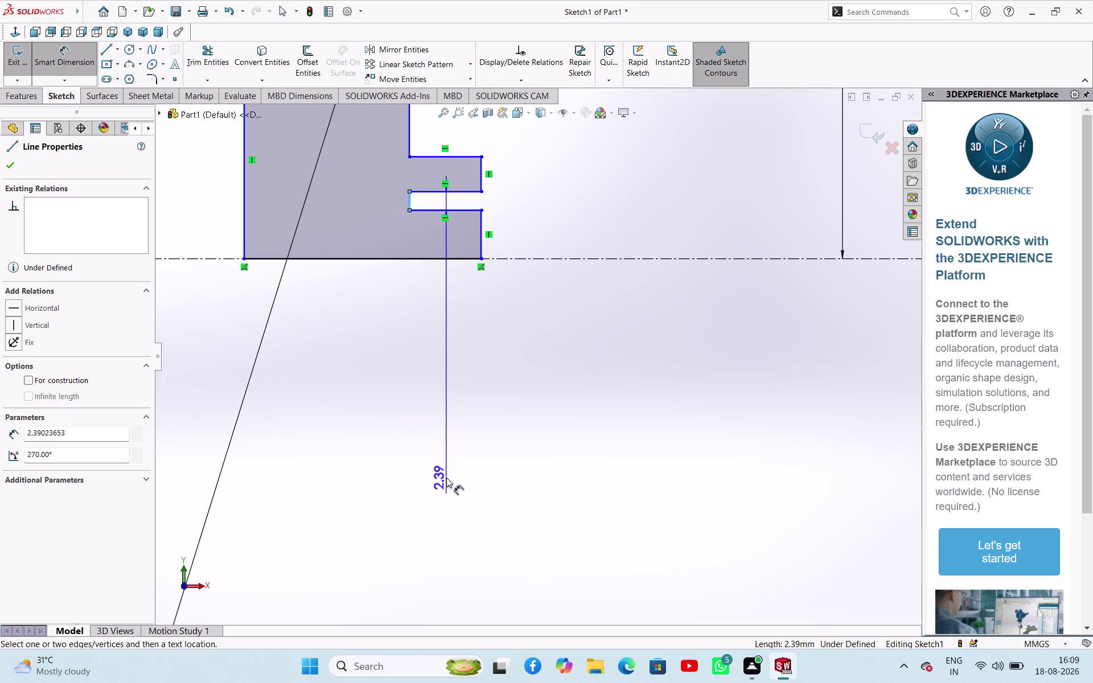
click(447, 478)
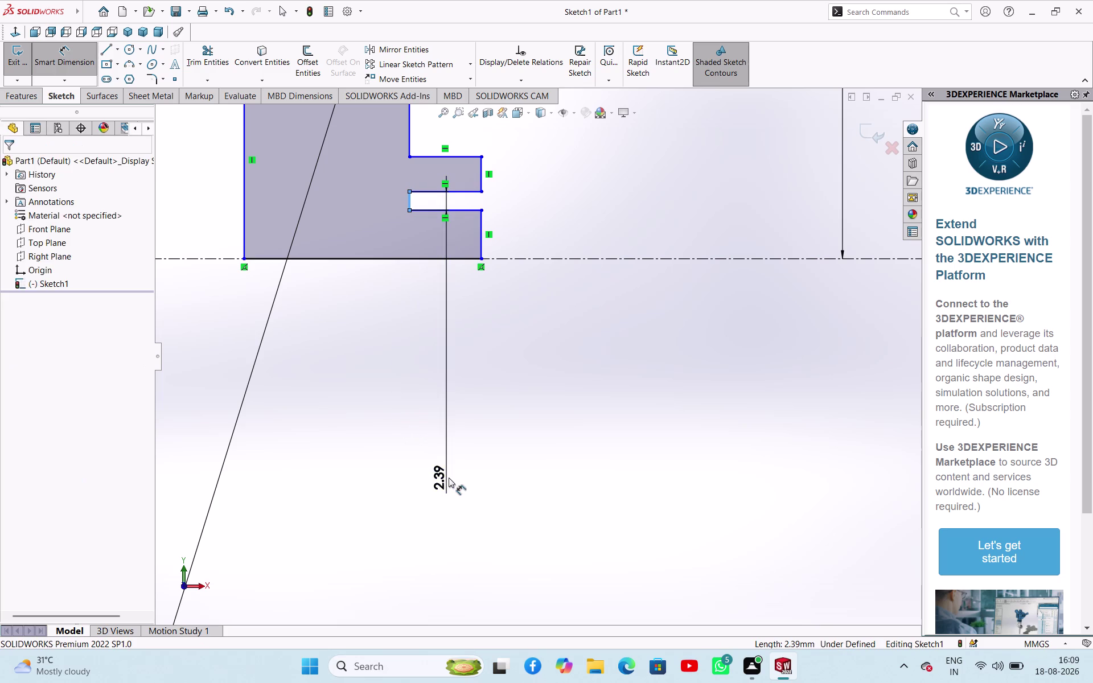
key(2)
key(Return)
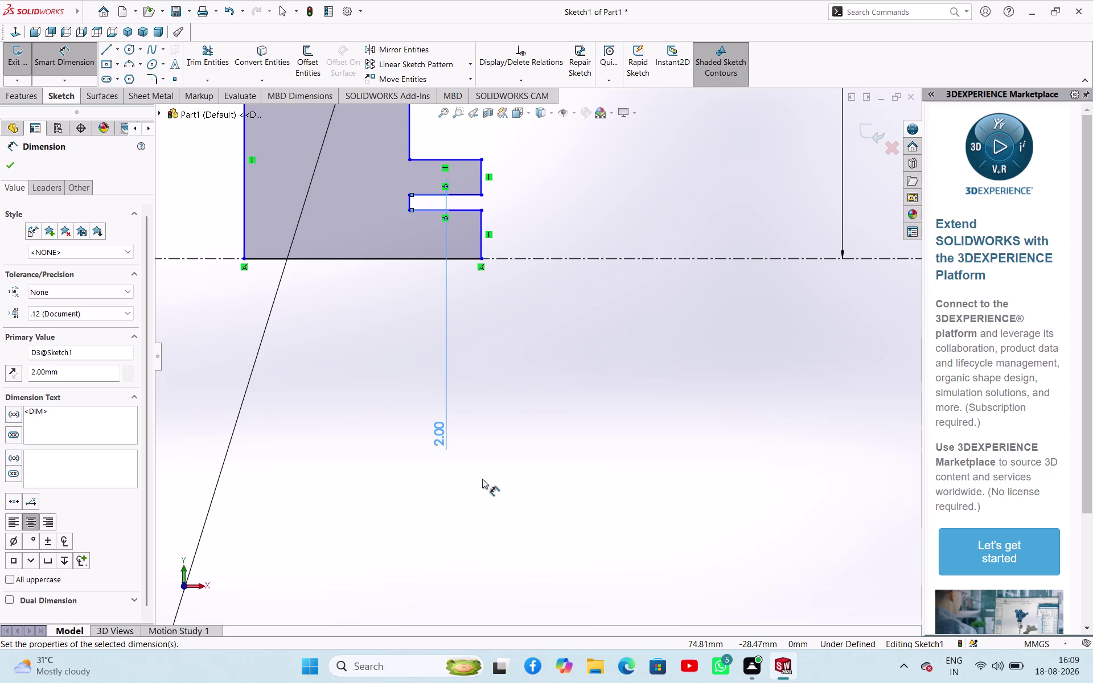
Dimension the groove's upper edge 7 mm from the centreline.
click(466, 193)
click(523, 259)
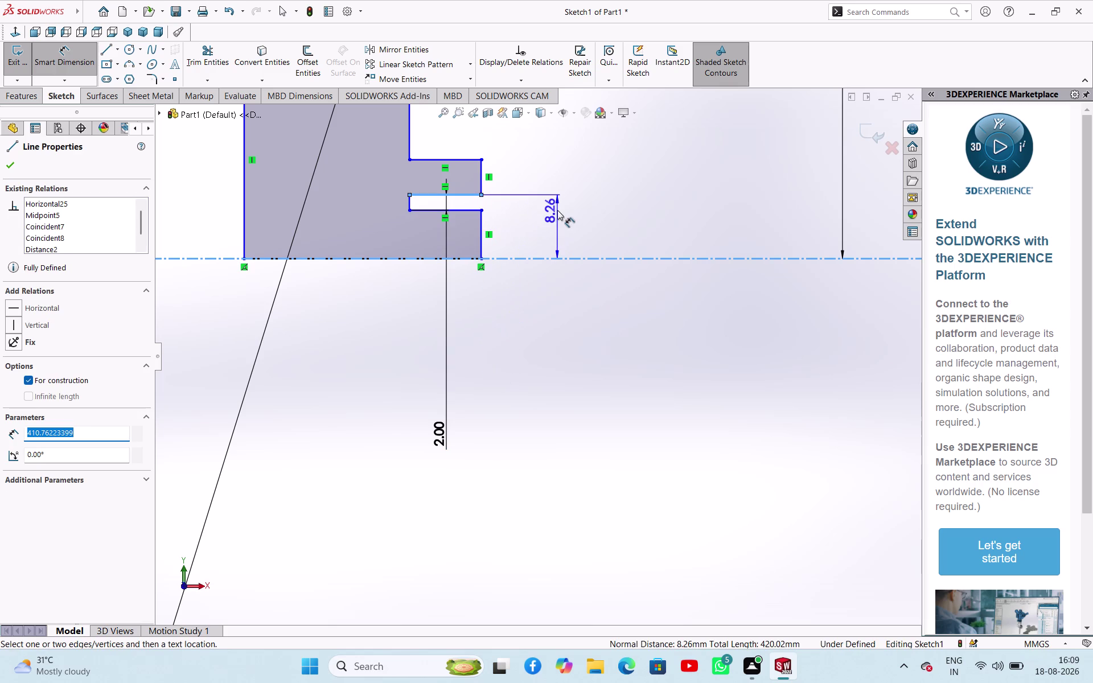
click(557, 210)
key(7)
key(Return)
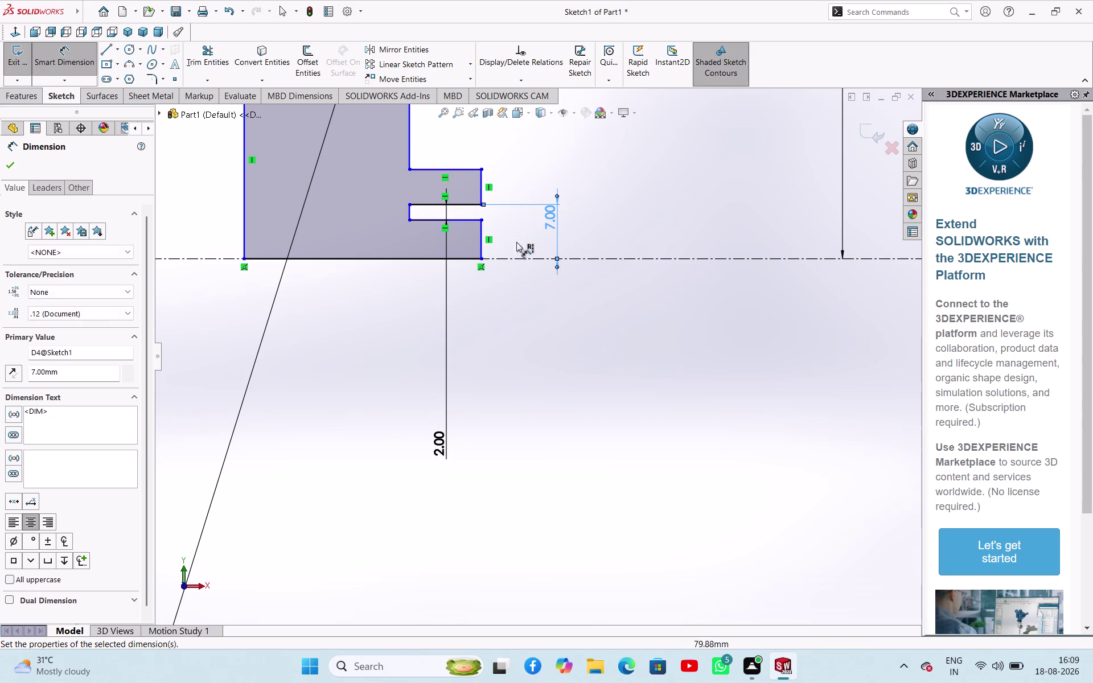
Dimension the lower groove's depth as 4 mm.
click(408, 213)
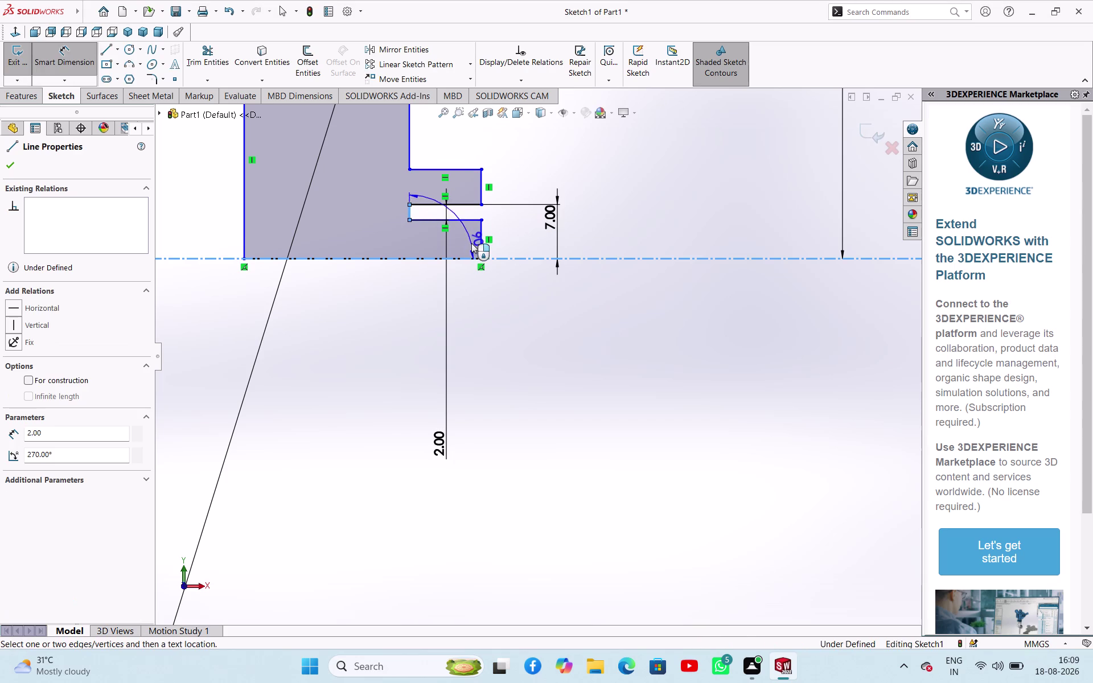
key(Escape)
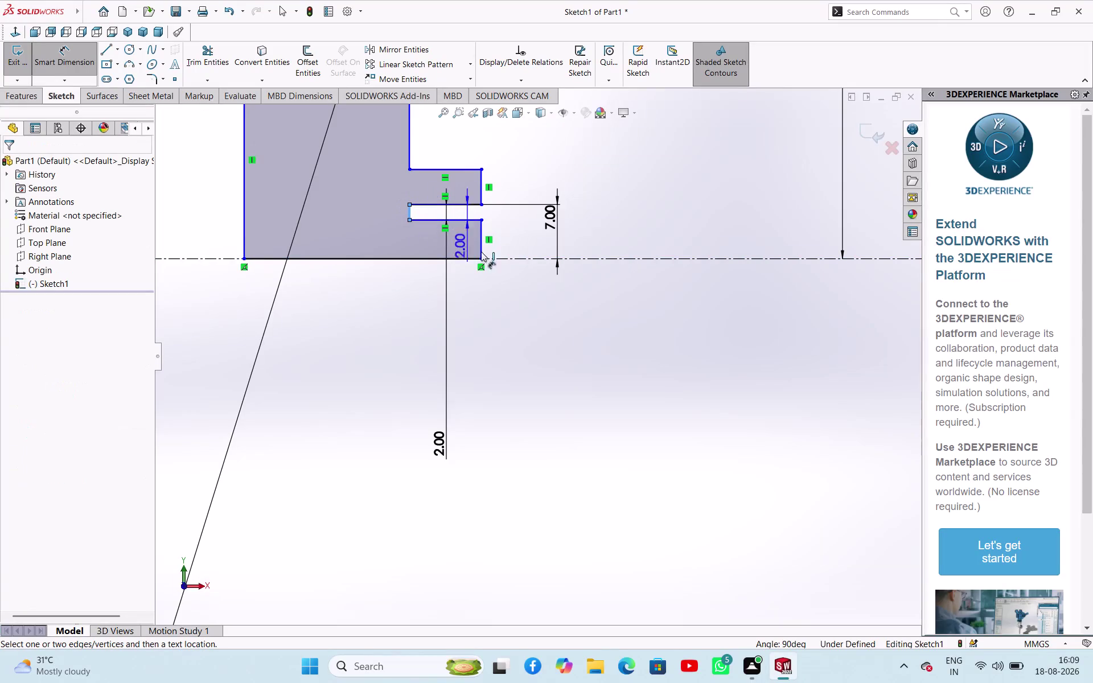
click(480, 242)
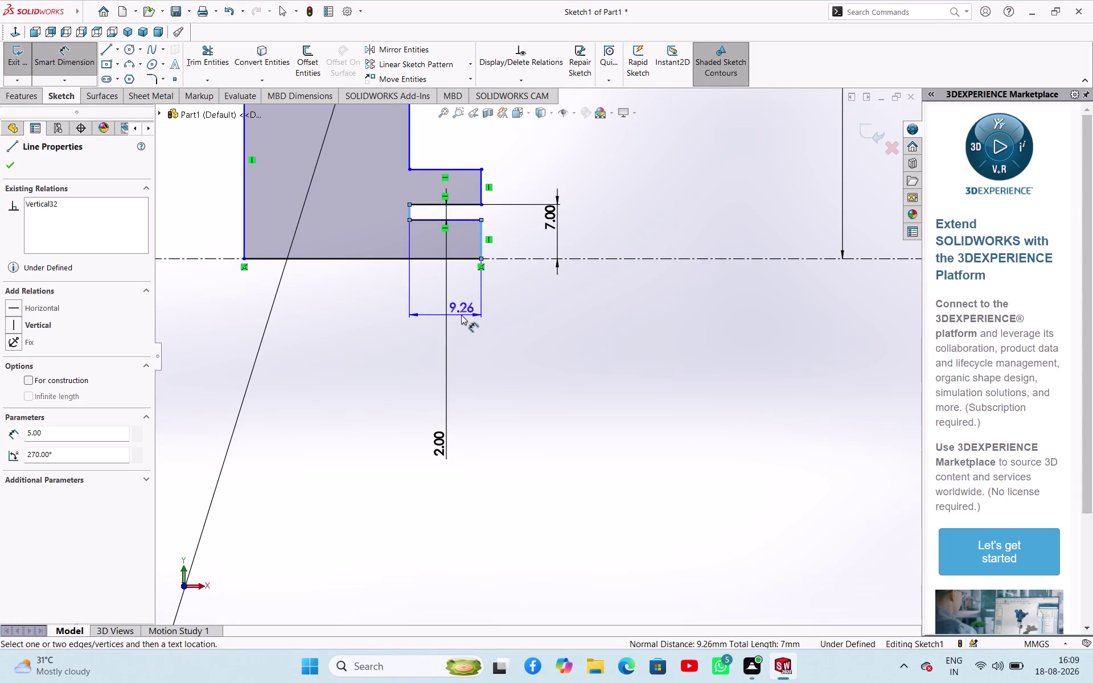
click(461, 315)
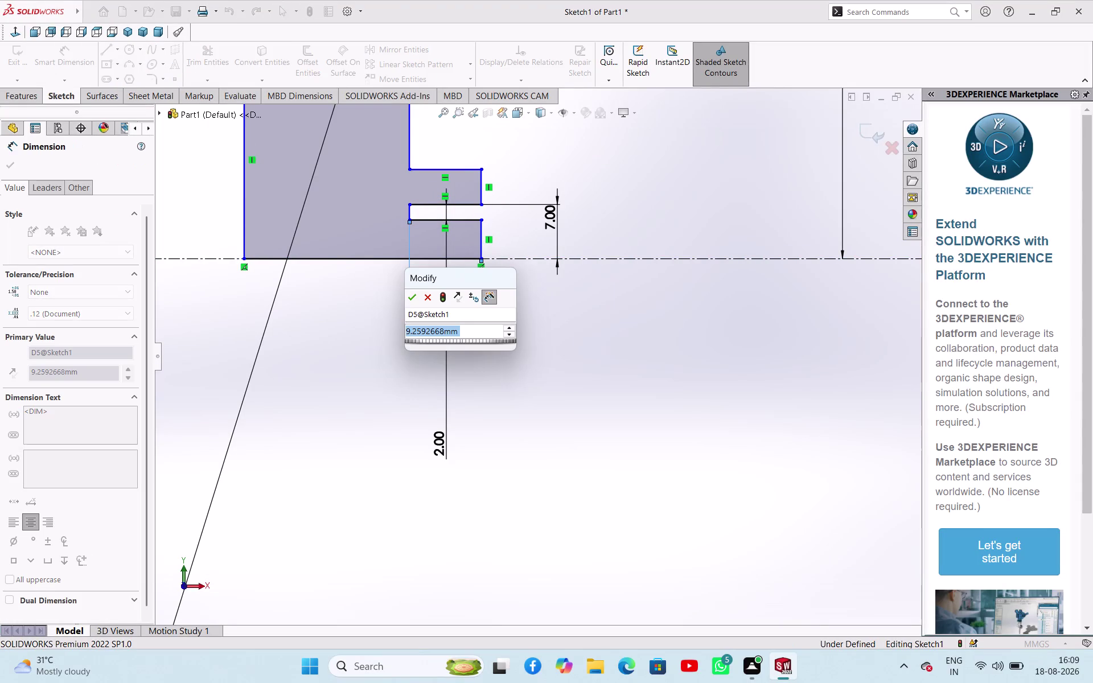
key(4)
key(Return)
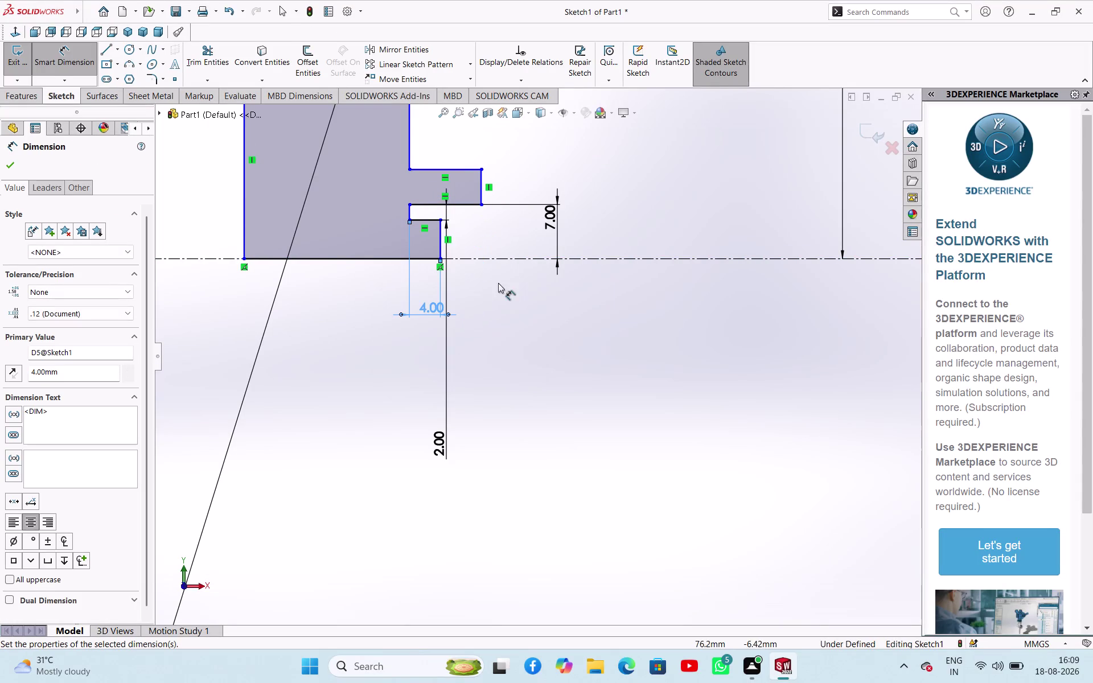
scroll(up, 3)
scroll(up, 3)
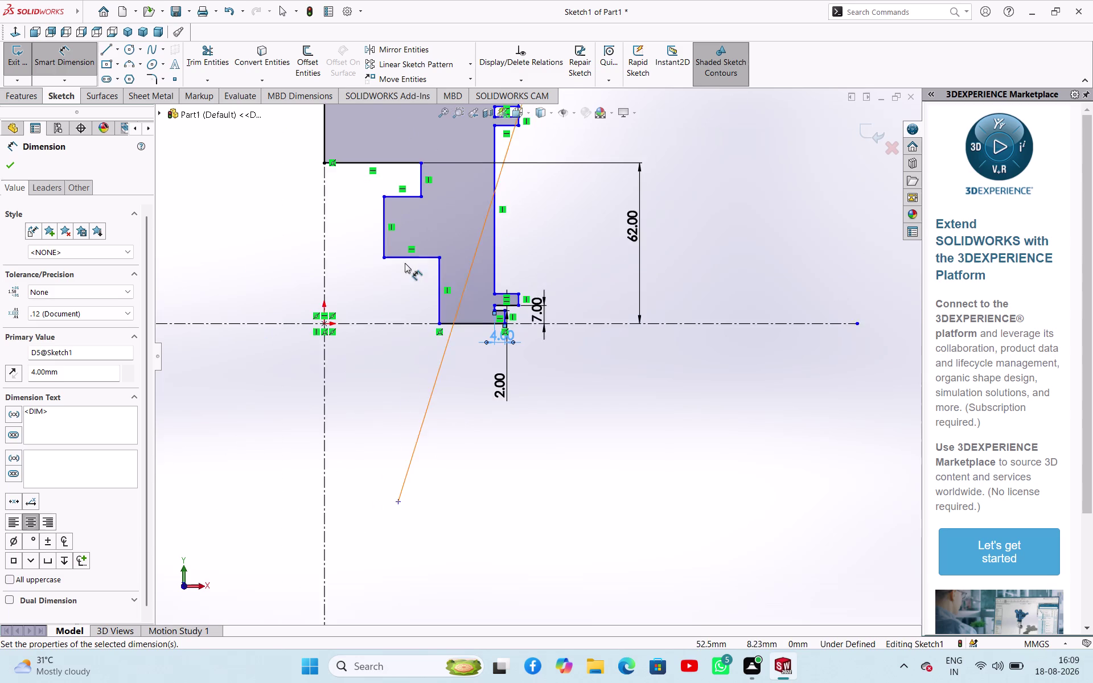
scroll(up, 3)
scroll(up, 3)
scroll(down, 3)
scroll(up, 3)
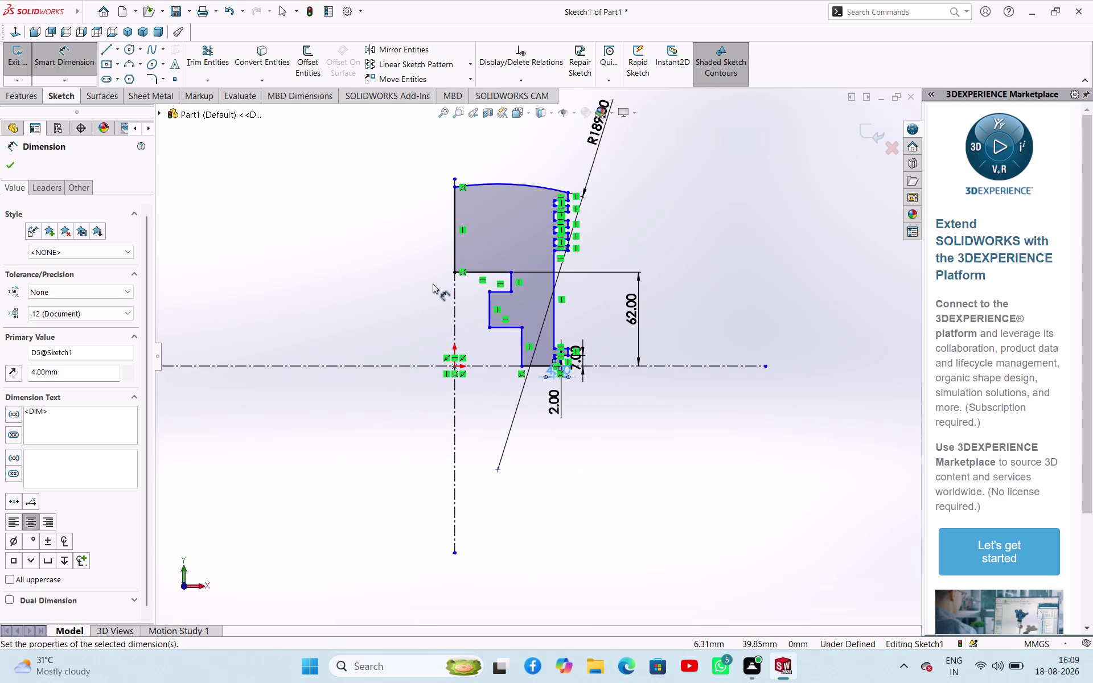
scroll(down, 3)
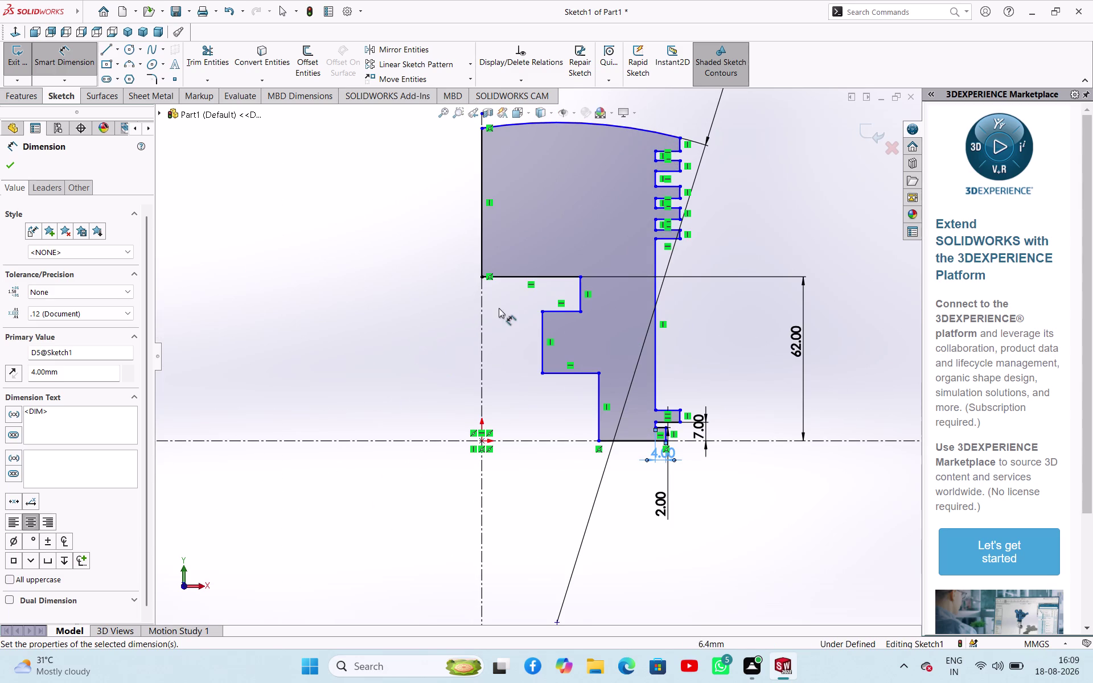
Dimension the inner step's vertical edge 25 mm from the vertical axis, then exit dimensioning.
click(541, 348)
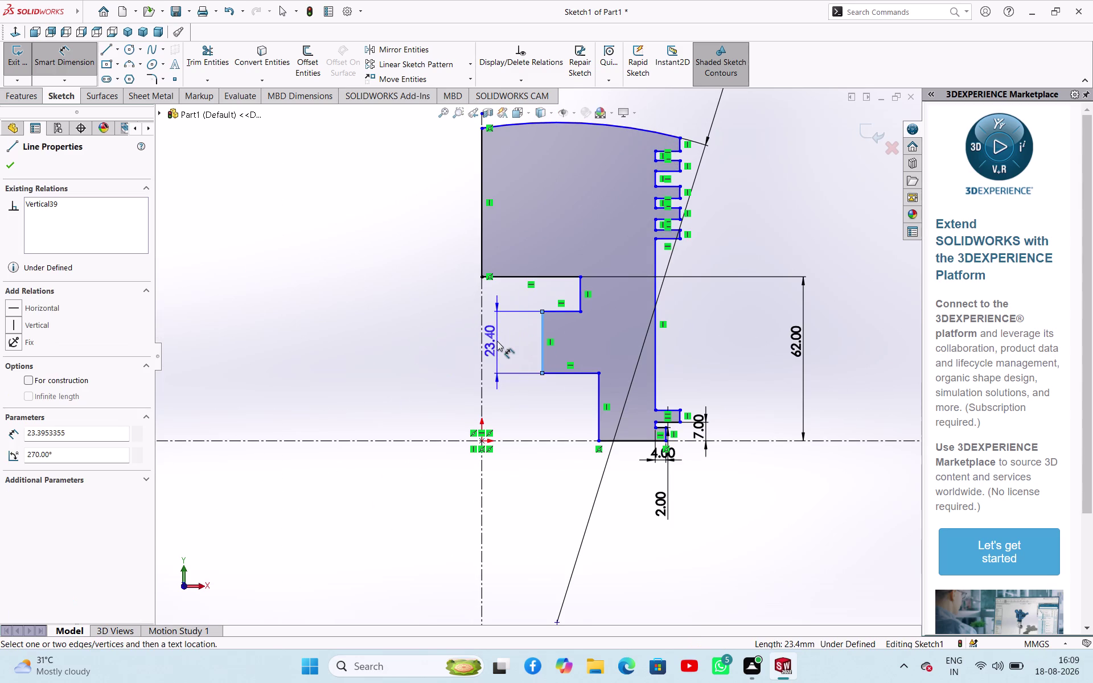
click(482, 343)
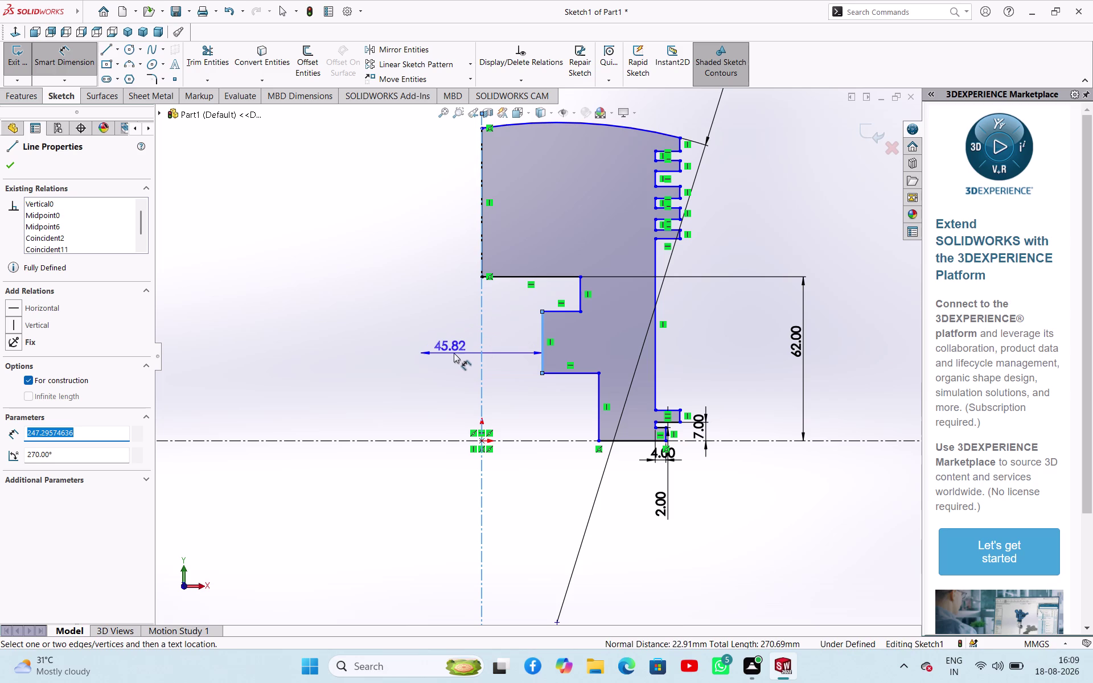
click(538, 492)
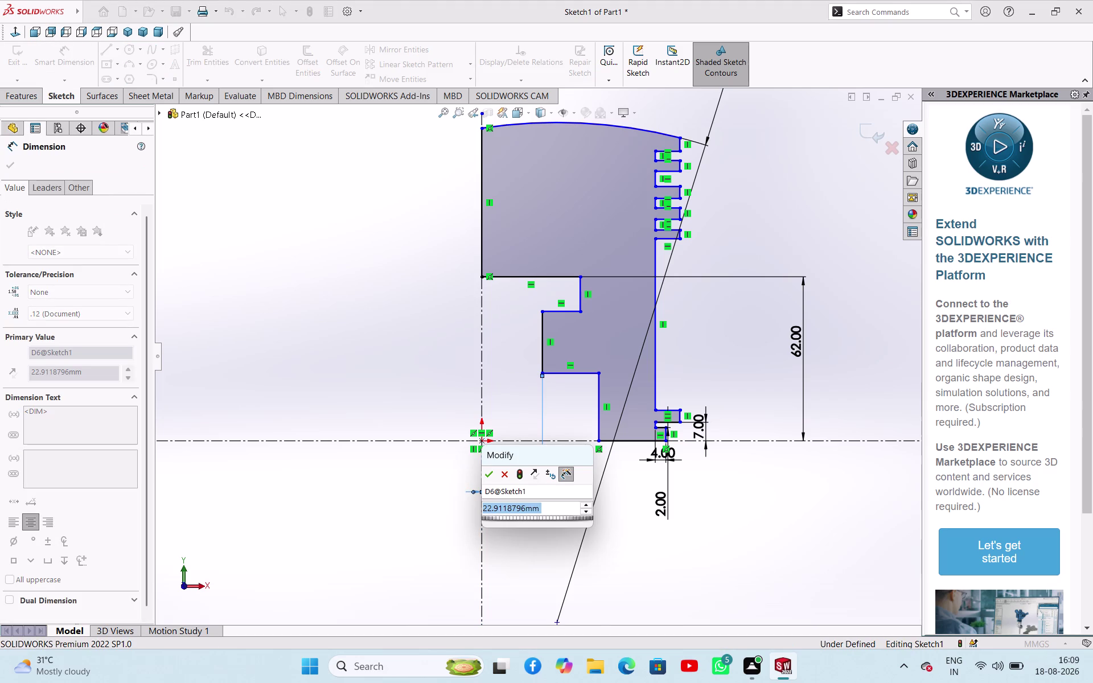
text(25)
key(Return)
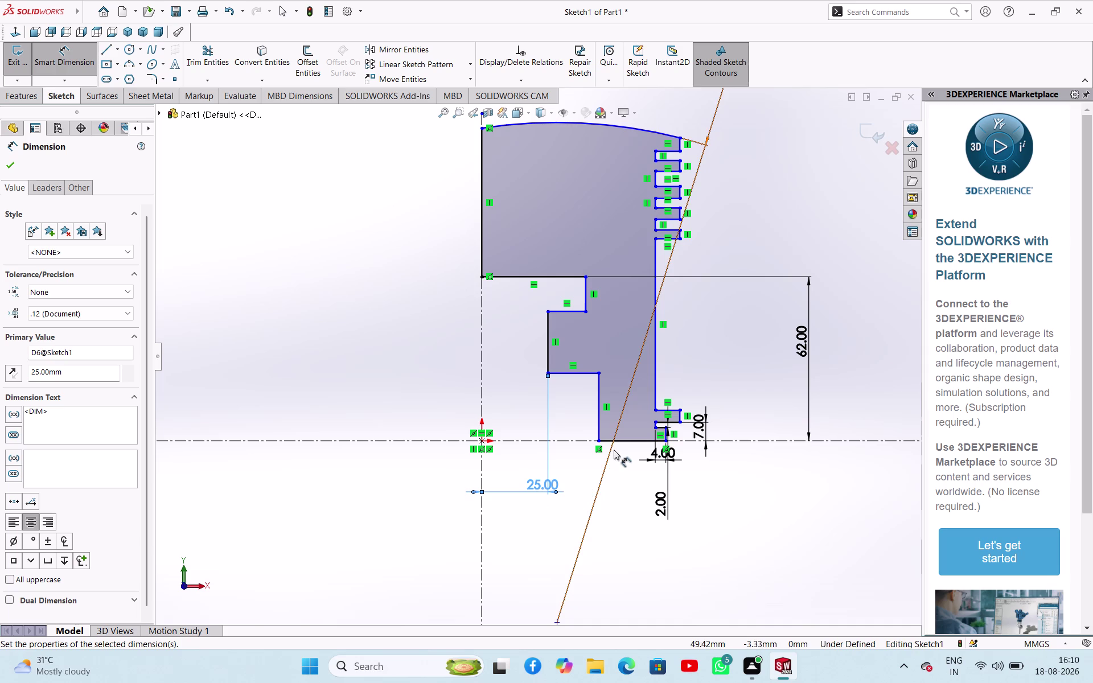
key(Escape)
key(Escape)
key(Escape)
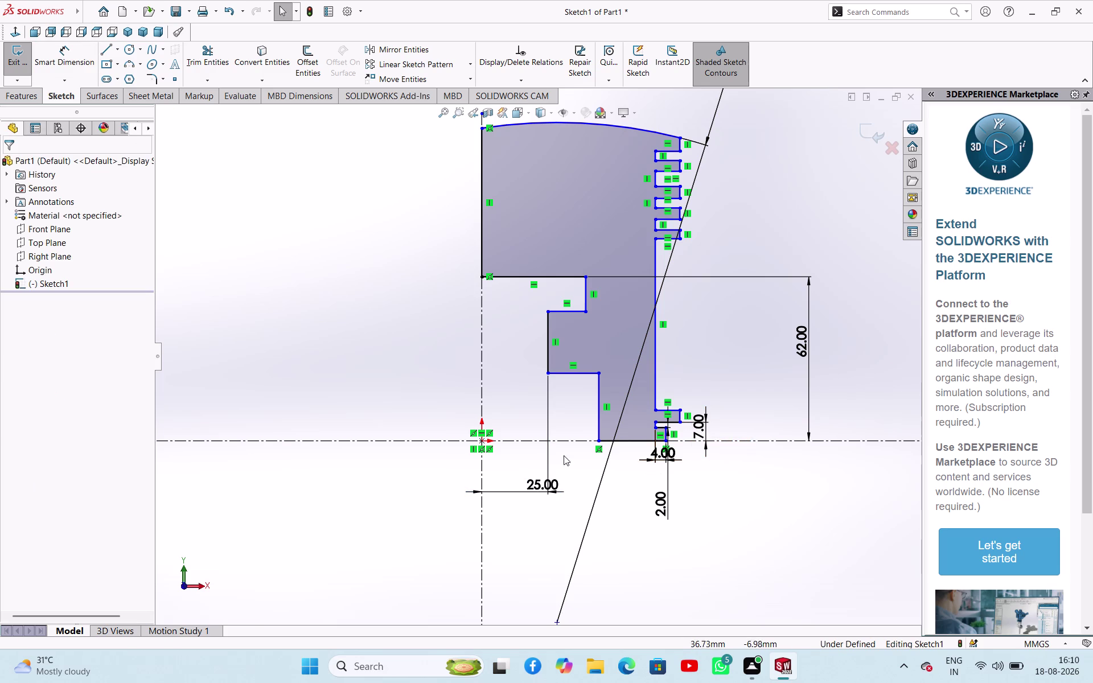
scroll(down, 3)
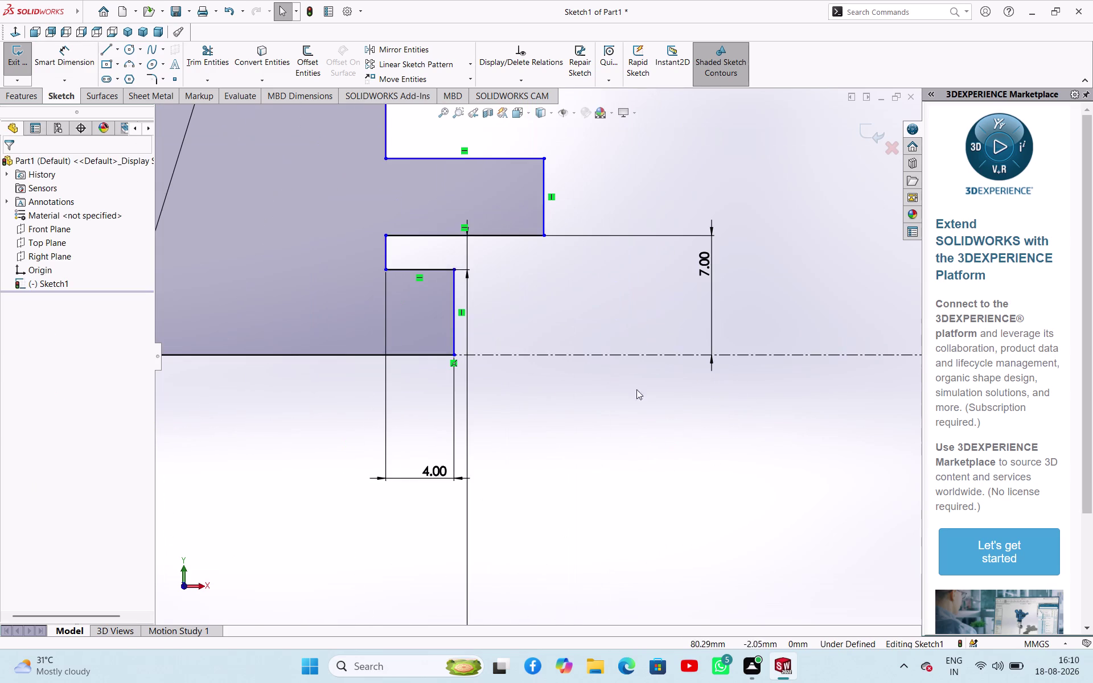
Select the seven short outer groove land edges together.
click(452, 339)
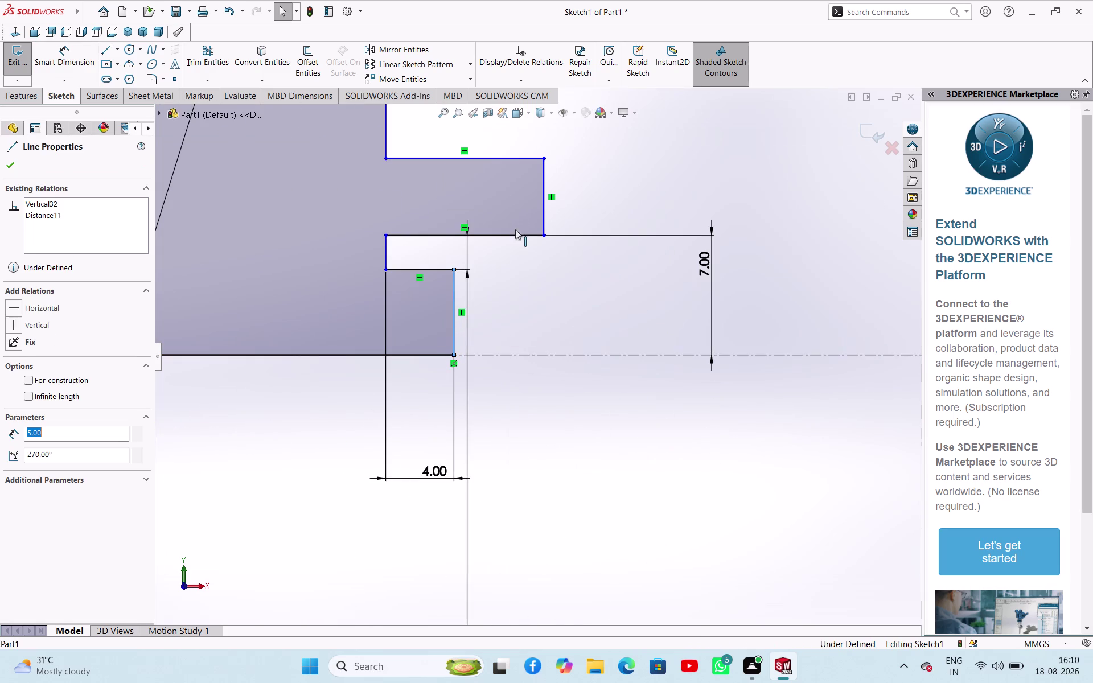
click(543, 203)
scroll(up, 3)
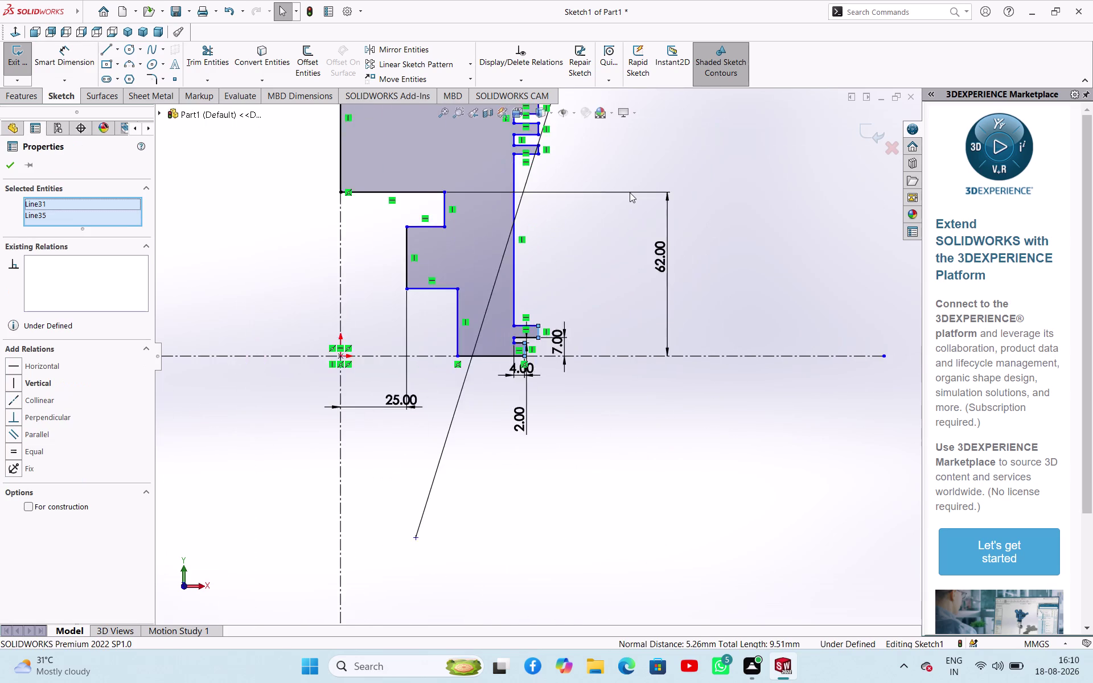
scroll(up, 3)
scroll(down, 3)
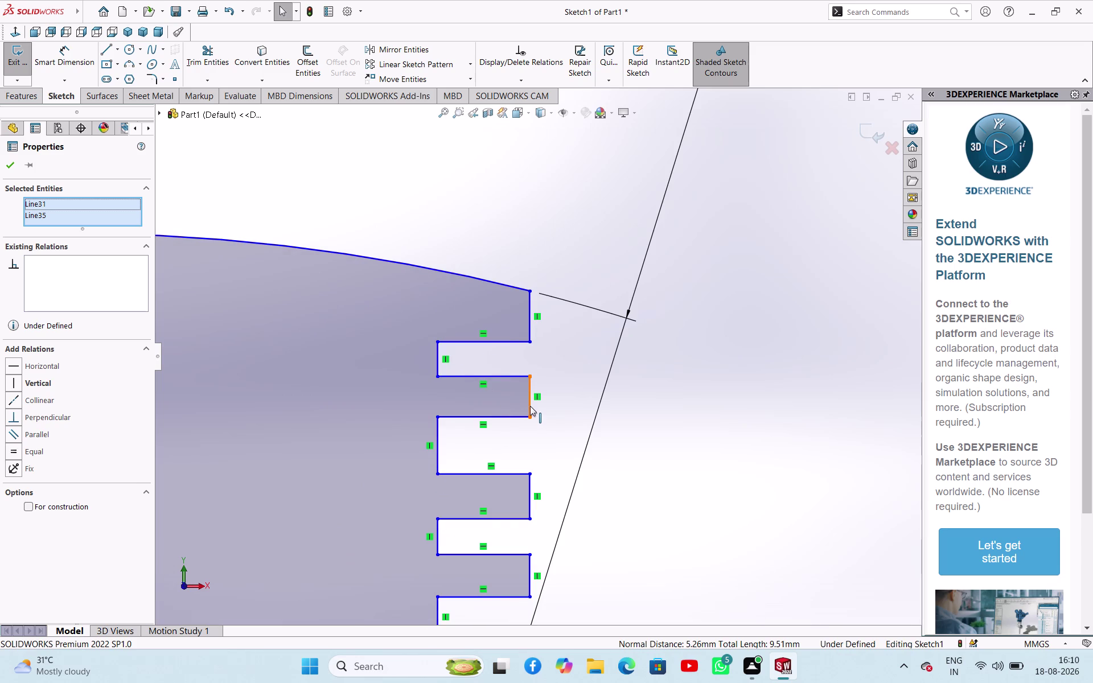
click(531, 406)
click(527, 321)
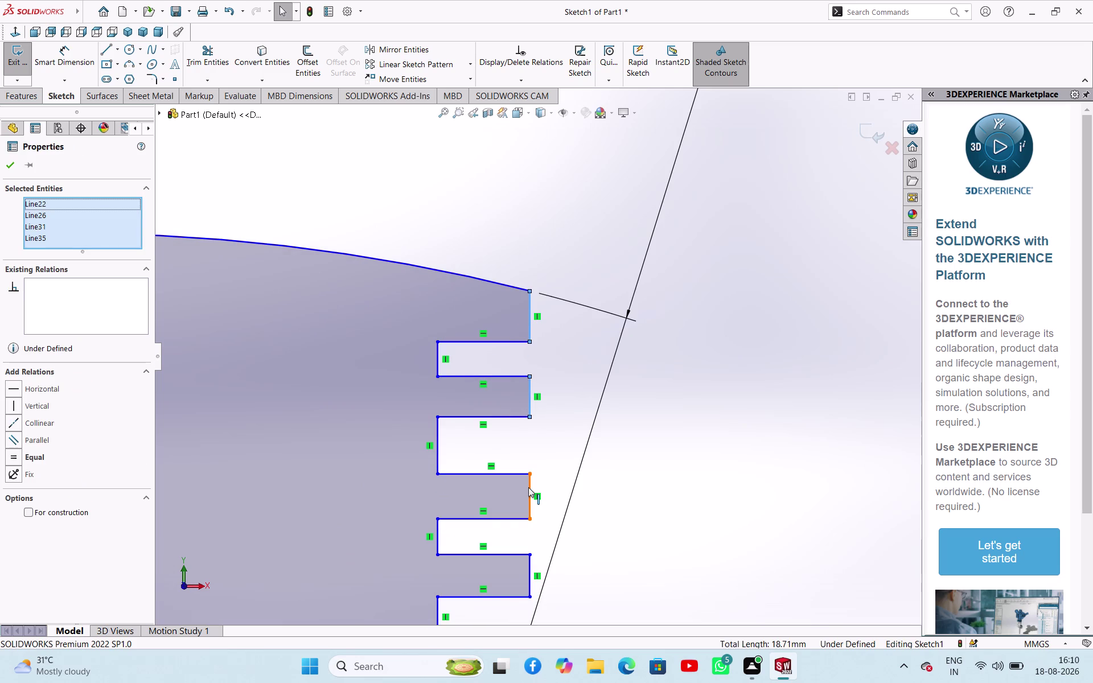
click(527, 487)
scroll(up, 3)
scroll(down, 3)
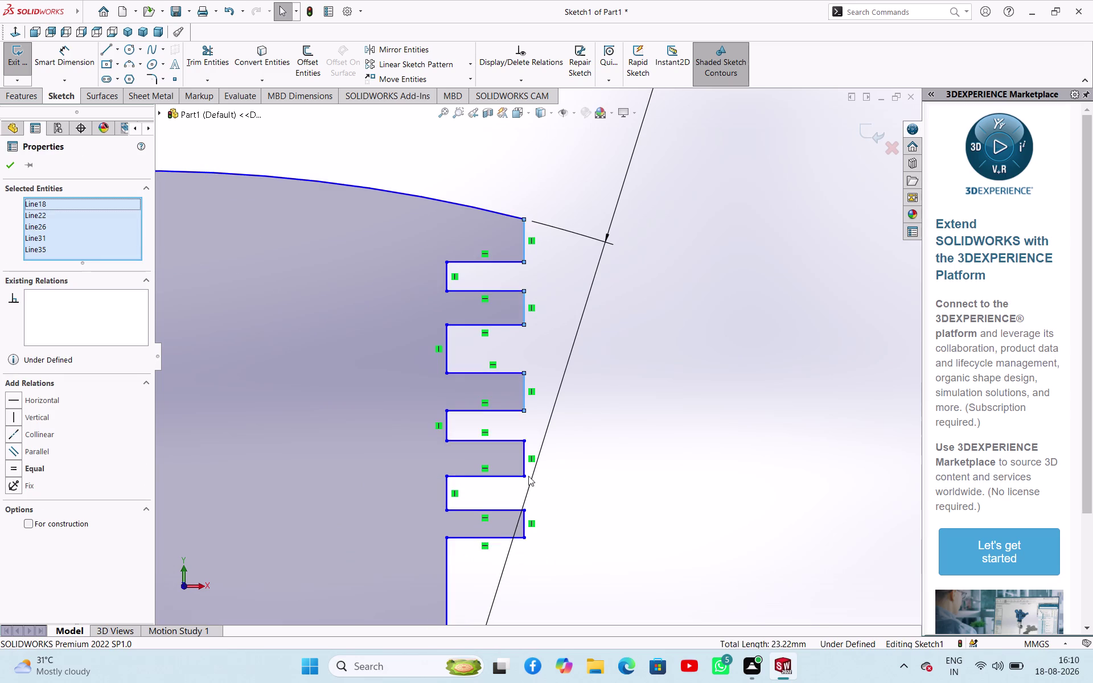
click(520, 452)
click(517, 515)
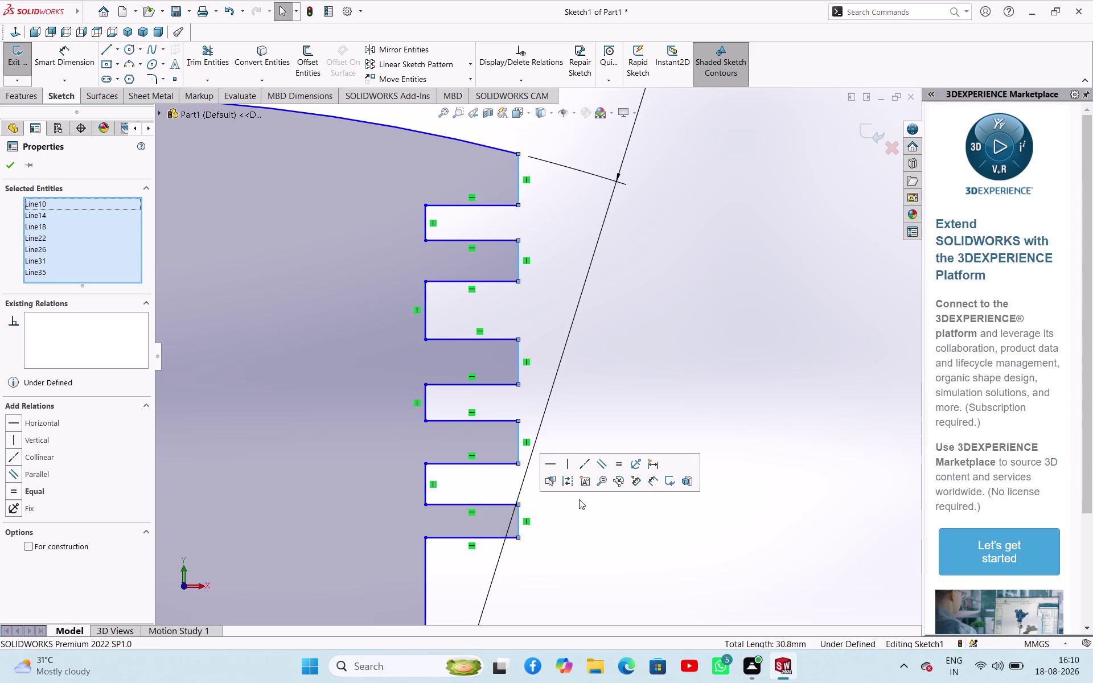
Apply an Equal relation to the selected groove edges.
click(616, 467)
click(706, 362)
scroll(up, 3)
scroll(down, 3)
scroll(up, 3)
scroll(up, 3)
scroll(up, 3)
scroll(down, 3)
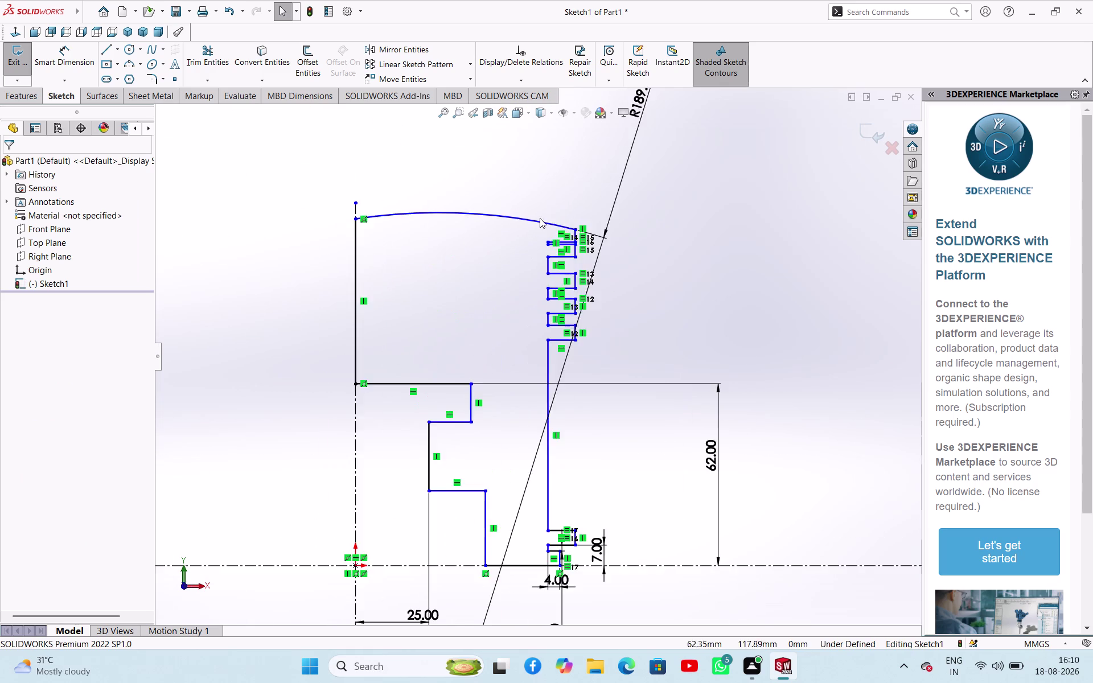
Drag the top groove's horizontal edge upward to narrow it, then clear the selection.
scroll(down, 3)
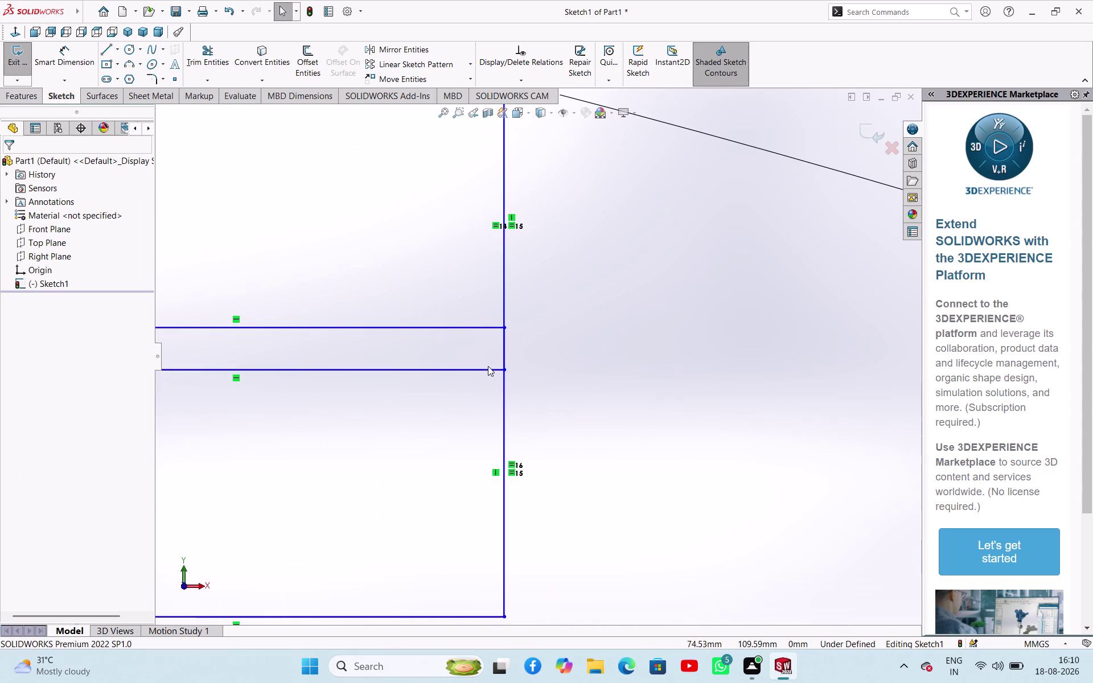
drag(487, 370, 497, 232)
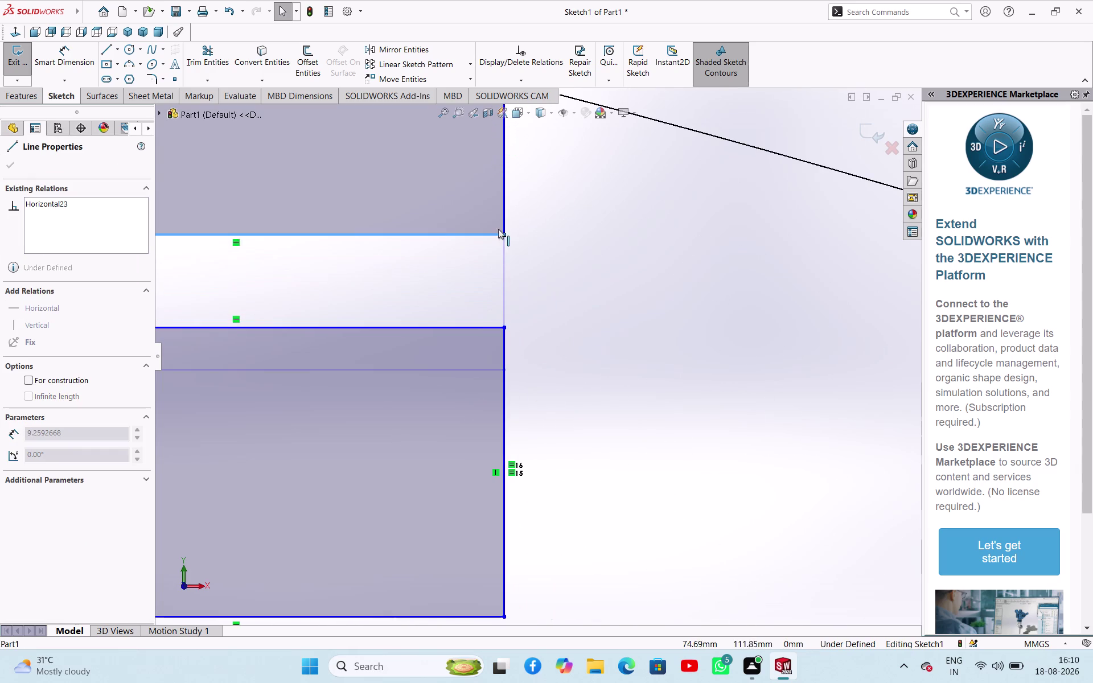
drag(498, 232, 500, 224)
scroll(up, 3)
scroll(up, 3)
scroll(up, 3)
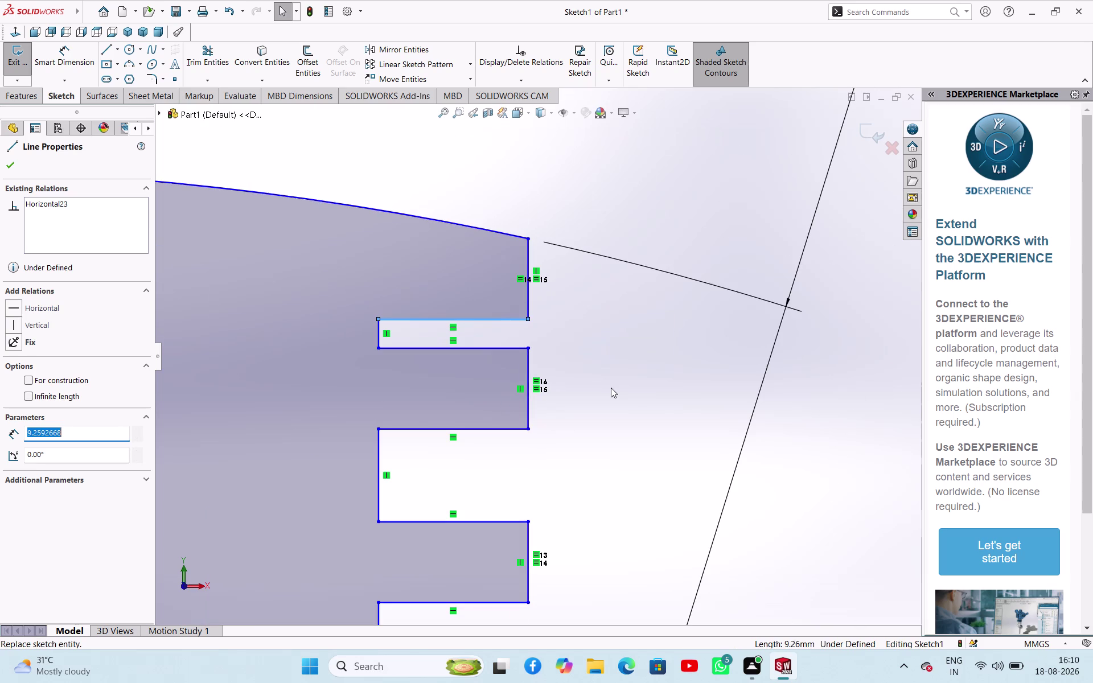
click(620, 391)
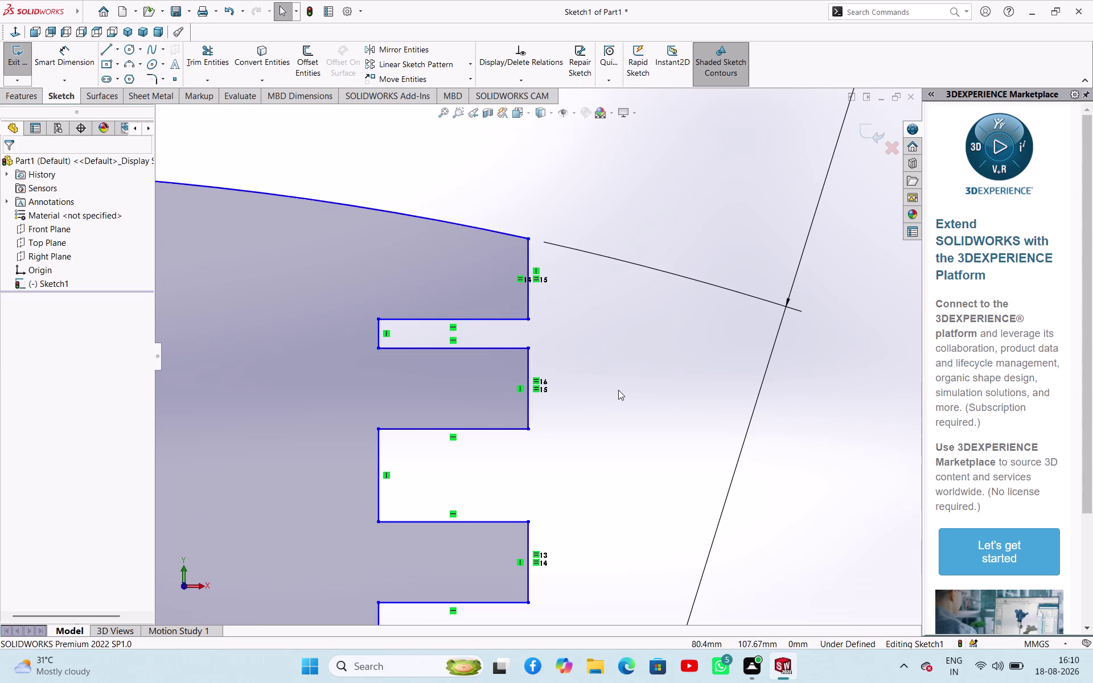
Start Smart Dimension again with the right-mouse gesture.
scroll(up, 3)
scroll(up, 3)
scroll(down, 3)
scroll(down, 3)
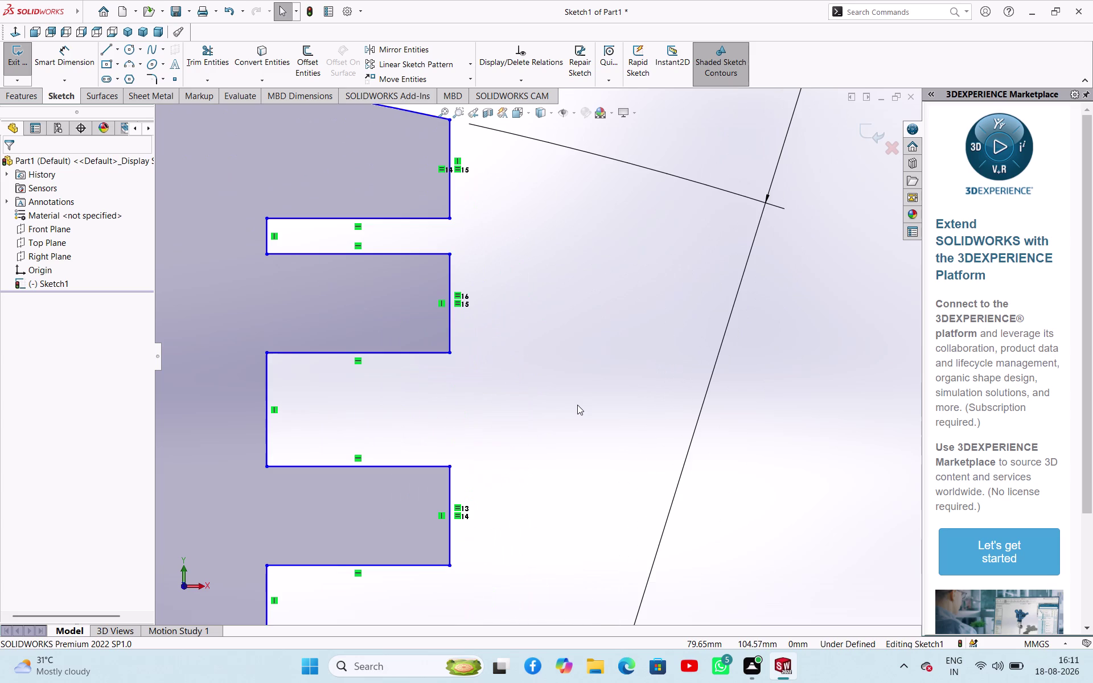
scroll(up, 3)
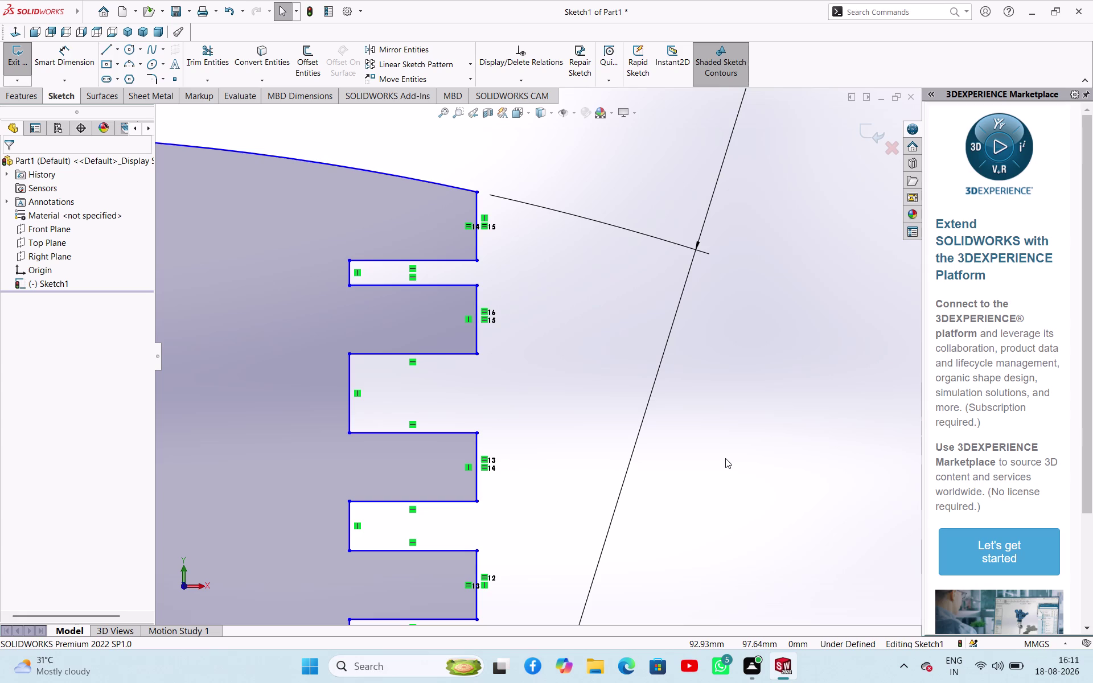
right_drag(714, 493, 734, 417)
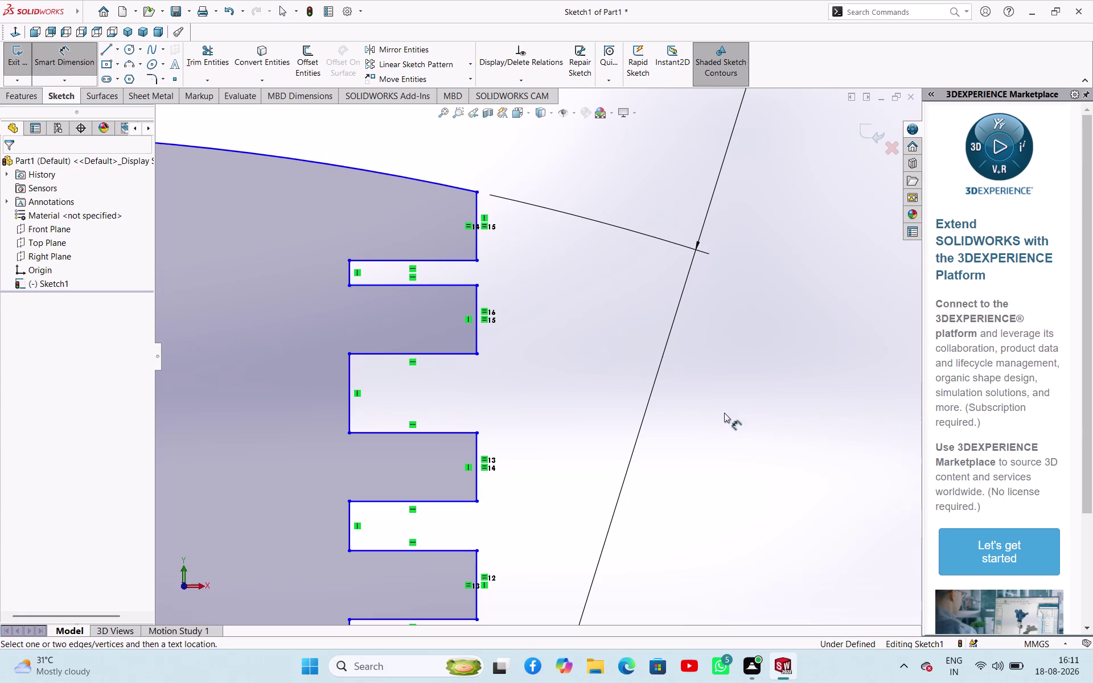
Add a driven 5.00 mm dimension to the land edge between the upper grooves.
click(477, 316)
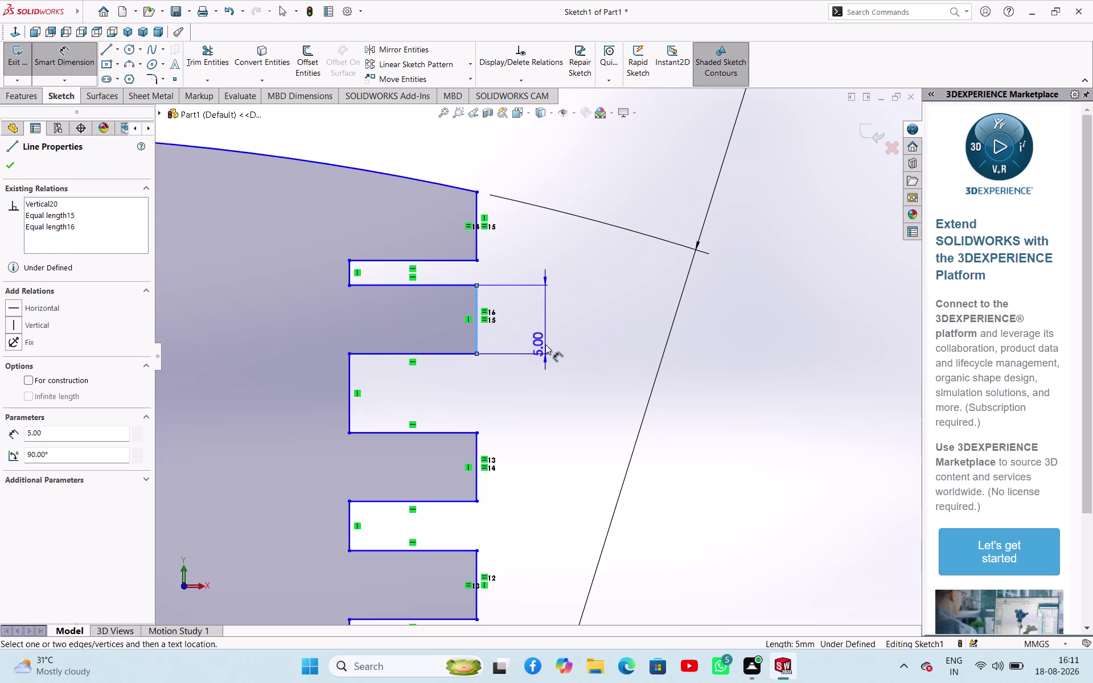
click(545, 345)
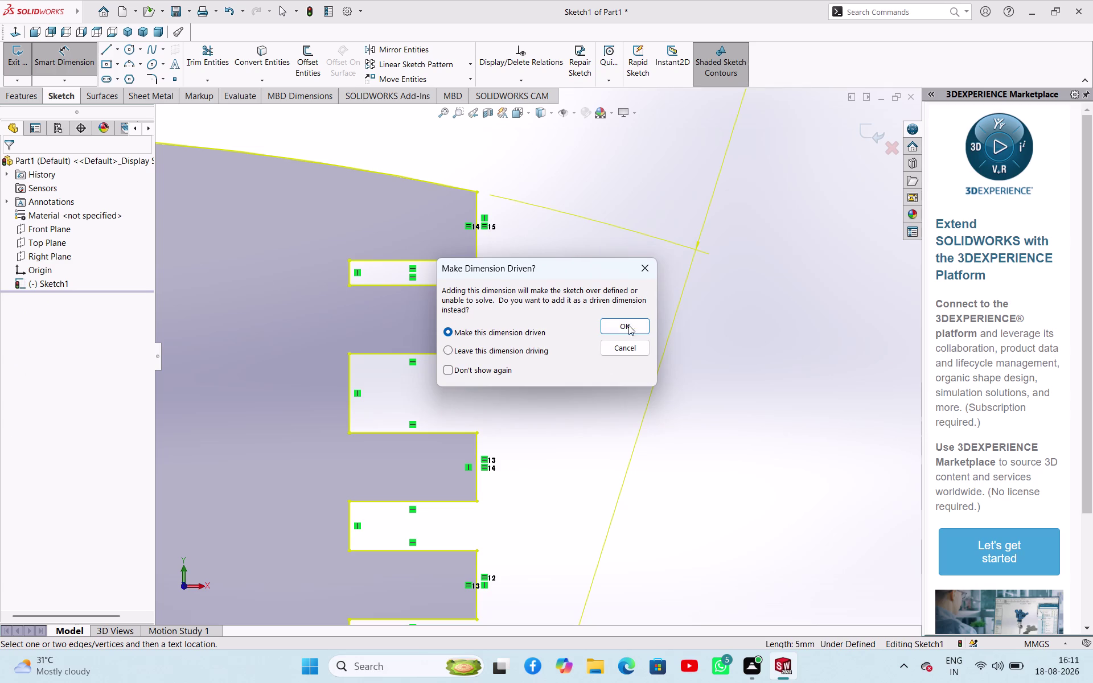
click(645, 267)
scroll(up, 3)
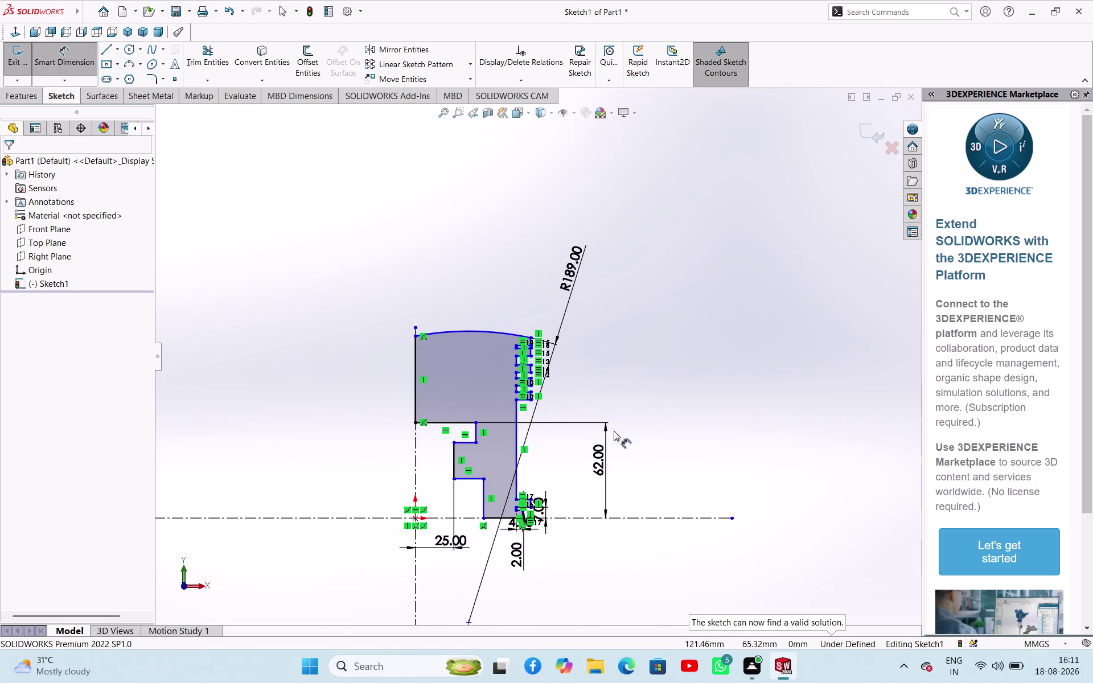
scroll(down, 3)
scroll(down, 3)
scroll(down, 3)
scroll(down, 3)
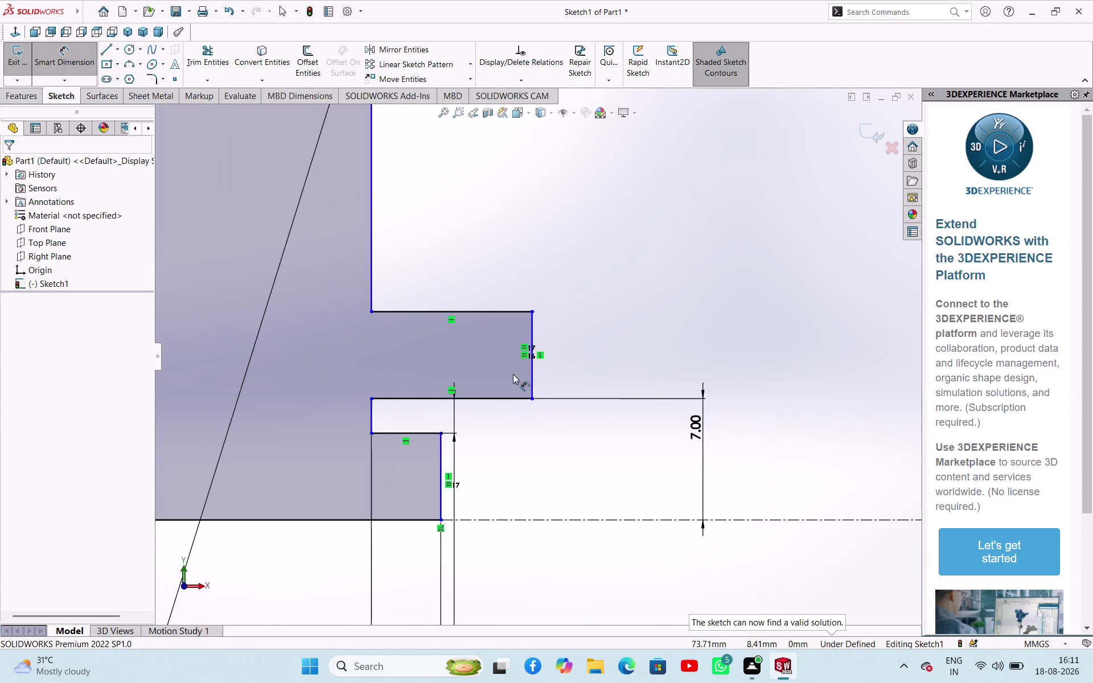
scroll(up, 3)
Dimension the short edge above the lower groove.
click(533, 364)
click(592, 356)
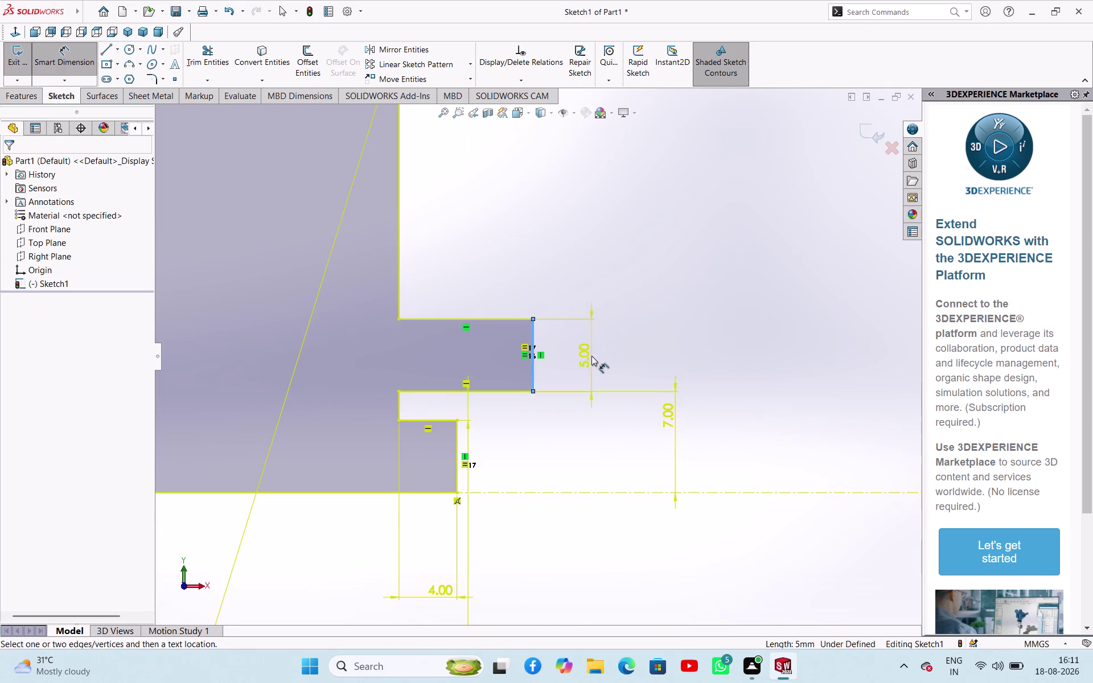
click(647, 271)
scroll(up, 3)
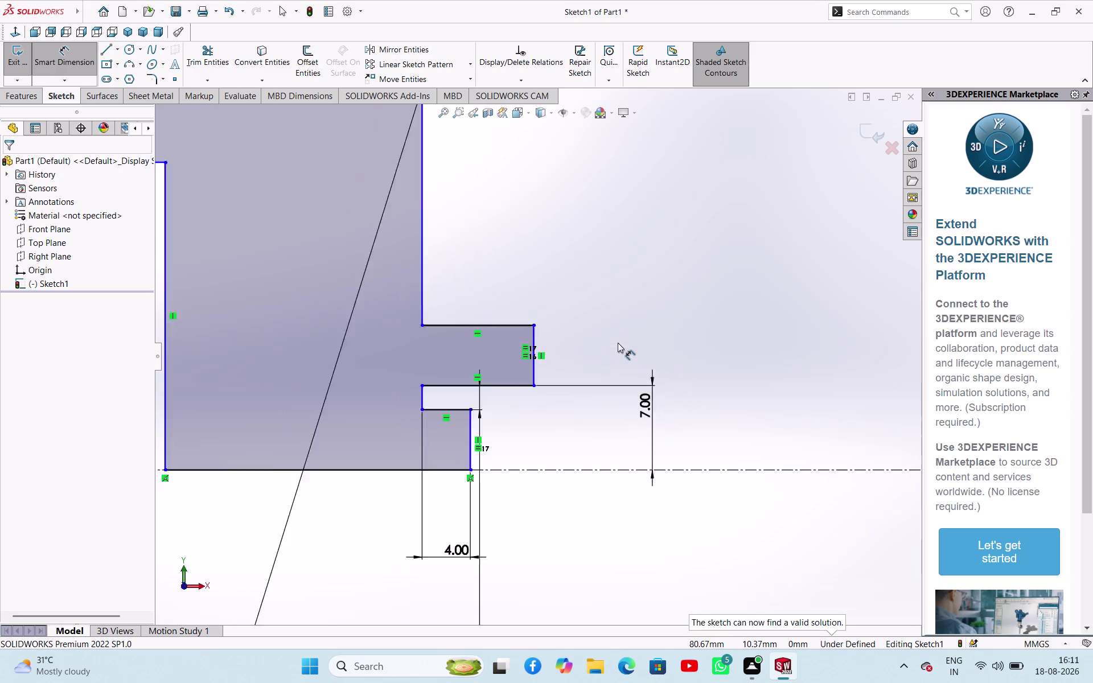
scroll(up, 3)
scroll(up, 3)
scroll(up, 3)
scroll(down, 3)
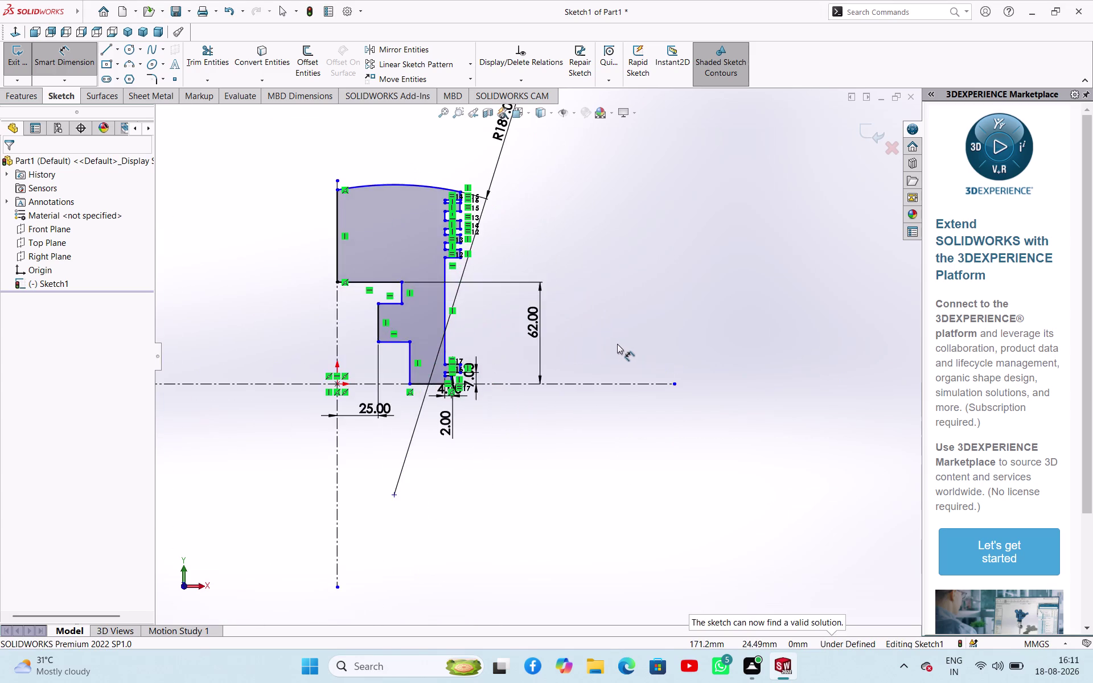
scroll(down, 3)
scroll(down, 3)
scroll(up, 3)
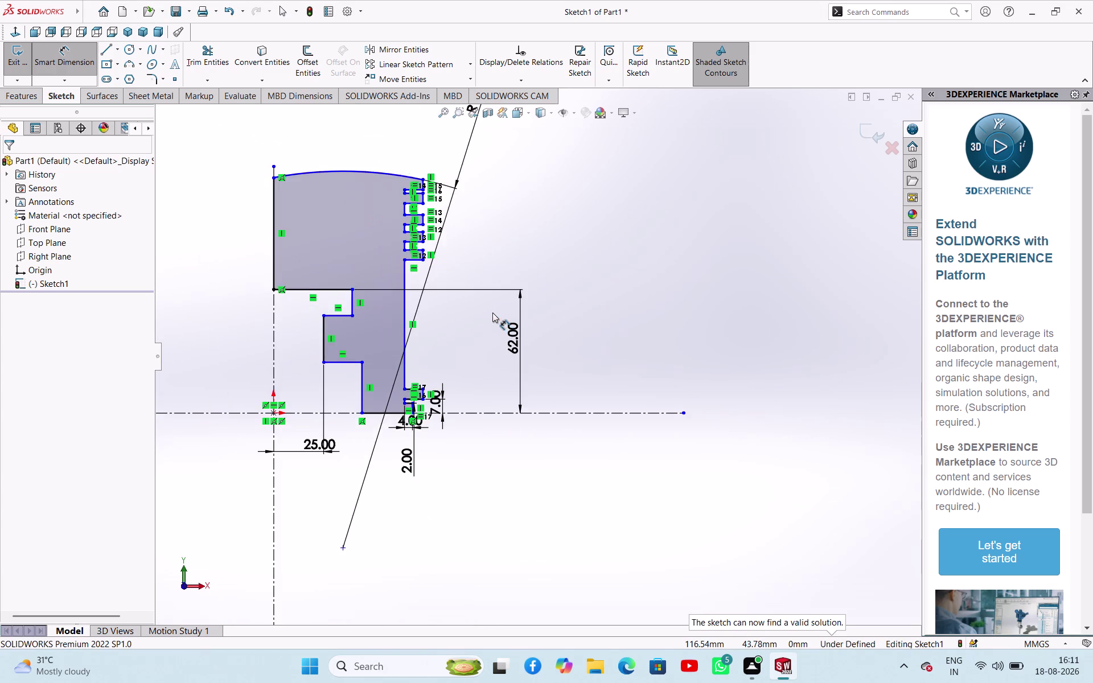
scroll(up, 3)
scroll(down, 3)
scroll(down, 3)
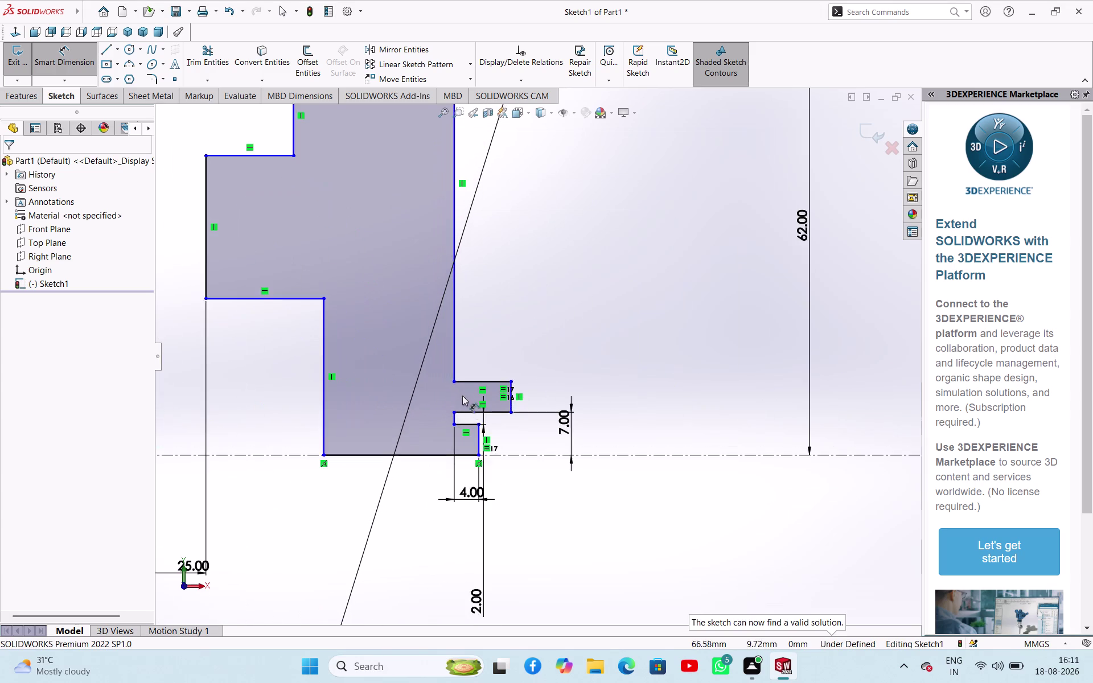
scroll(down, 3)
scroll(down, 3)
scroll(up, 3)
scroll(up, 3)
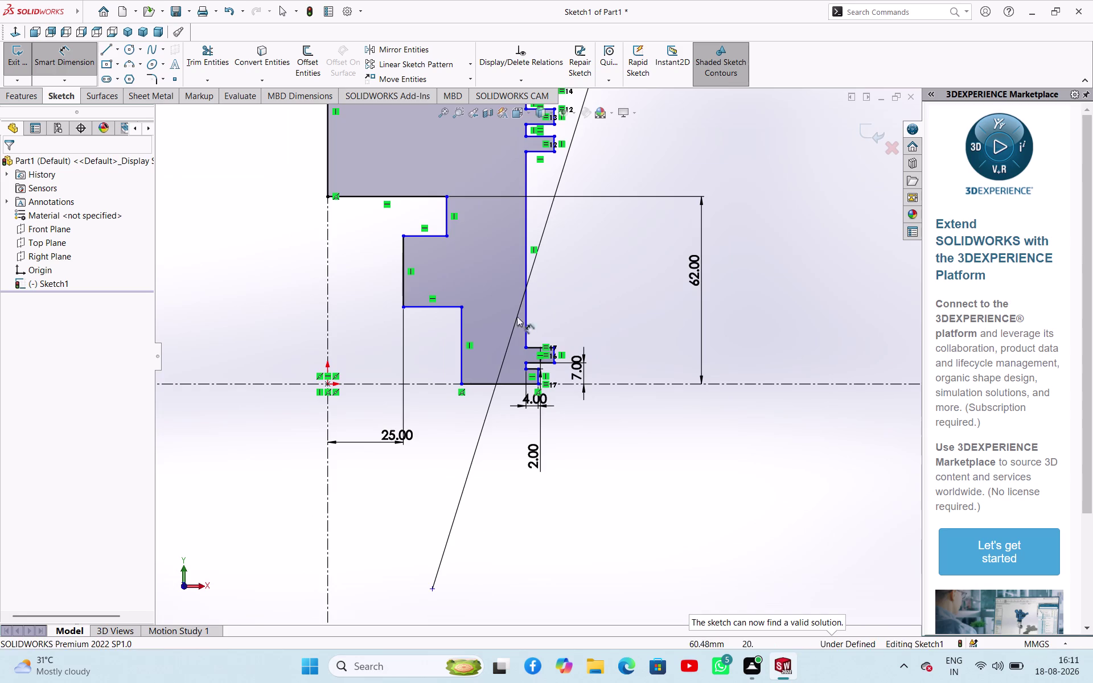
scroll(up, 3)
Undo the five recent edits that broke the sketch.
key(ctrl+z)
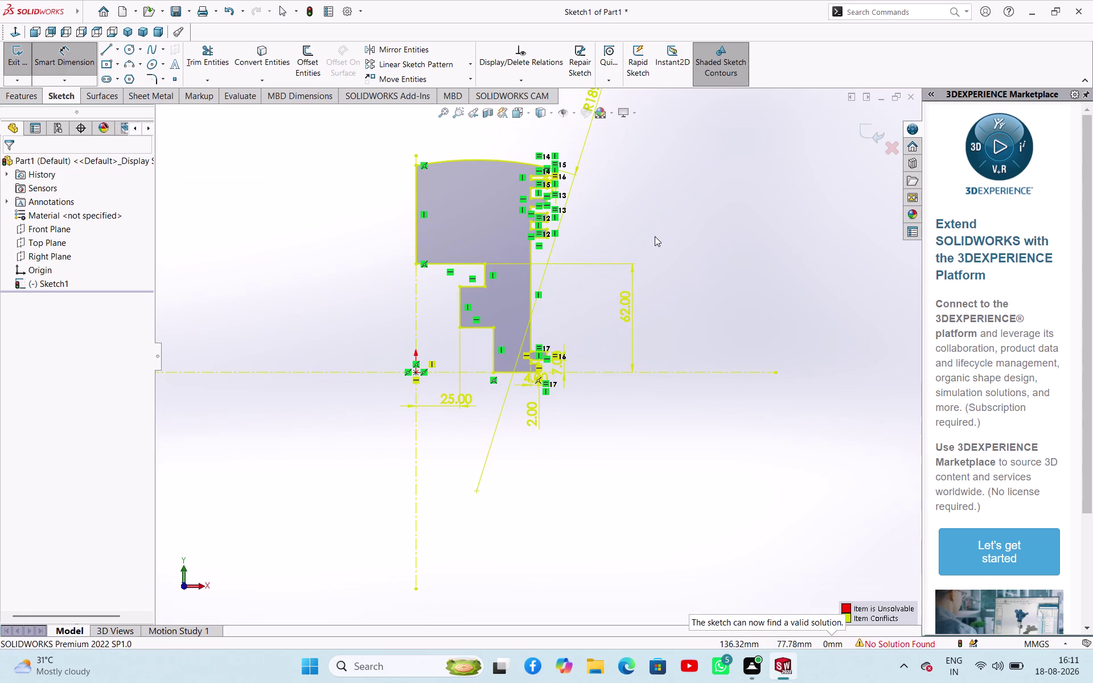
key(ctrl+z)
key(ctrl+z)
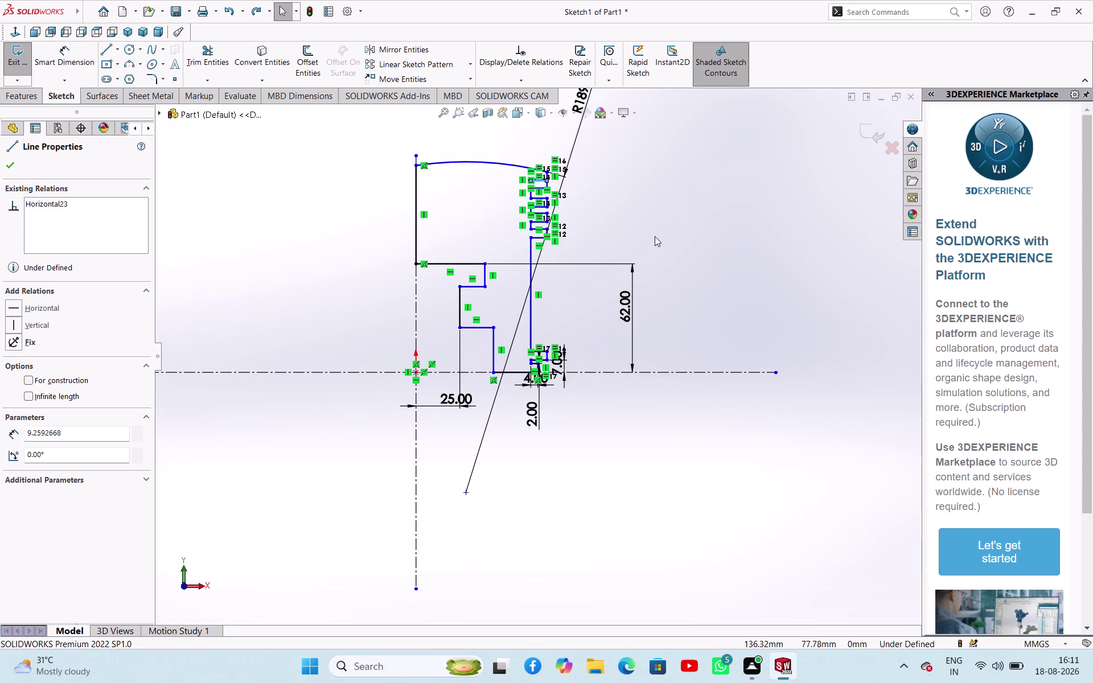
key(ctrl+z)
key(ctrl+z)
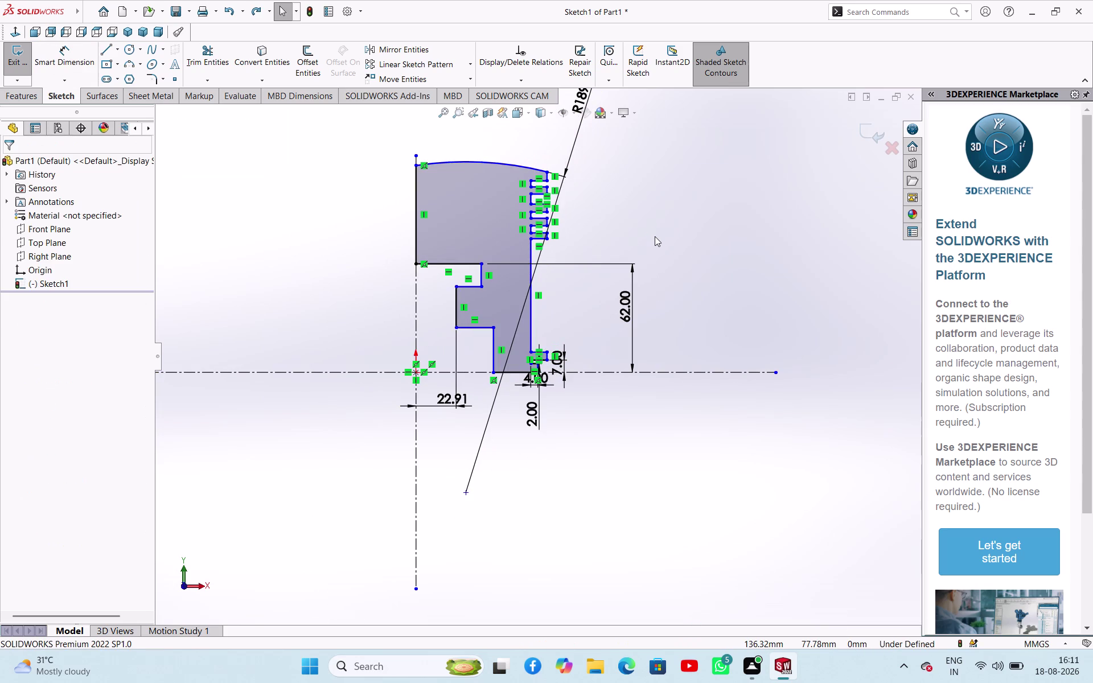
Change the 22.91 step offset dimension to 25 mm.
double_click(445, 396)
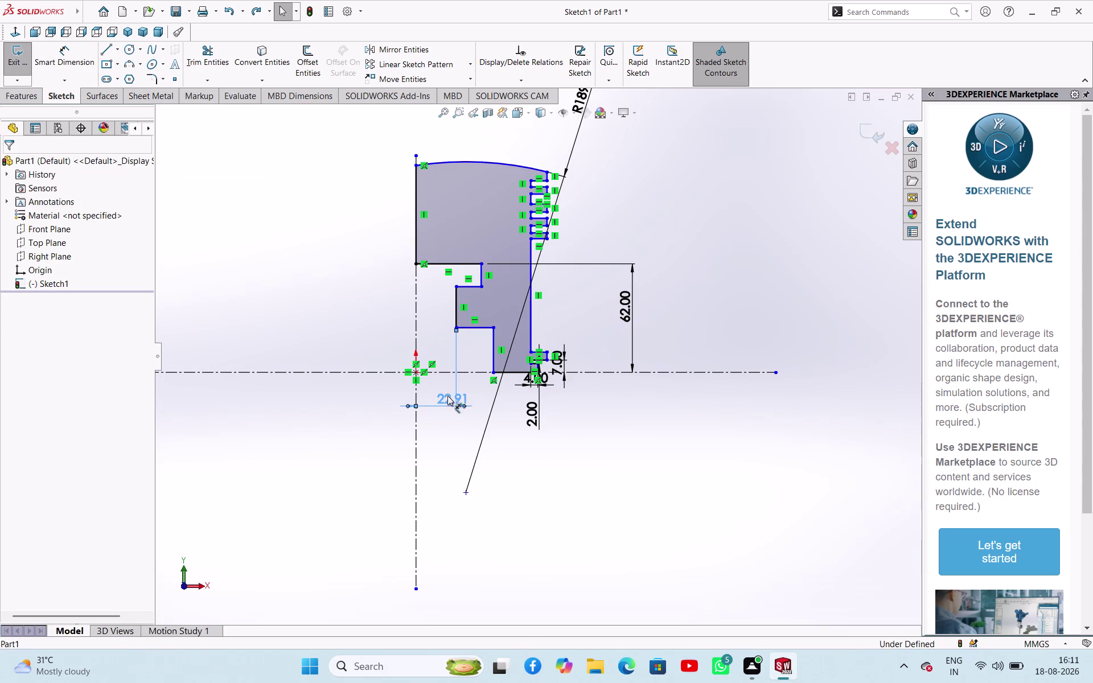
double_click(446, 401)
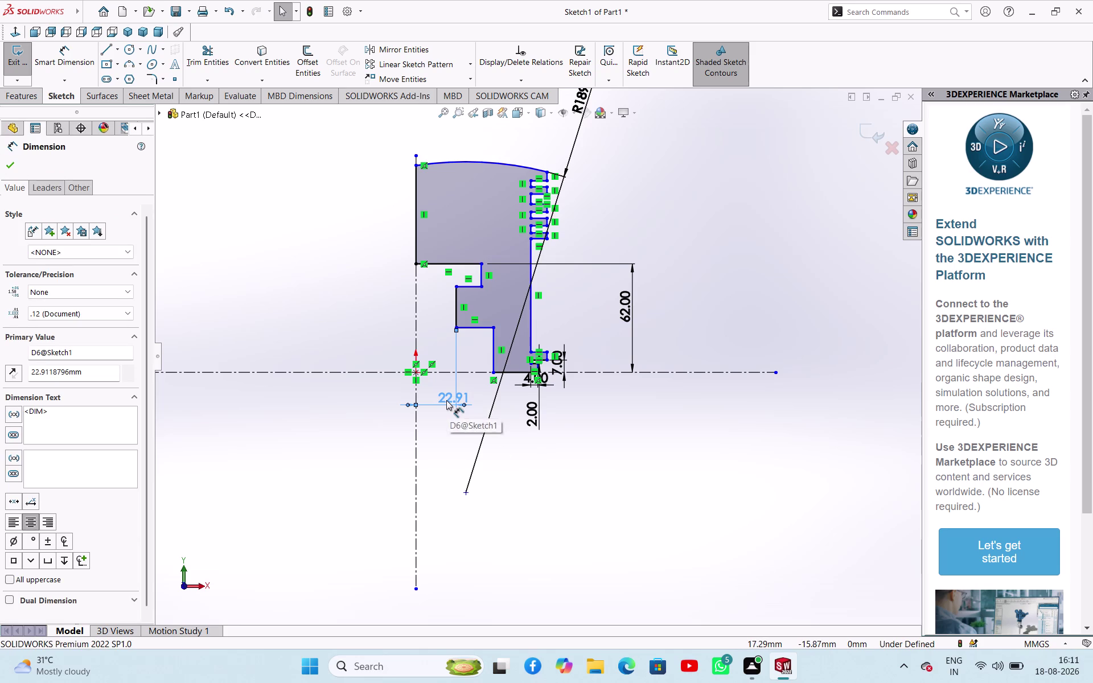
text(25)
key(Return)
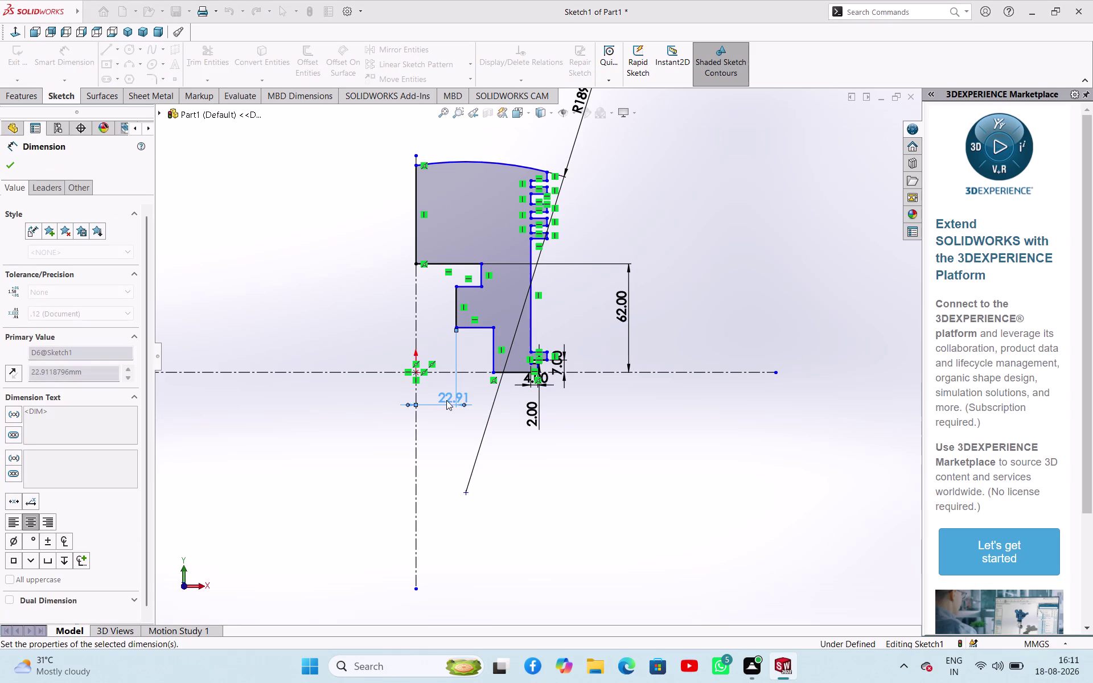
scroll(down, 3)
scroll(down, 3)
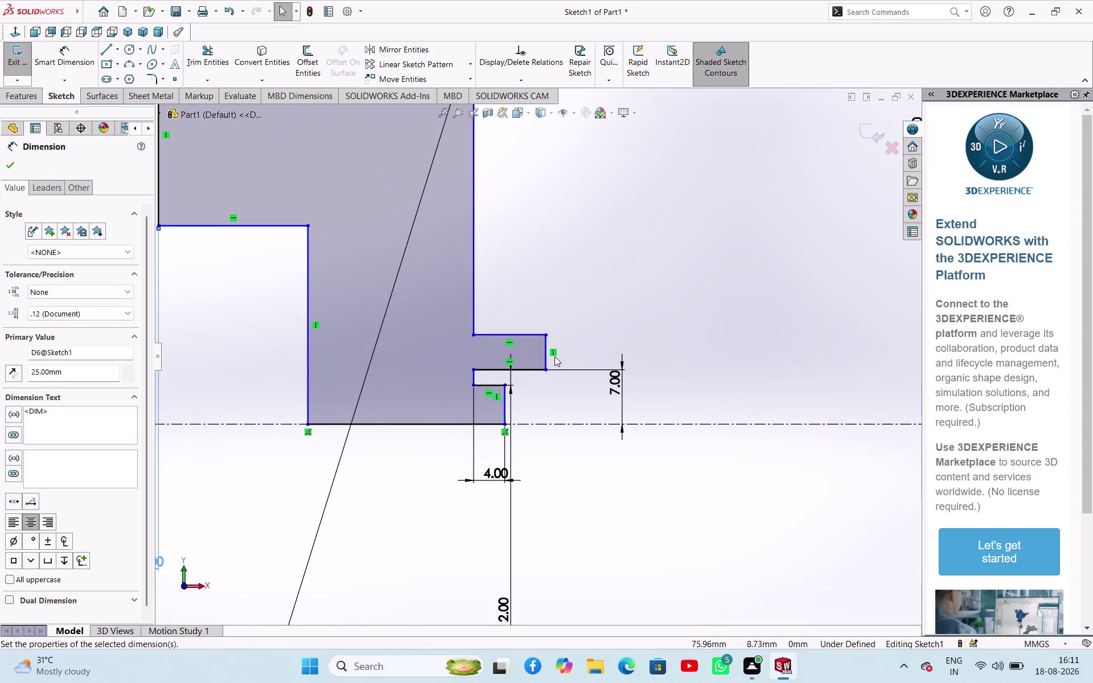
scroll(up, 3)
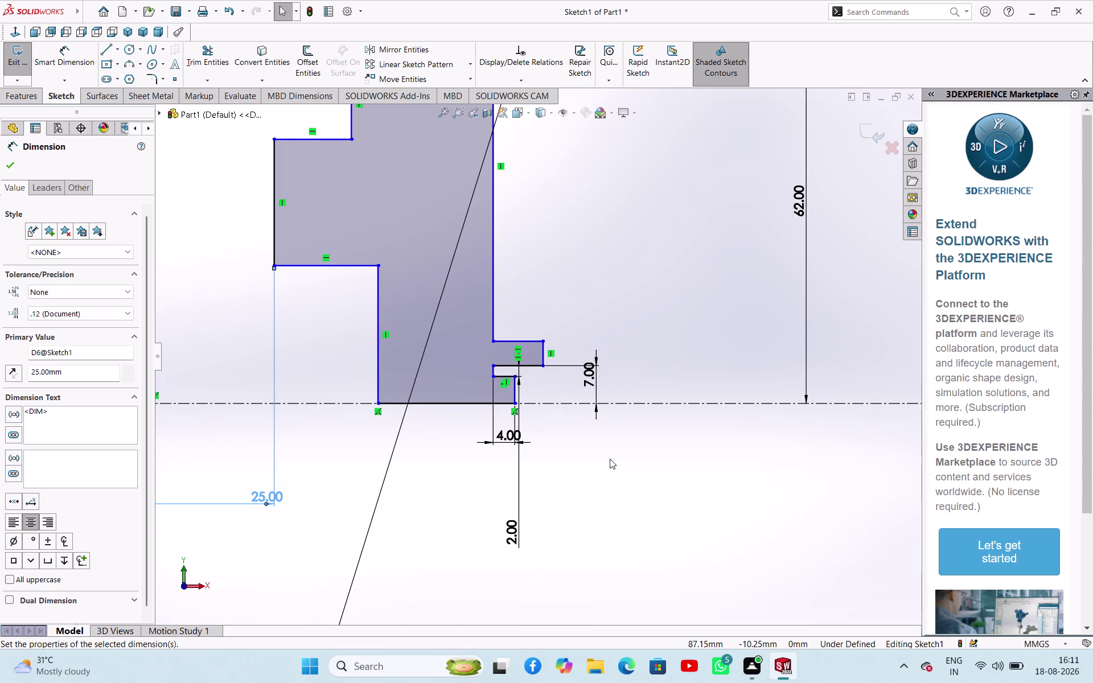
right_drag(610, 459, 631, 406)
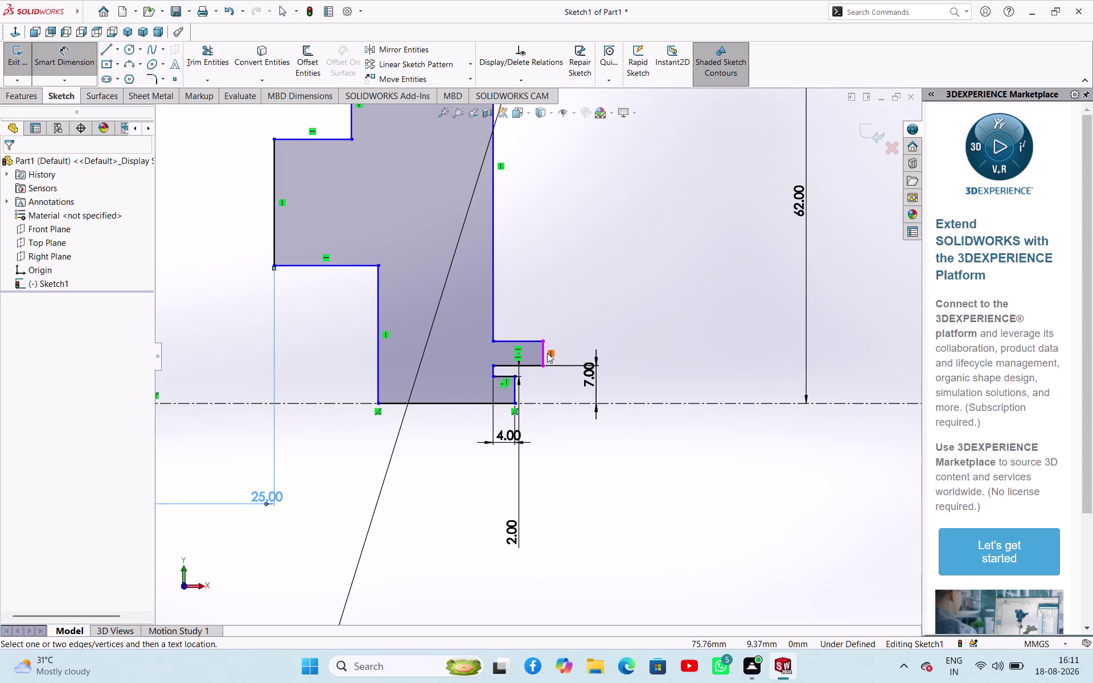
Give the bottom groove's short vertical edge a 2 mm dimension, then zoom to the upper grooves.
click(543, 350)
click(620, 342)
key(2)
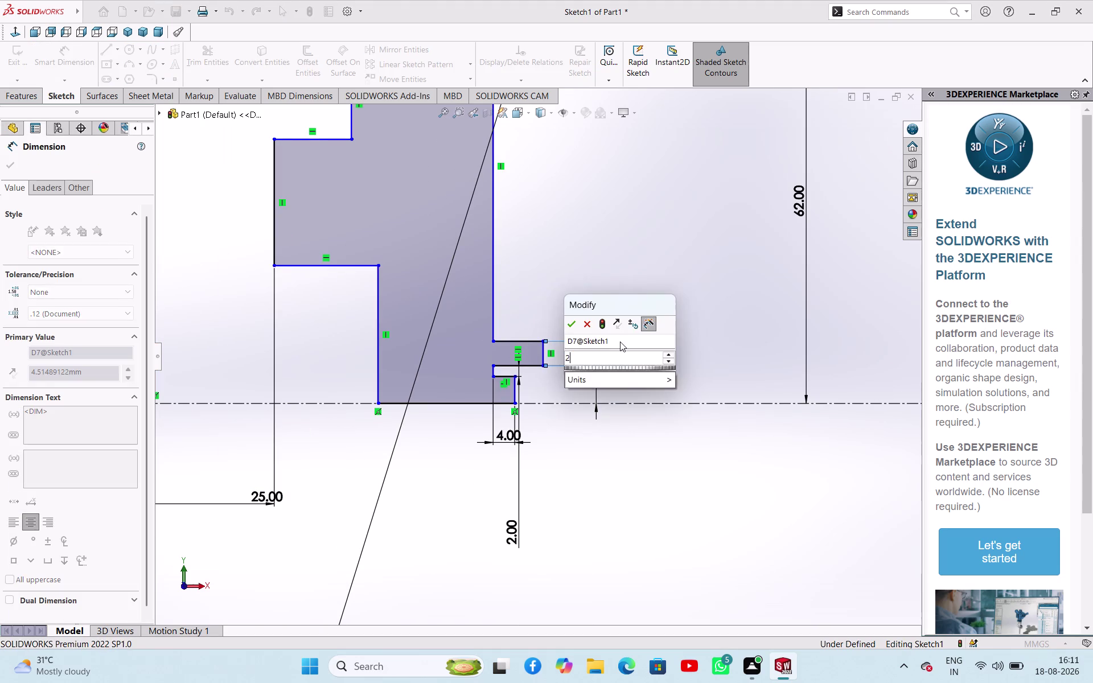
key(Return)
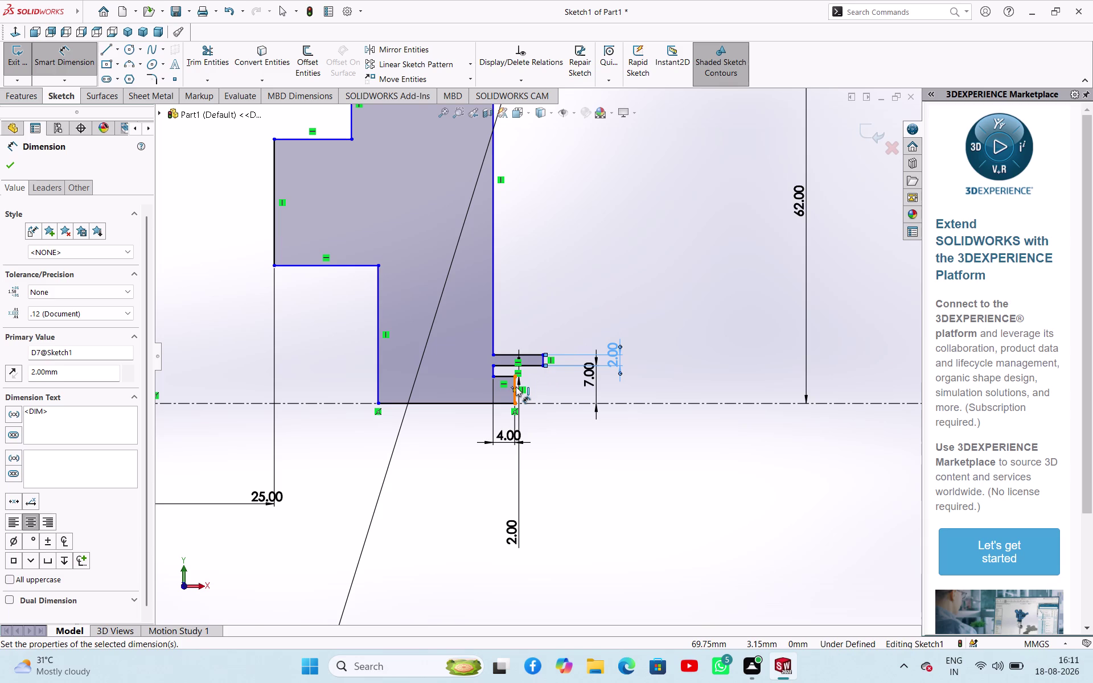
scroll(up, 3)
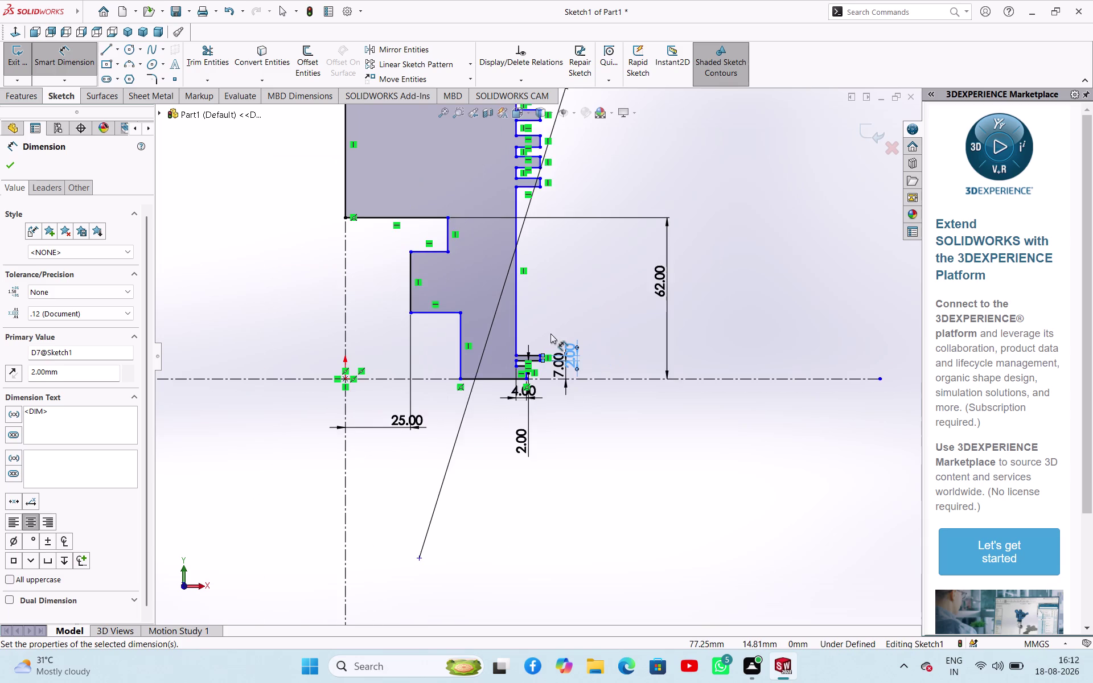
scroll(up, 3)
scroll(down, 3)
scroll(up, 3)
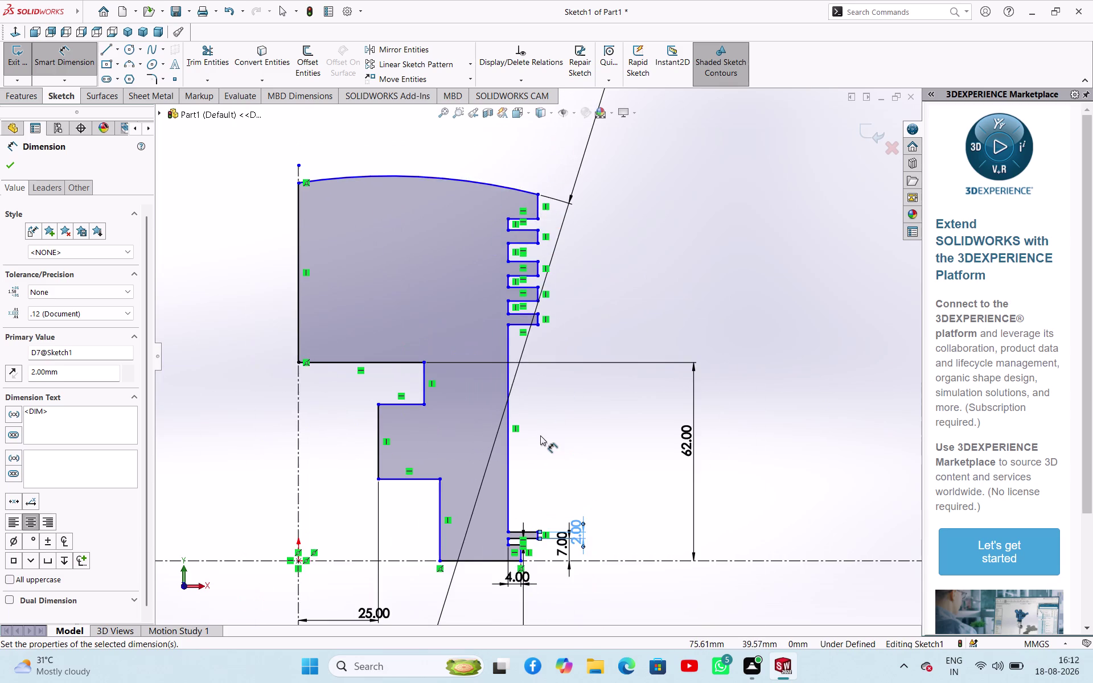
scroll(down, 3)
scroll(down, 3)
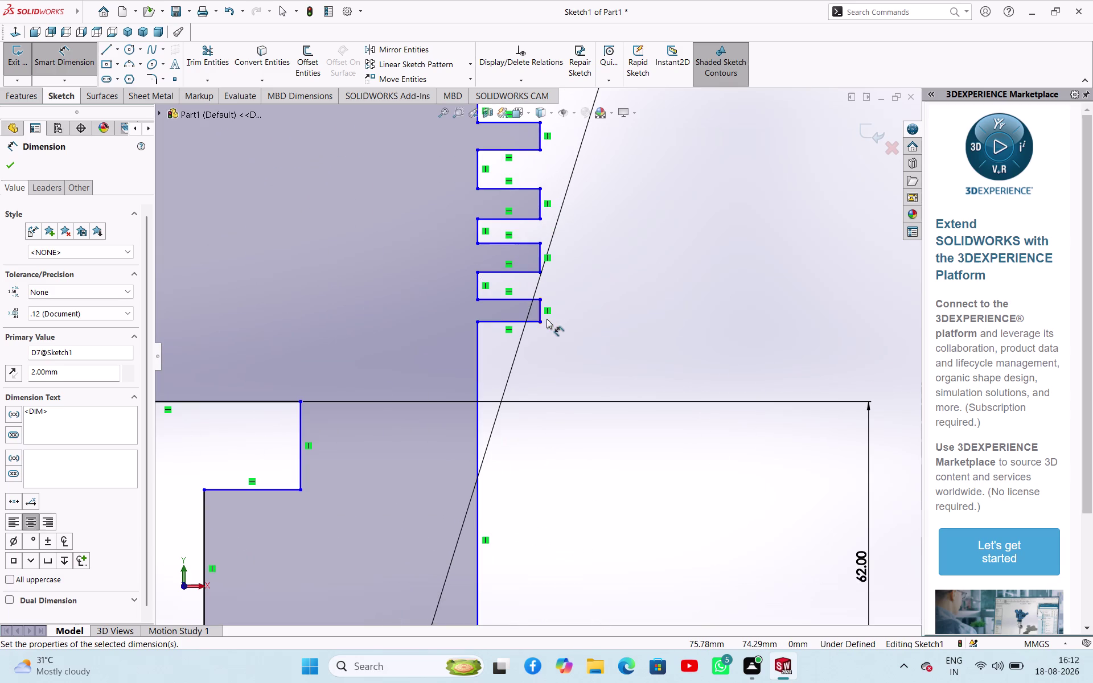
scroll(down, 3)
Dimension the outer edges of the lowest three upper grooves at 2 mm each.
click(539, 313)
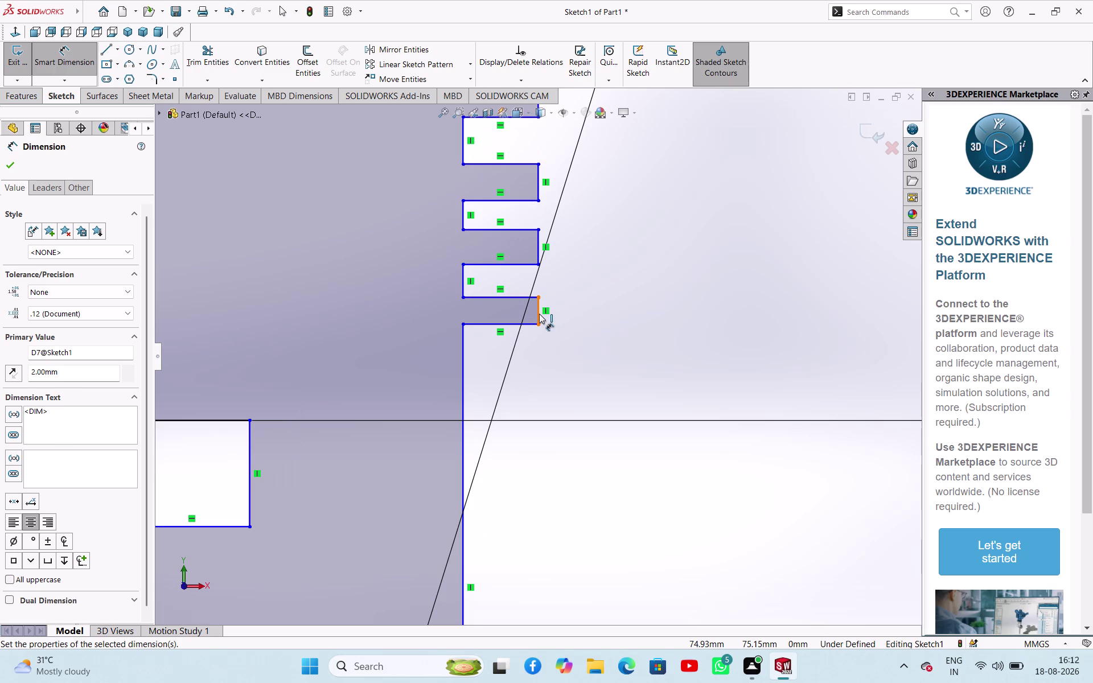
click(602, 312)
key(2)
key(Return)
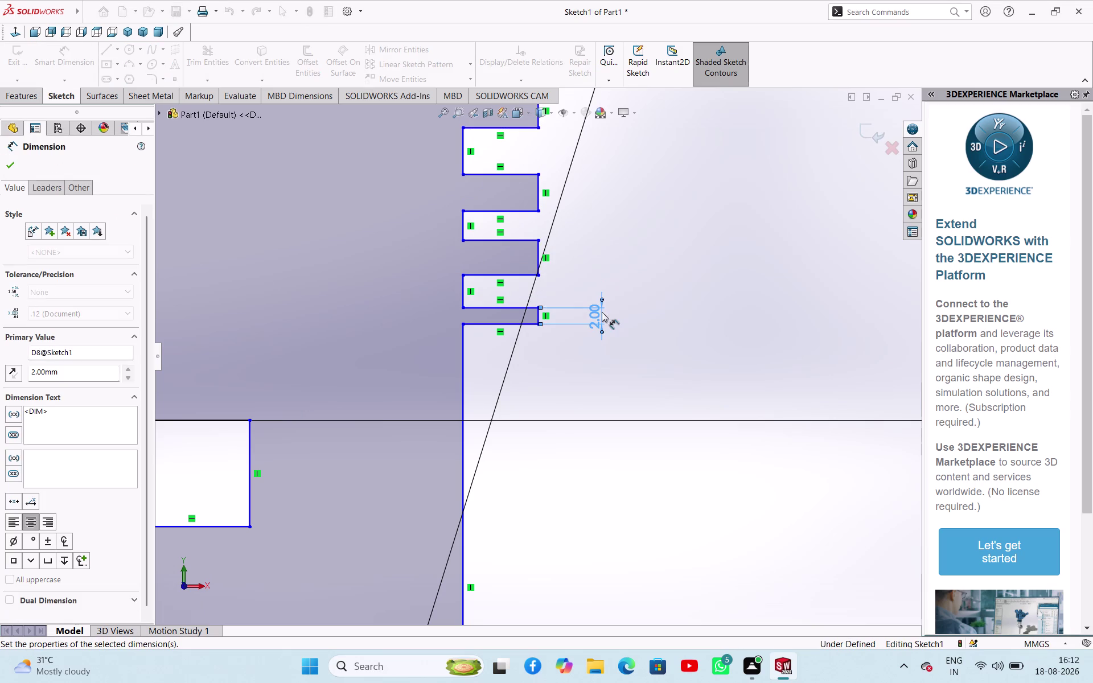
click(537, 256)
click(580, 257)
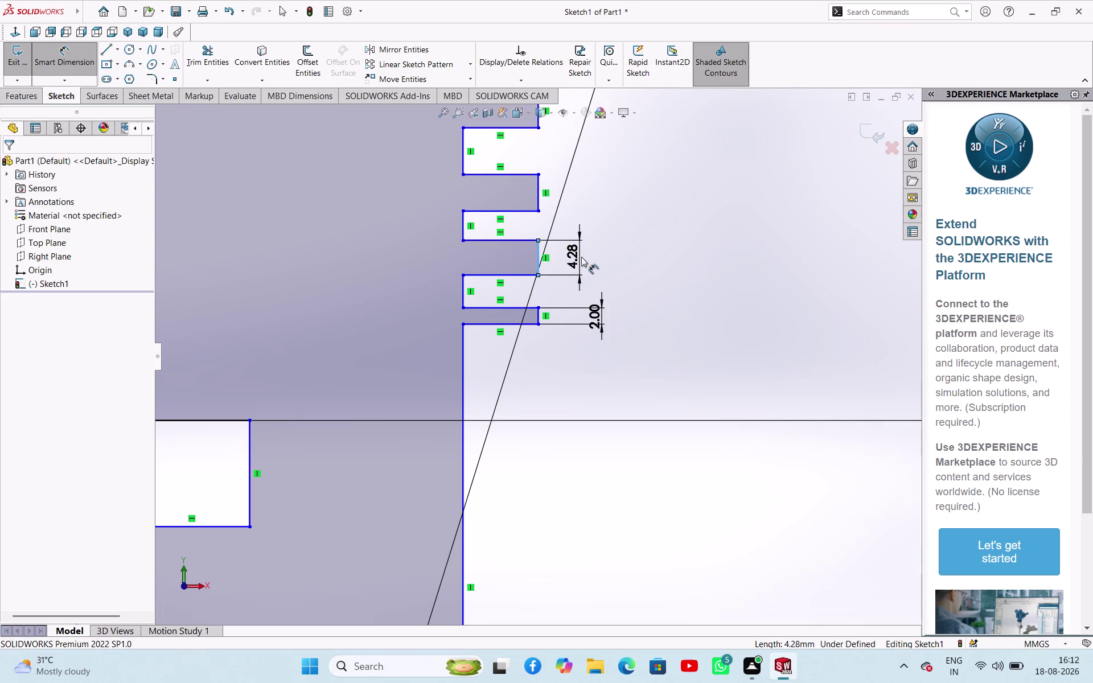
key(2)
key(Return)
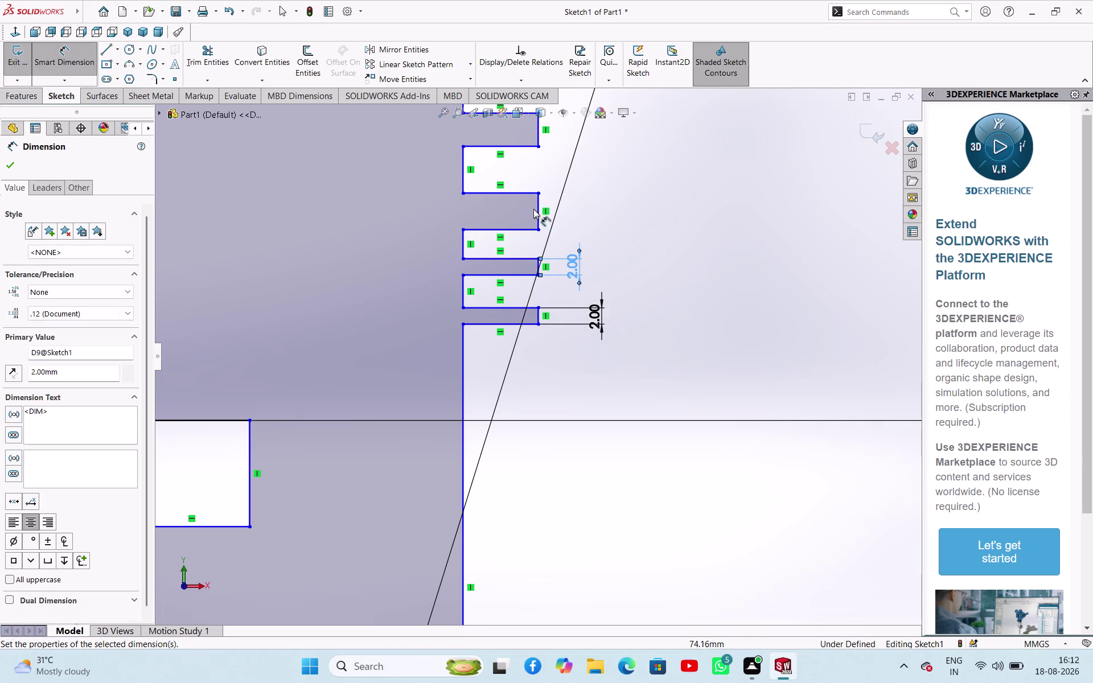
click(538, 211)
click(595, 223)
key(2)
key(Return)
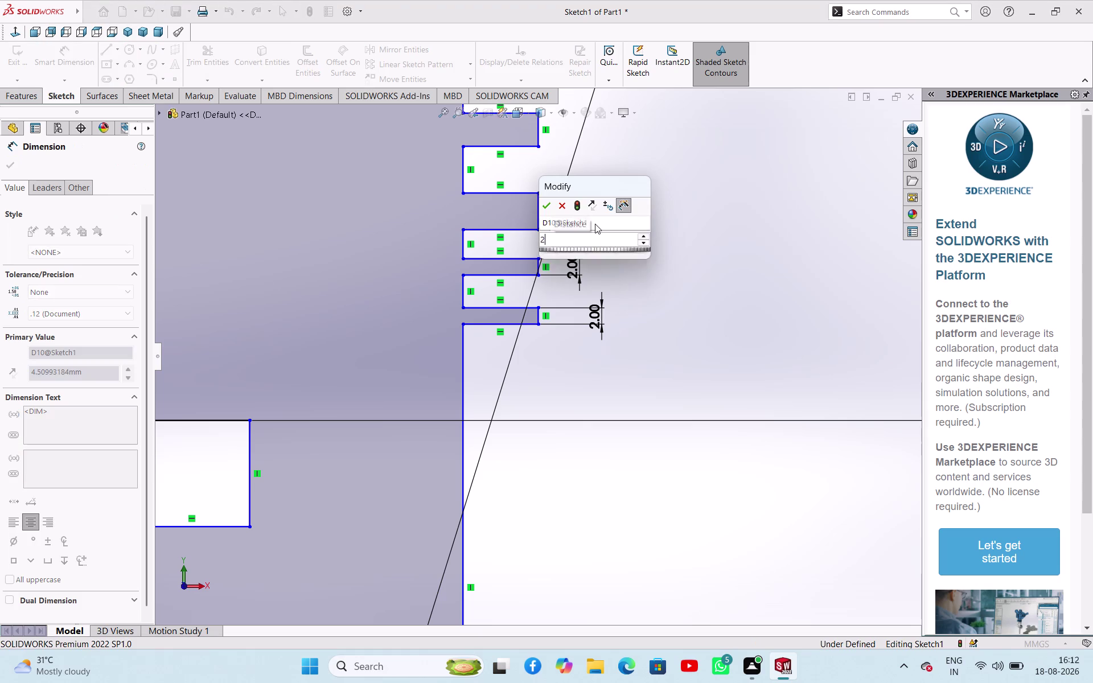
Dimension the top groove edge and the edge just below the arc at 2 mm.
click(536, 157)
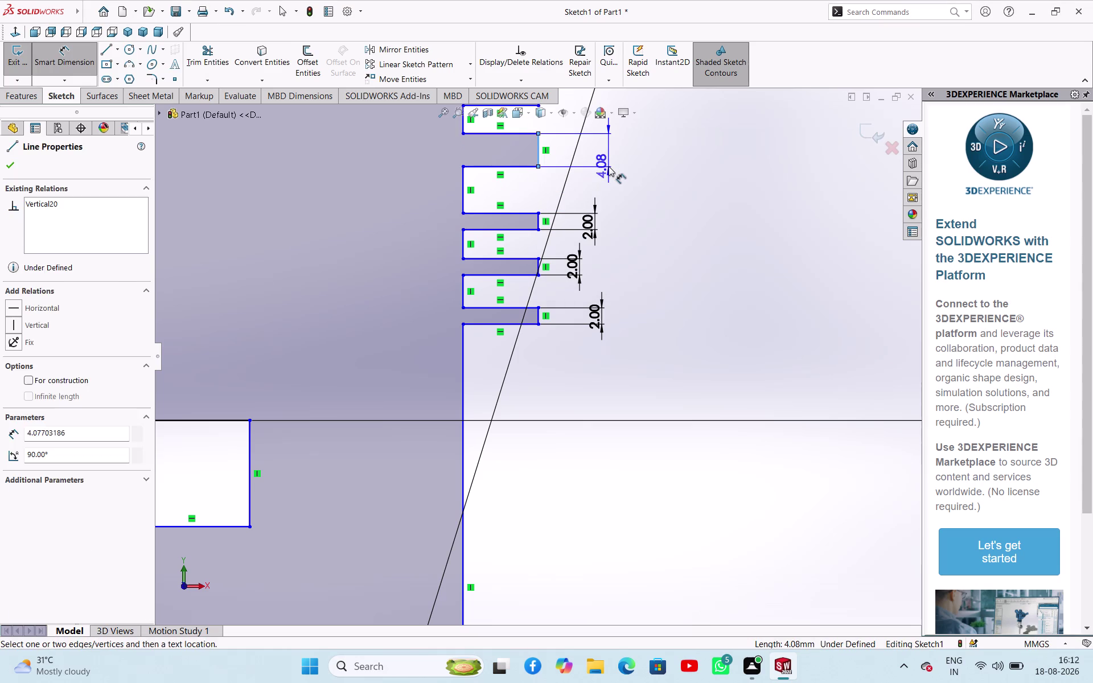
click(609, 166)
key(2)
key(Return)
scroll(up, 3)
scroll(down, 3)
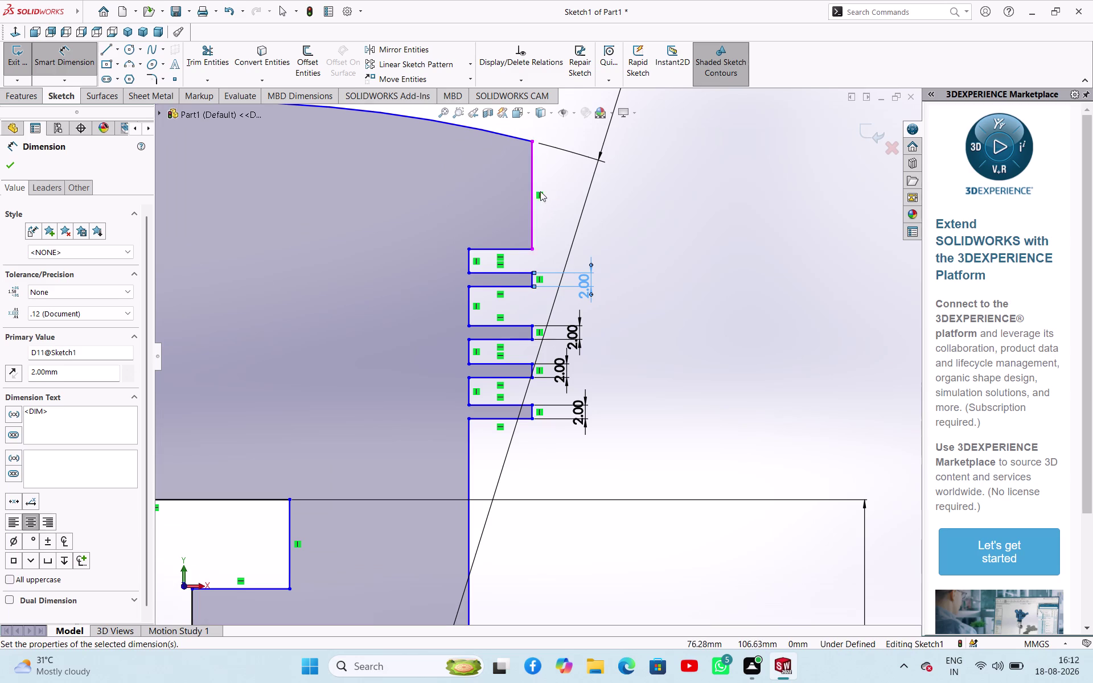
click(532, 185)
click(595, 199)
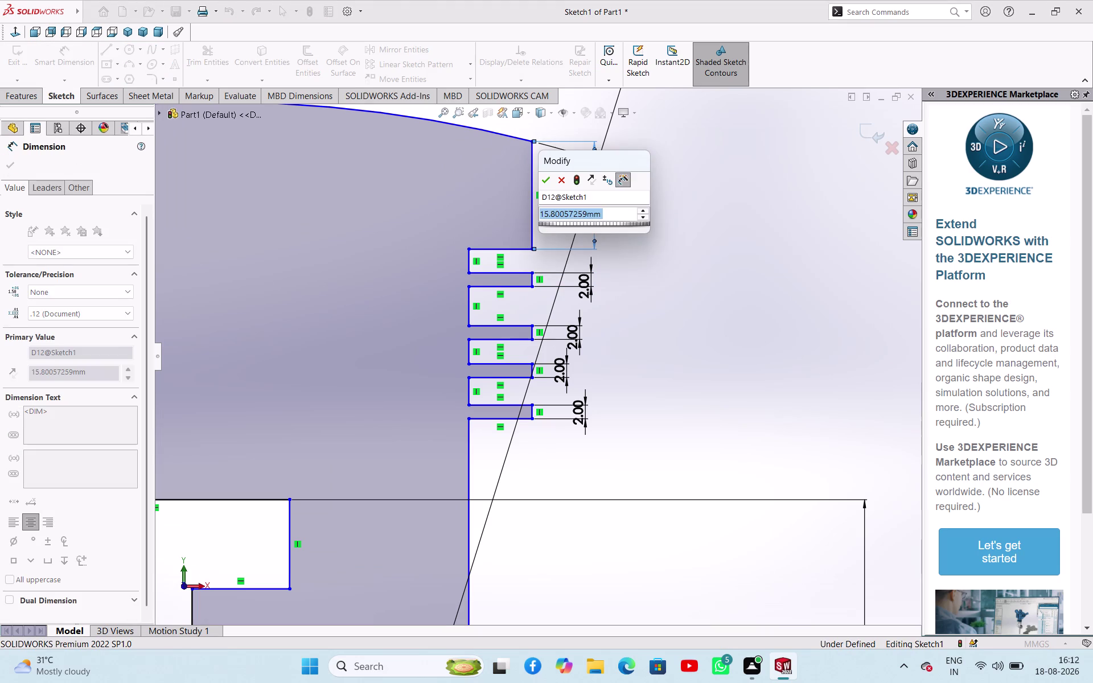
key(2)
key(Return)
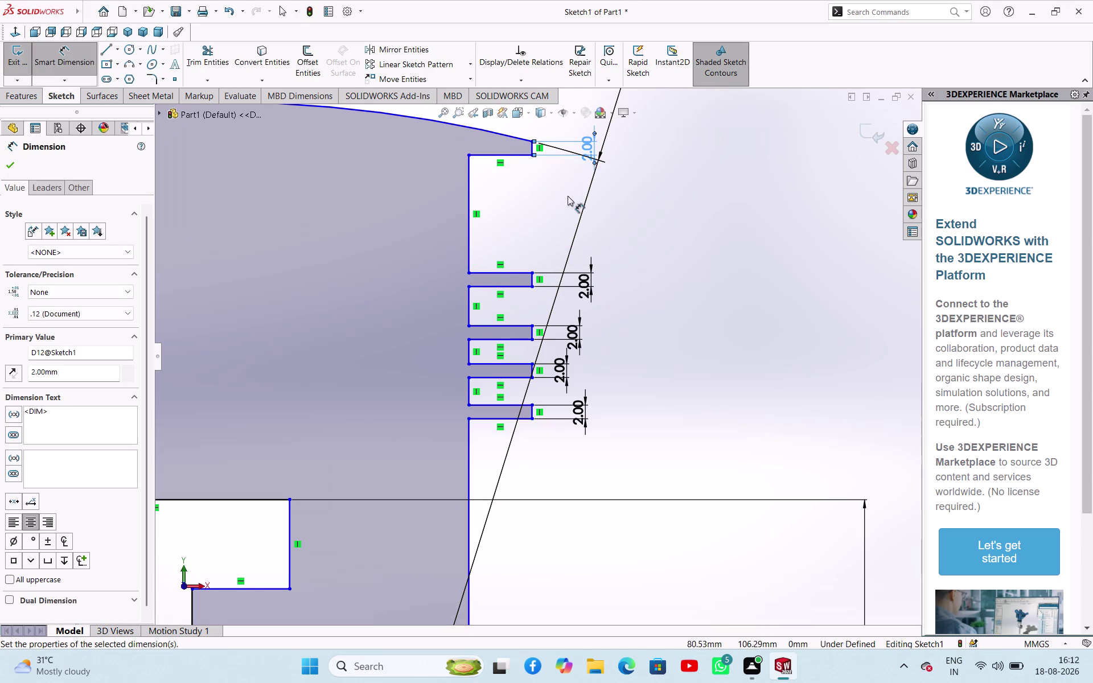
Set the first two lands between the grooves to 3 mm each.
click(469, 196)
click(647, 204)
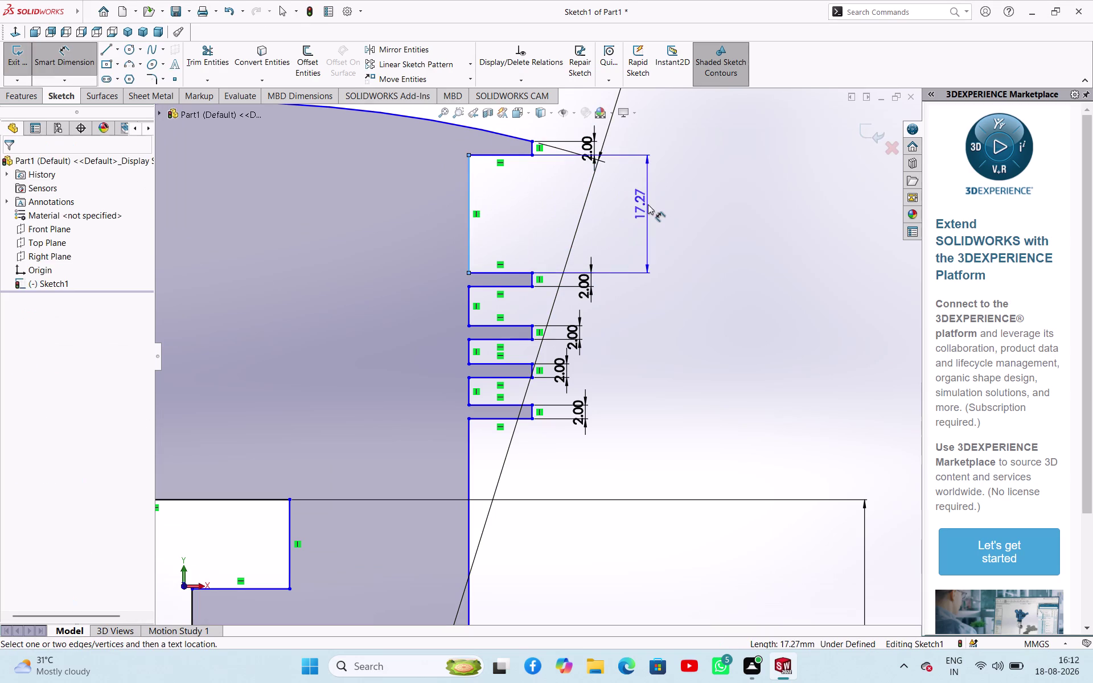
key(3)
key(Return)
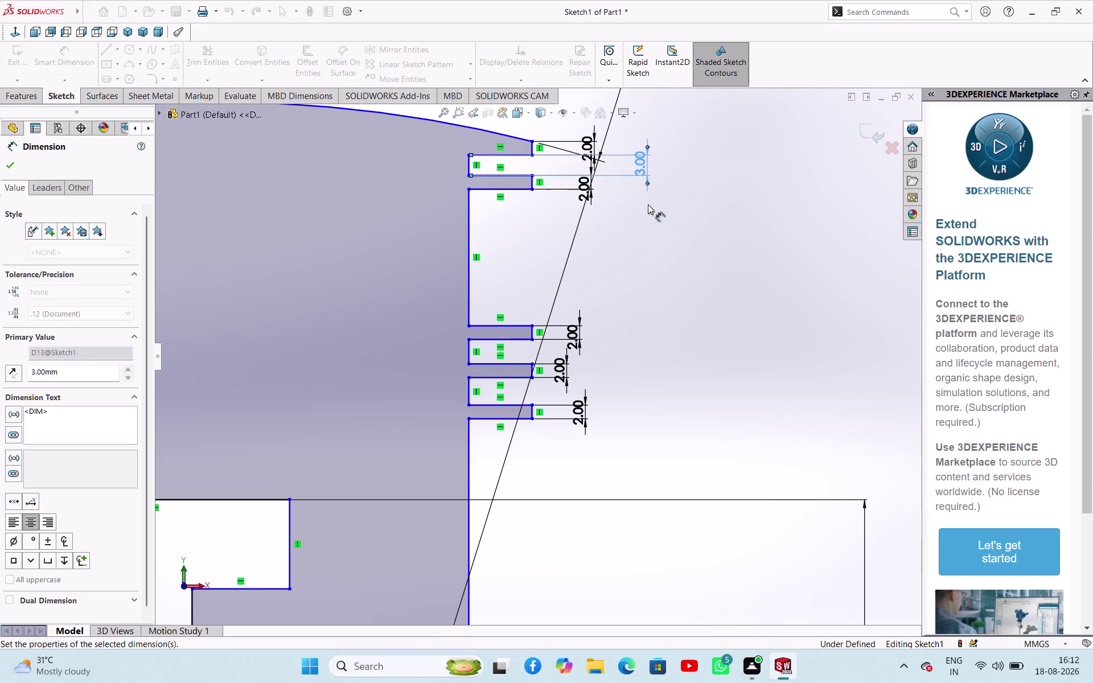
click(467, 232)
click(619, 243)
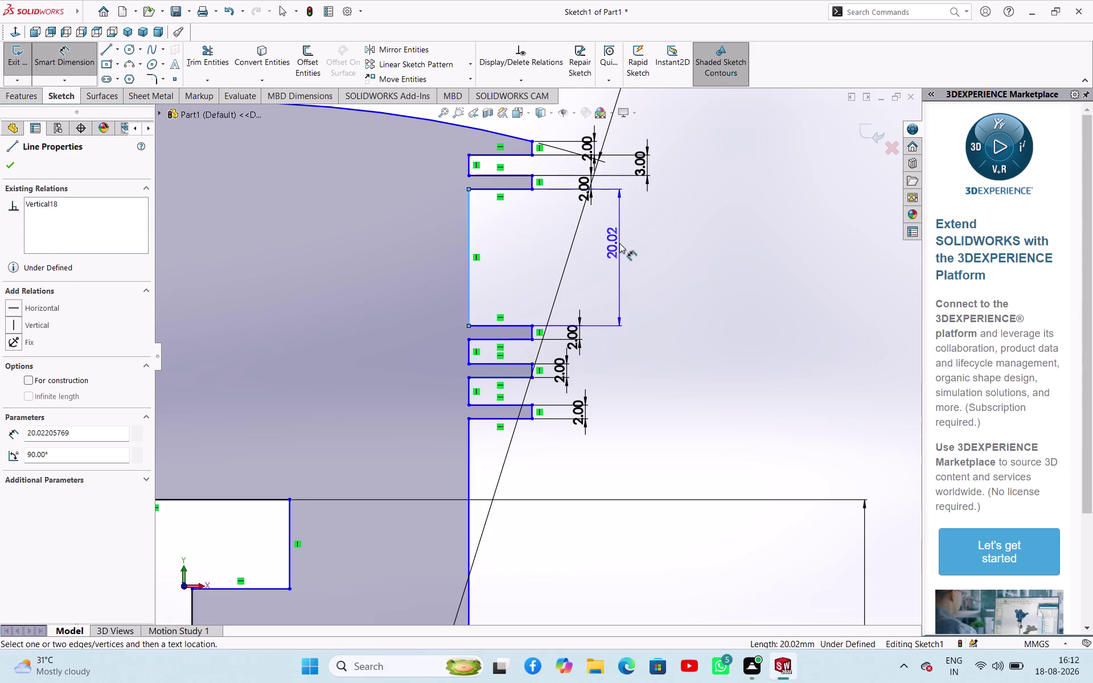
key(3)
key(Return)
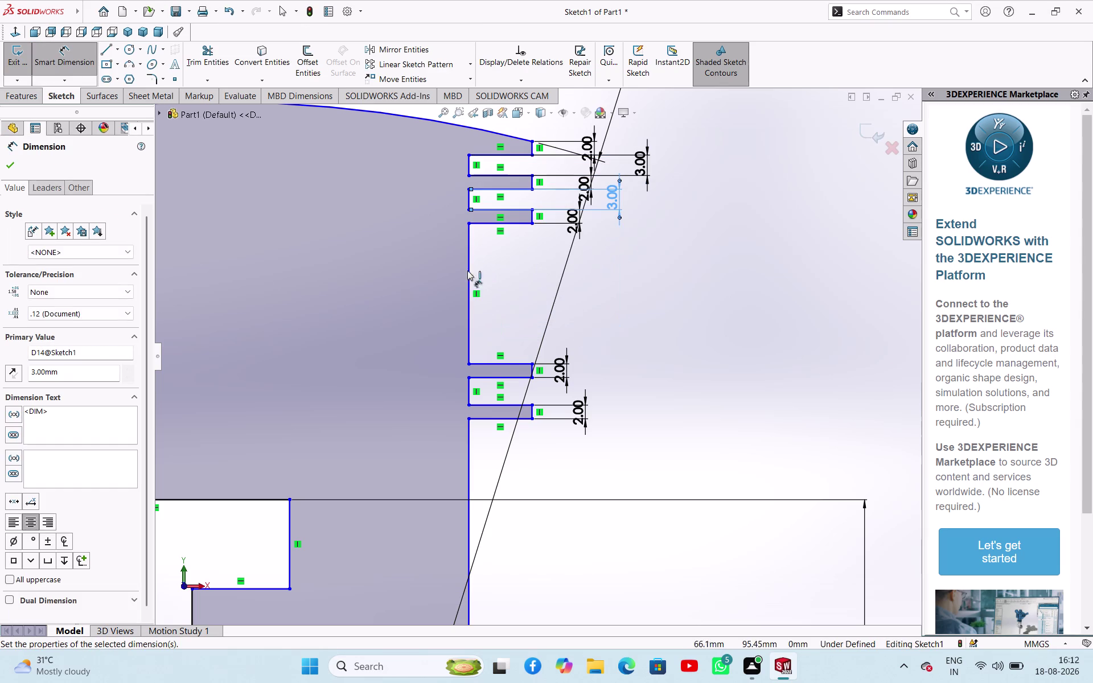
Set the remaining two lands between the grooves to 3 mm each.
click(470, 270)
click(600, 279)
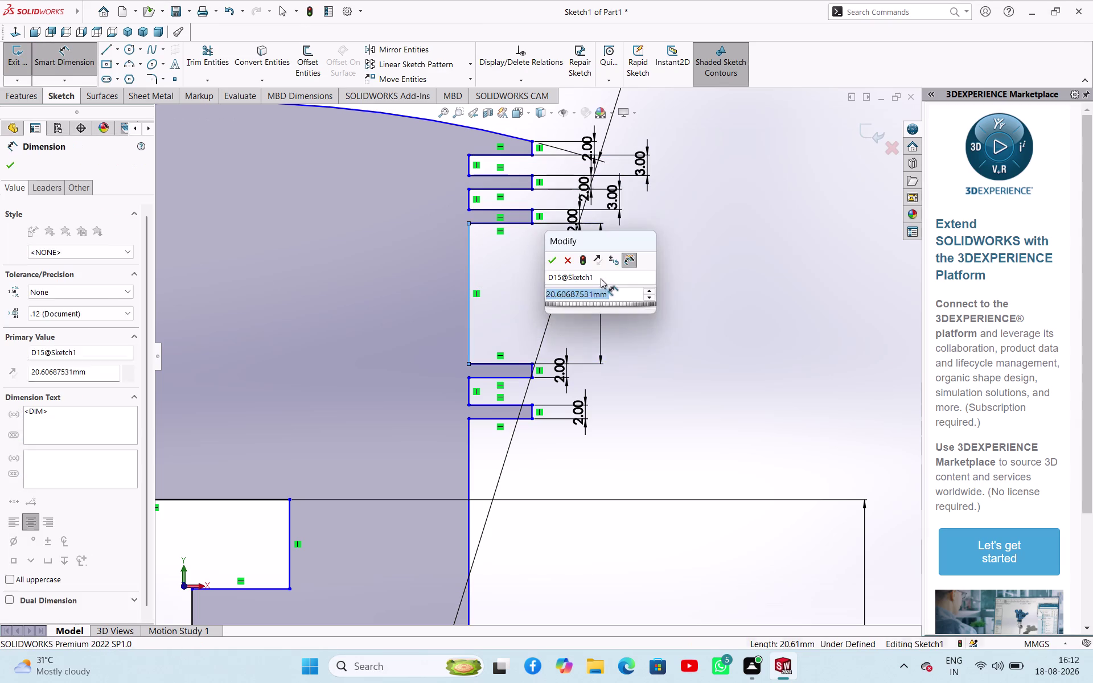
key(3)
key(Return)
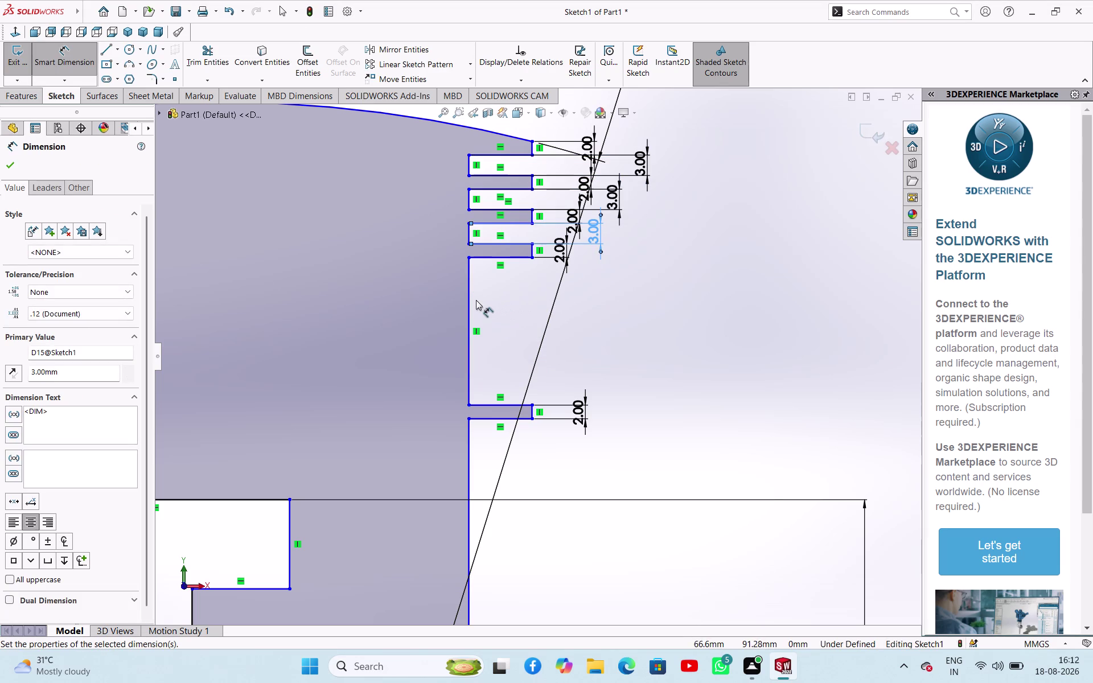
click(470, 298)
click(670, 317)
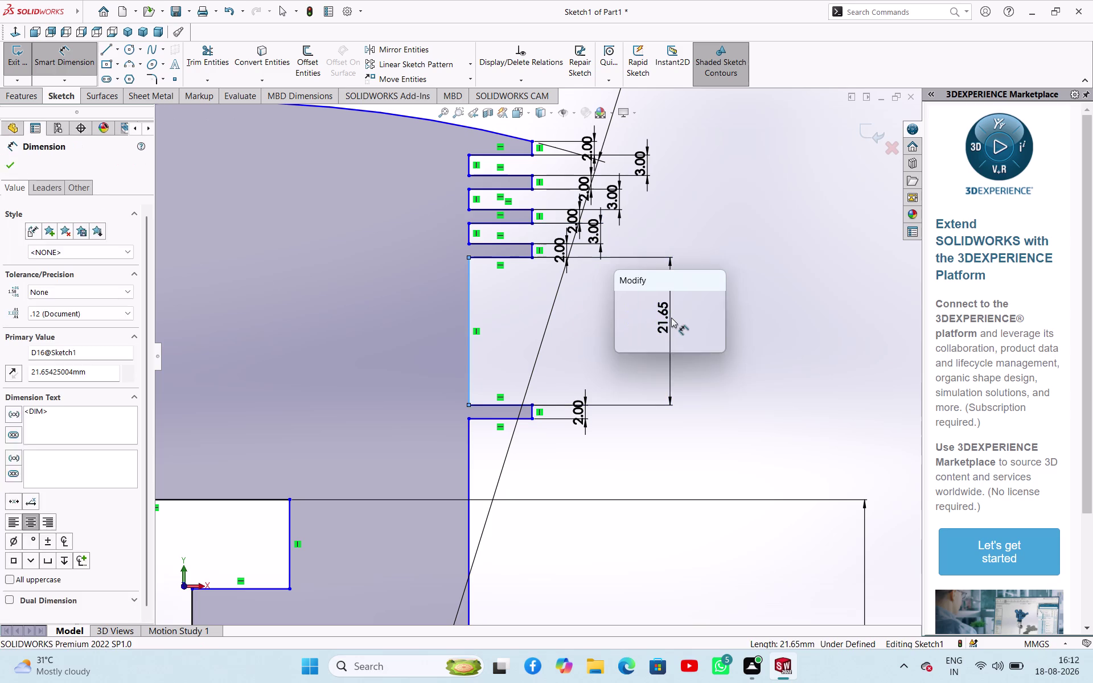
key(3)
key(Return)
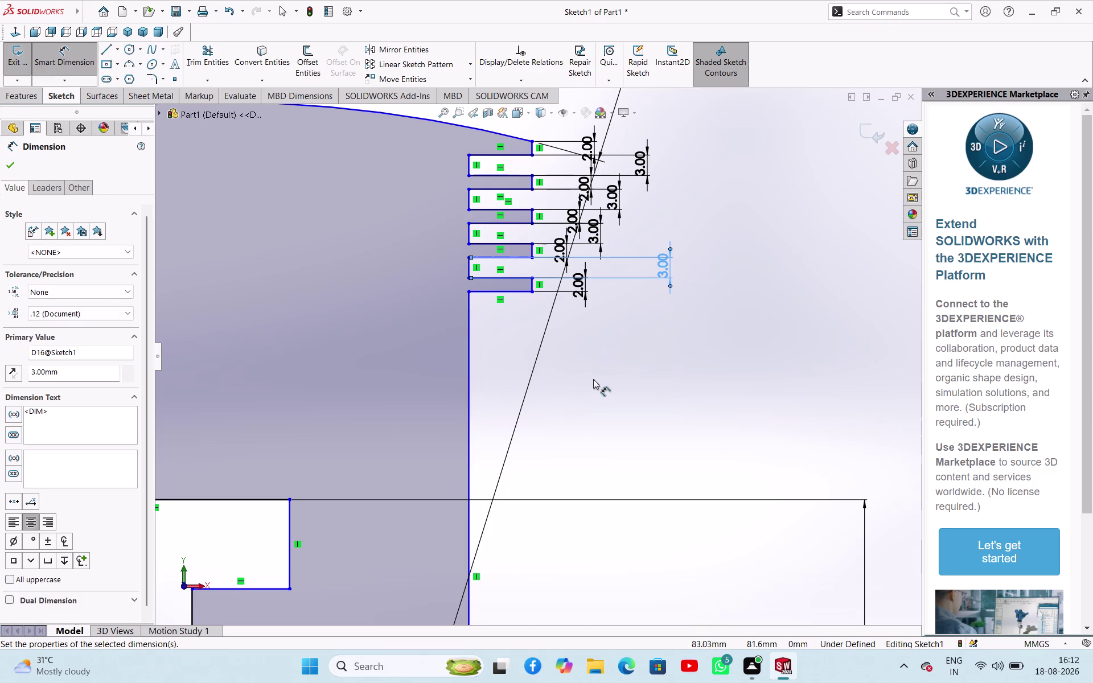
scroll(up, 3)
scroll(up, 3)
scroll(down, 3)
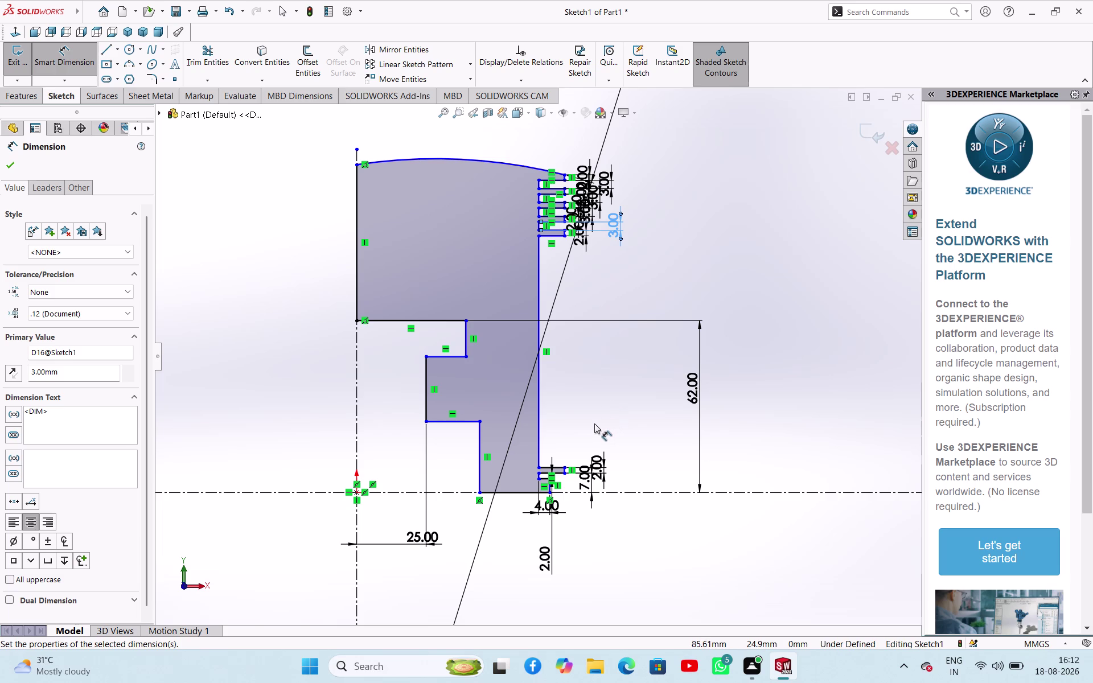
Dimension the bottom groove edge to the lowest upper groove edge as 39 mm.
scroll(up, 3)
scroll(down, 3)
scroll(down, 3)
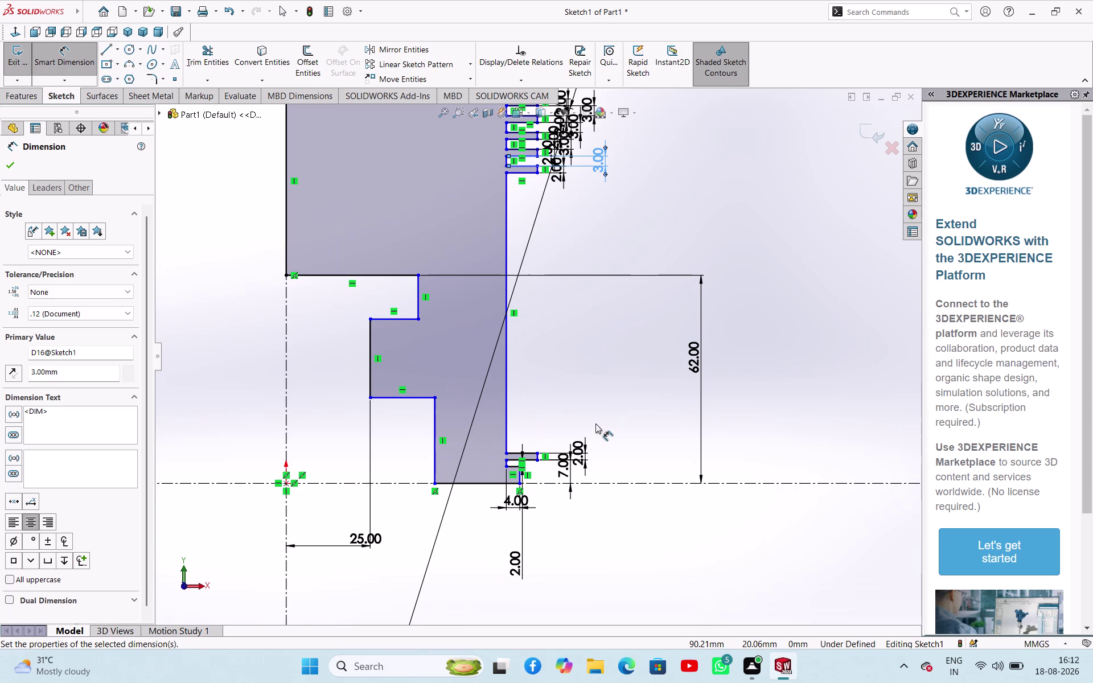
click(530, 168)
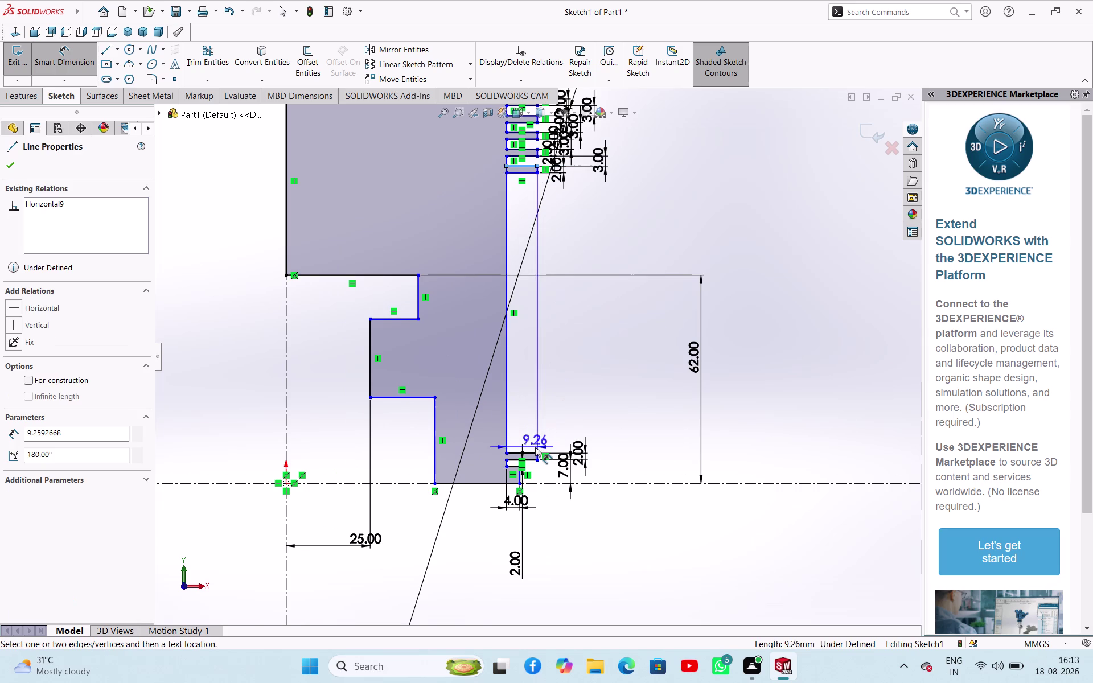
click(529, 460)
click(594, 327)
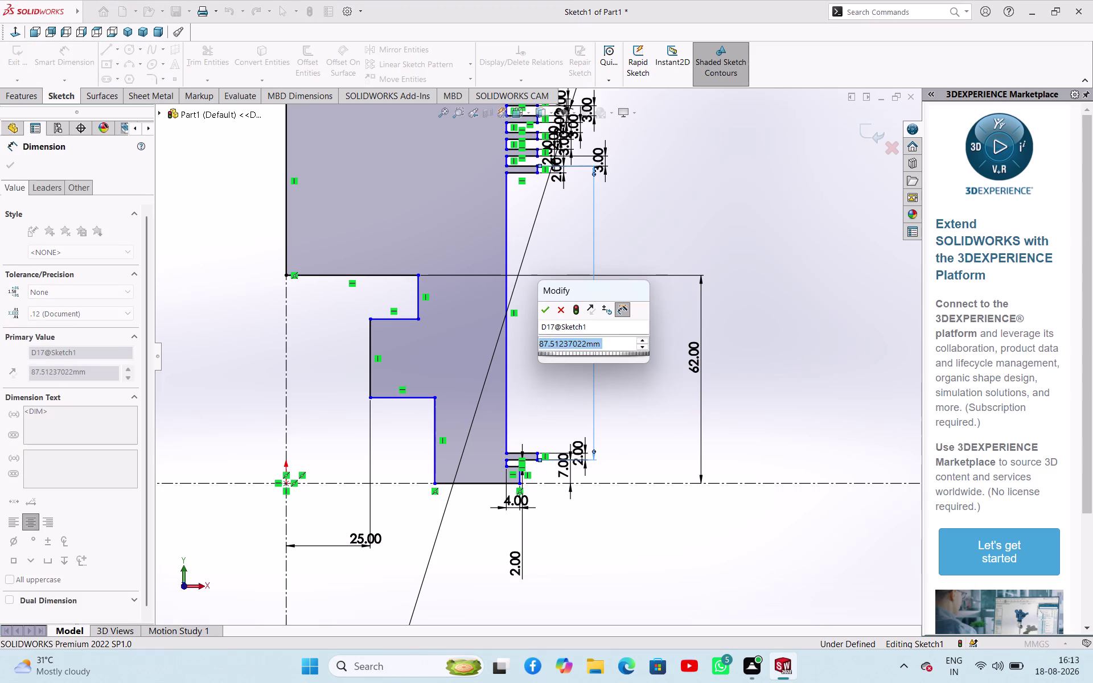
text(39)
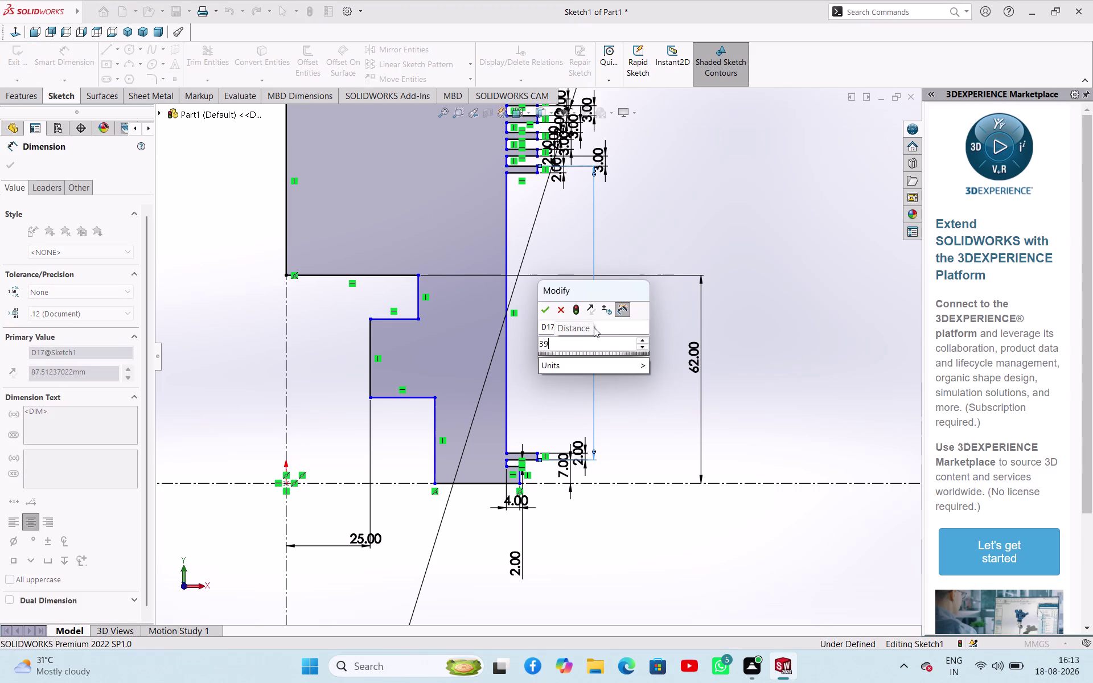
key(Return)
Pick the lower groove edge to begin its dimension.
scroll(up, 3)
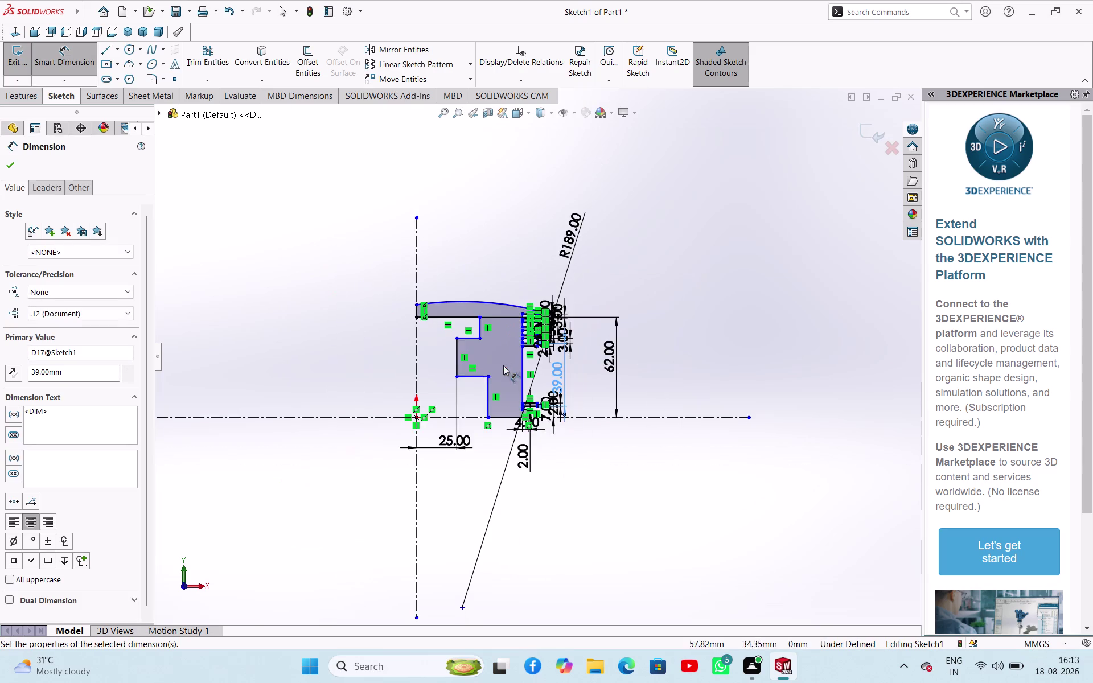
scroll(down, 3)
scroll(up, 3)
scroll(down, 3)
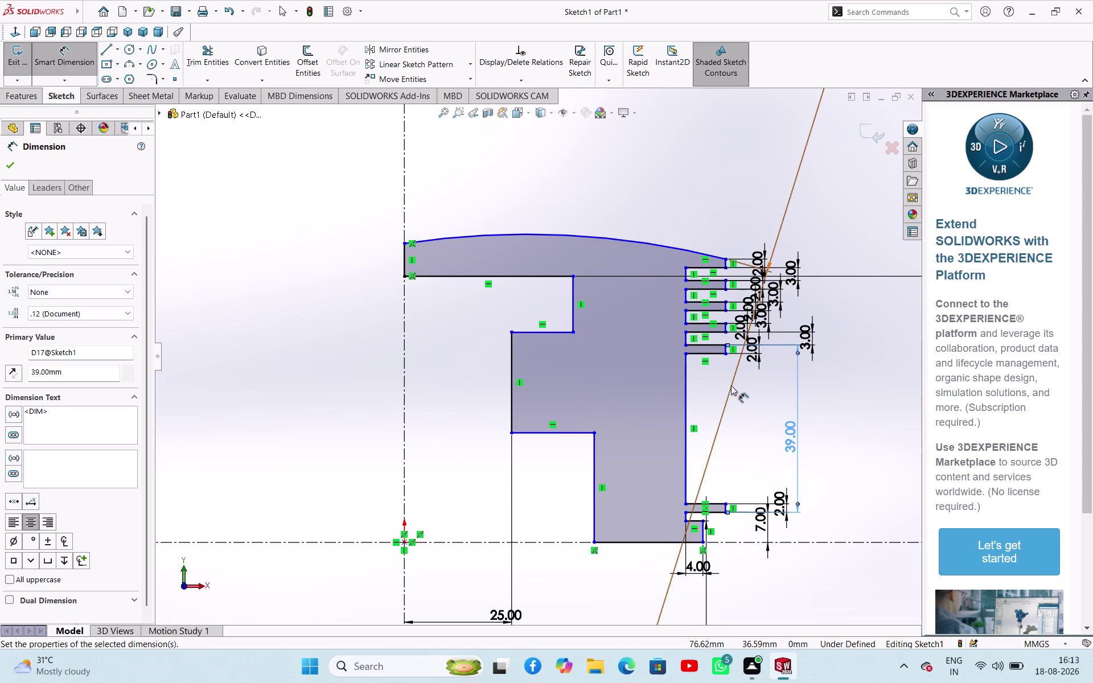
click(715, 356)
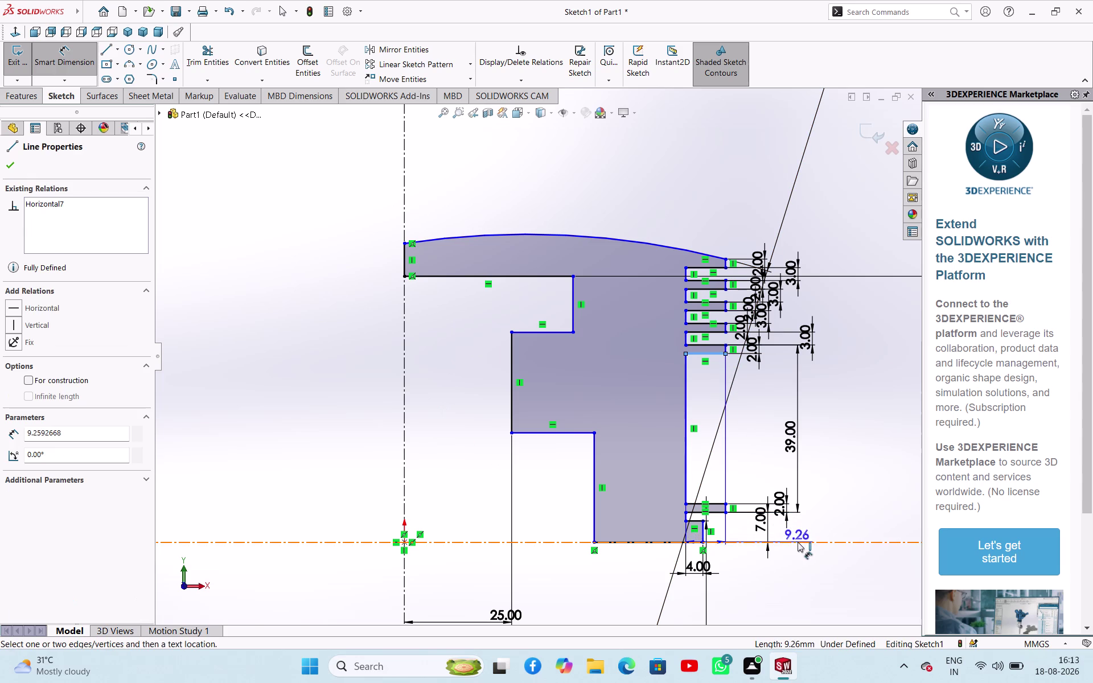
click(797, 542)
click(850, 464)
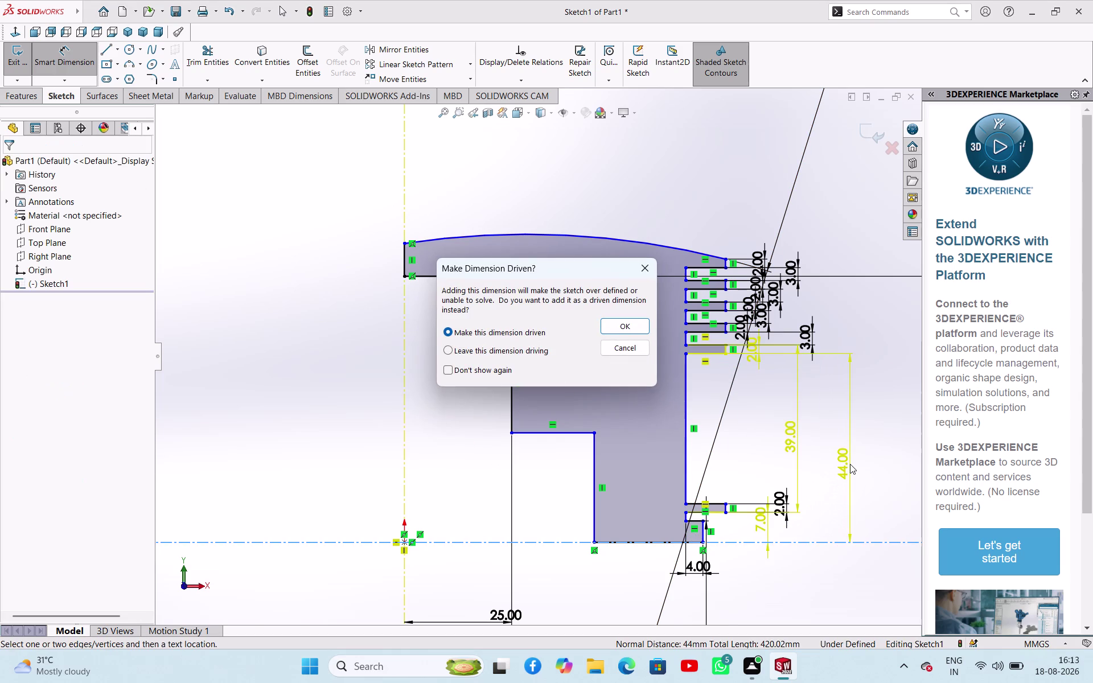
click(643, 270)
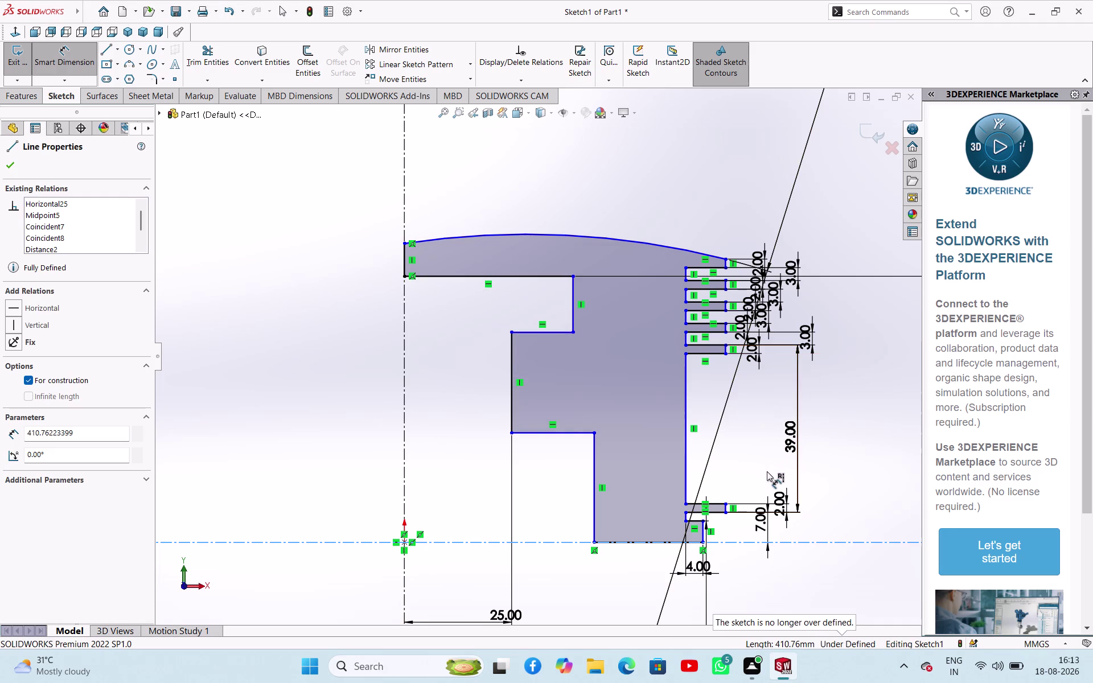
scroll(down, 3)
scroll(down, 3)
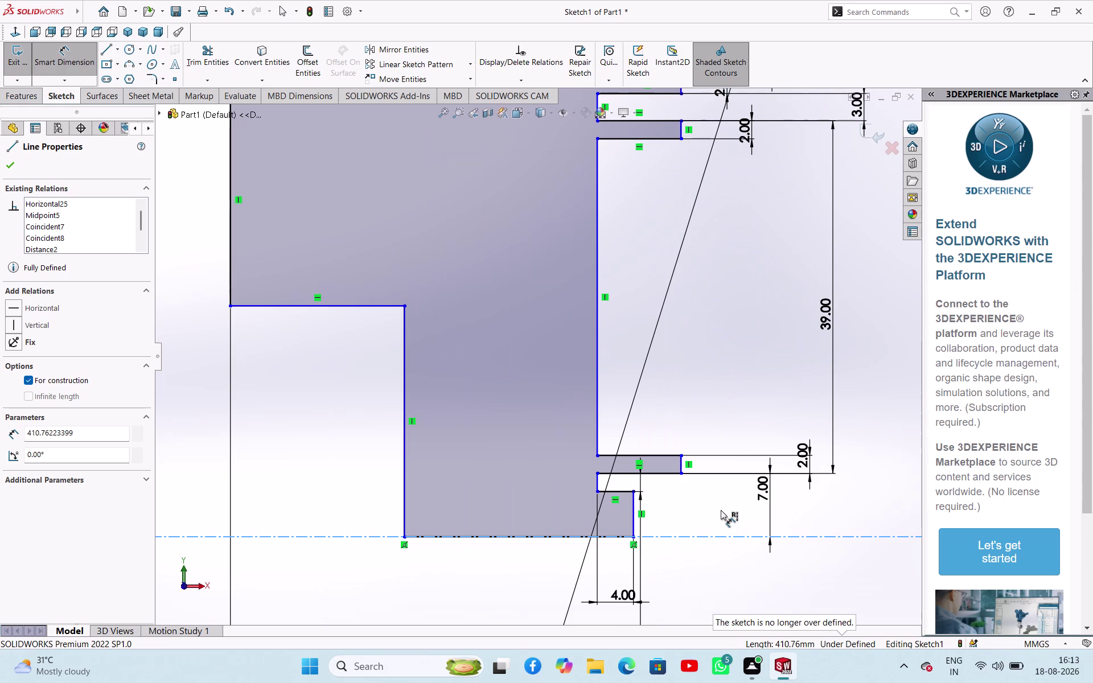
scroll(up, 3)
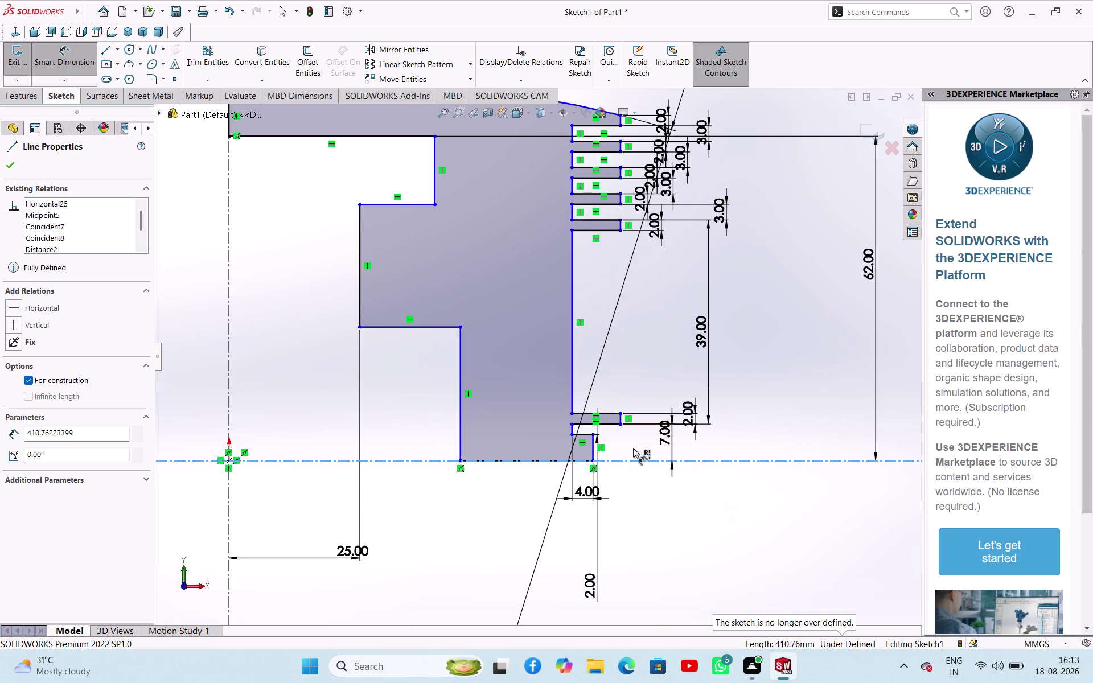
click(572, 429)
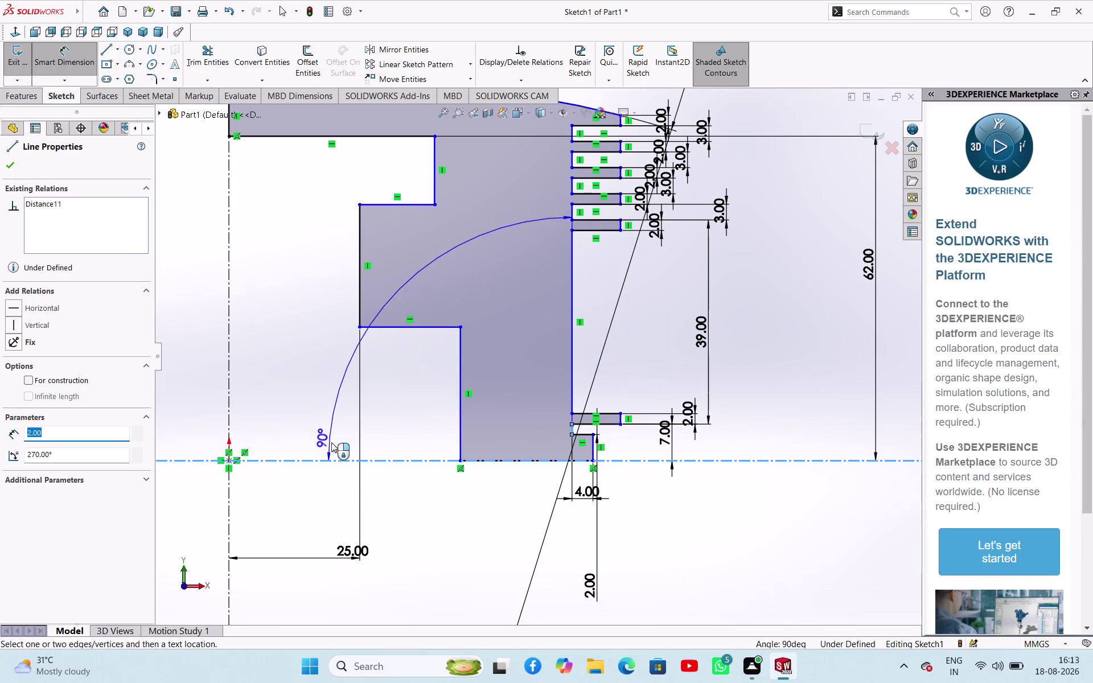
Dimension the lower step edge 85/2 (42.50 mm) from the centerline, then exit dimensioning.
key(Escape)
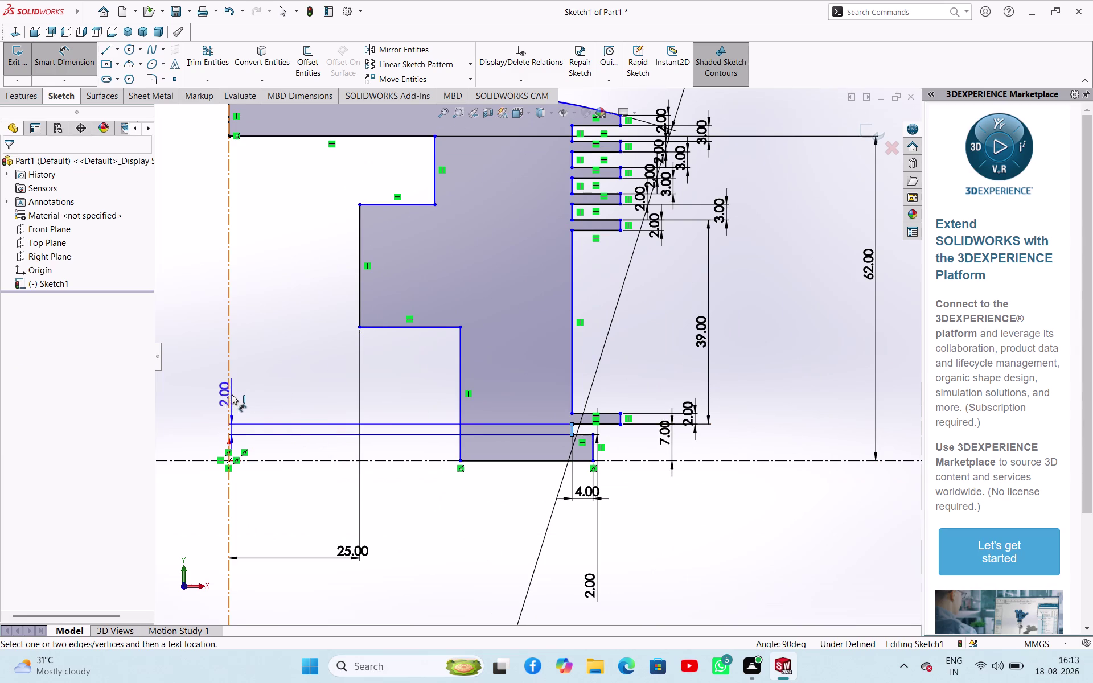
click(230, 393)
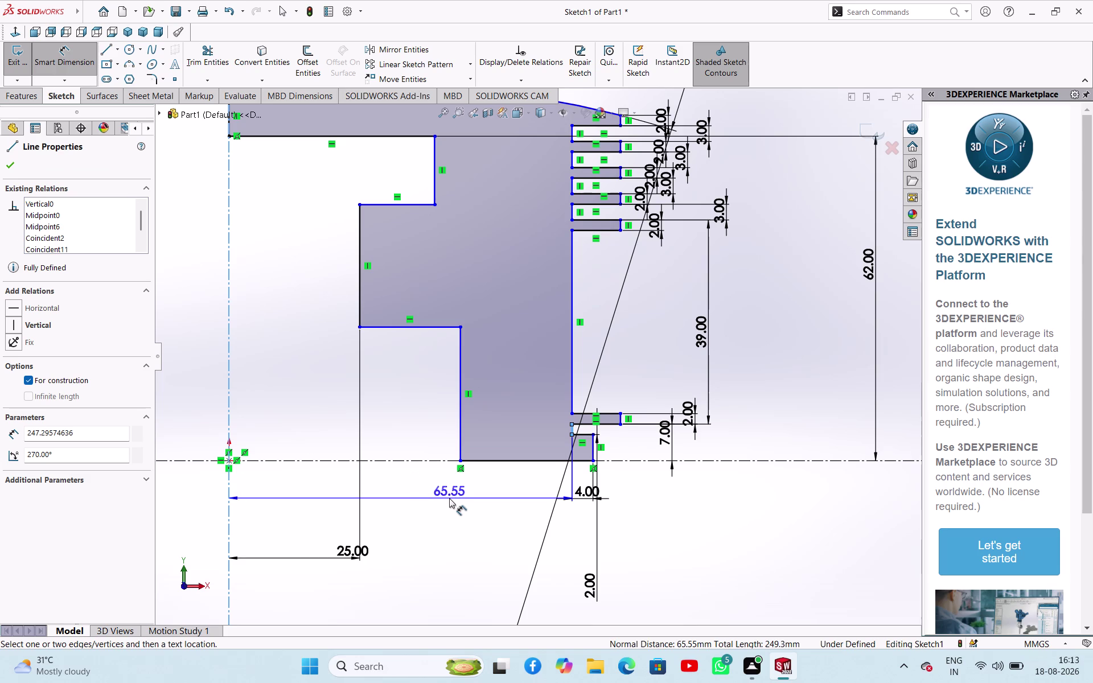
click(449, 498)
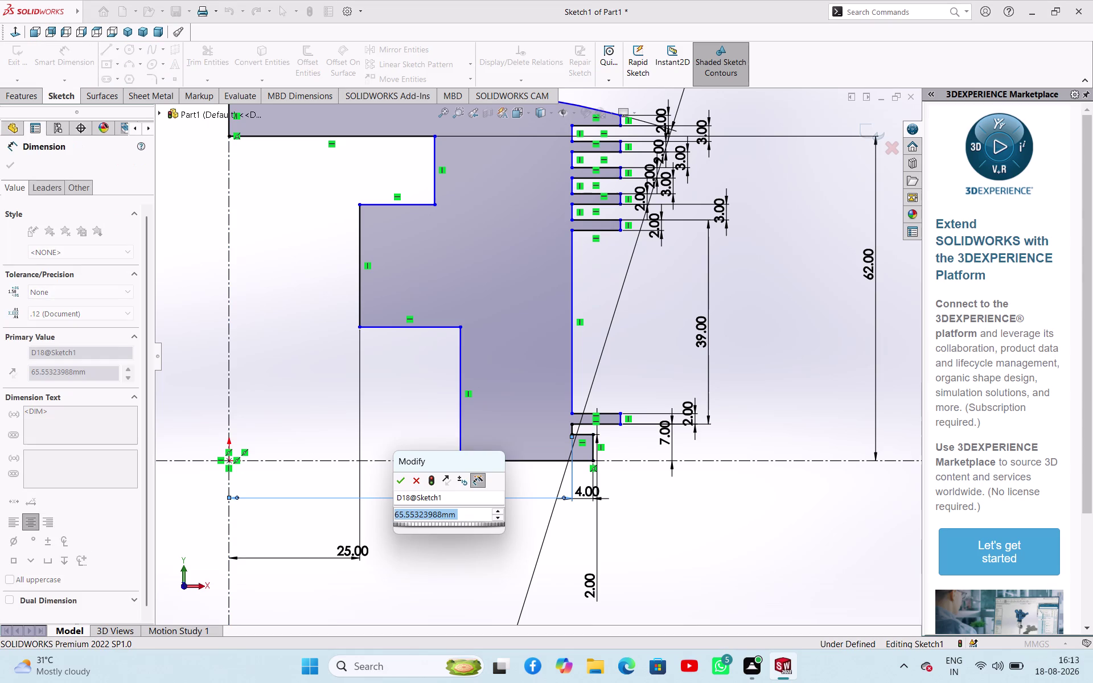
text(85/2)
key(Return)
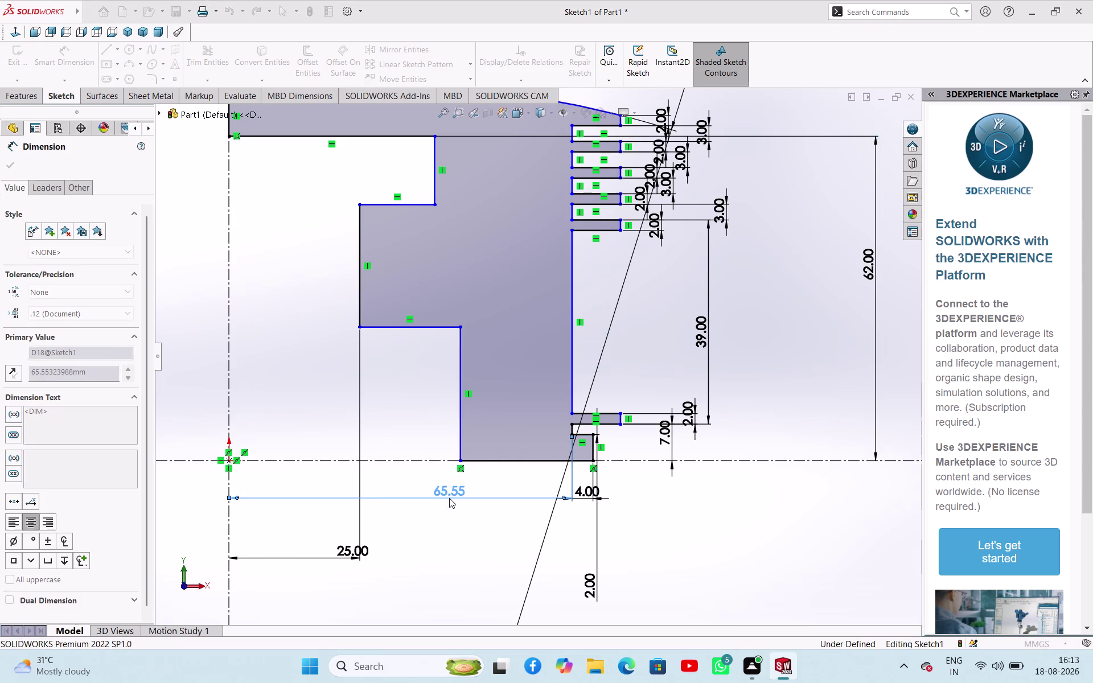
scroll(up, 3)
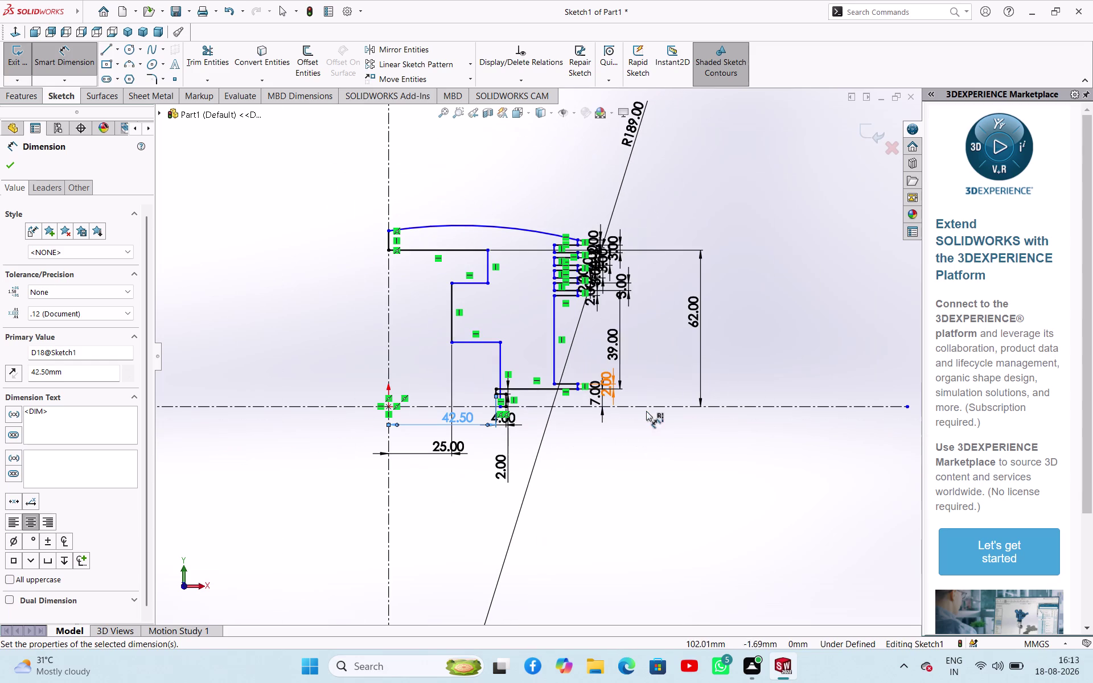
right_click(634, 489)
click(656, 525)
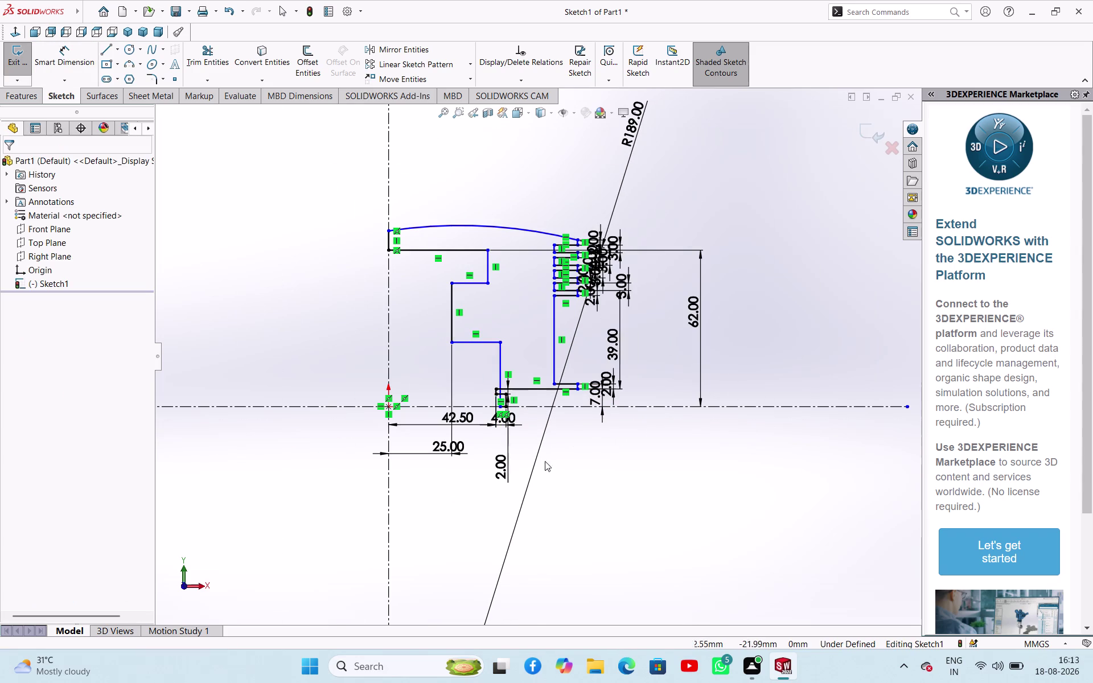
Clear the selection and select the short step edge near the bottom.
scroll(down, 3)
scroll(up, 3)
scroll(up, 3)
drag(537, 321, 498, 320)
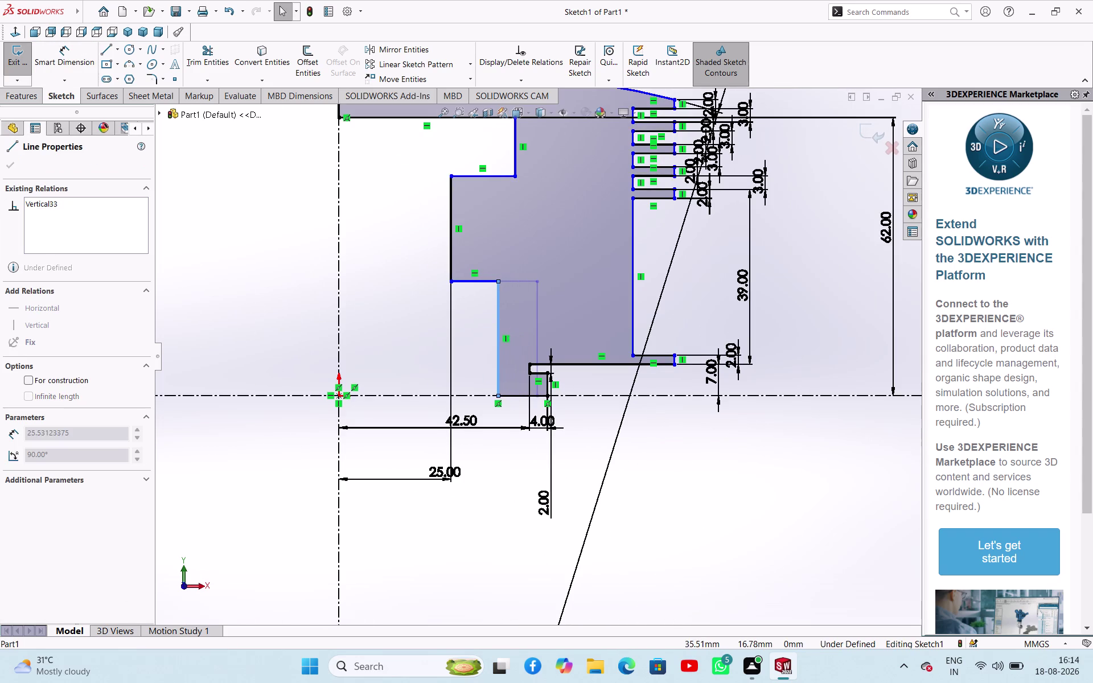
scroll(down, 3)
scroll(up, 3)
scroll(up, 3)
scroll(down, 3)
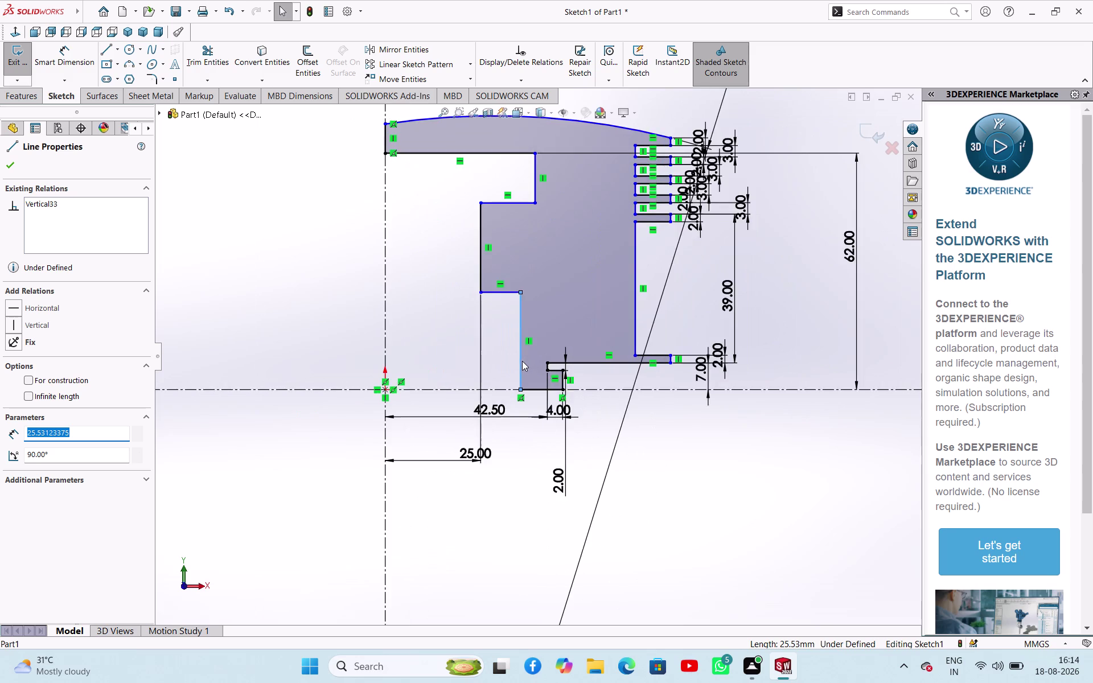
scroll(down, 3)
scroll(down, 3)
click(698, 459)
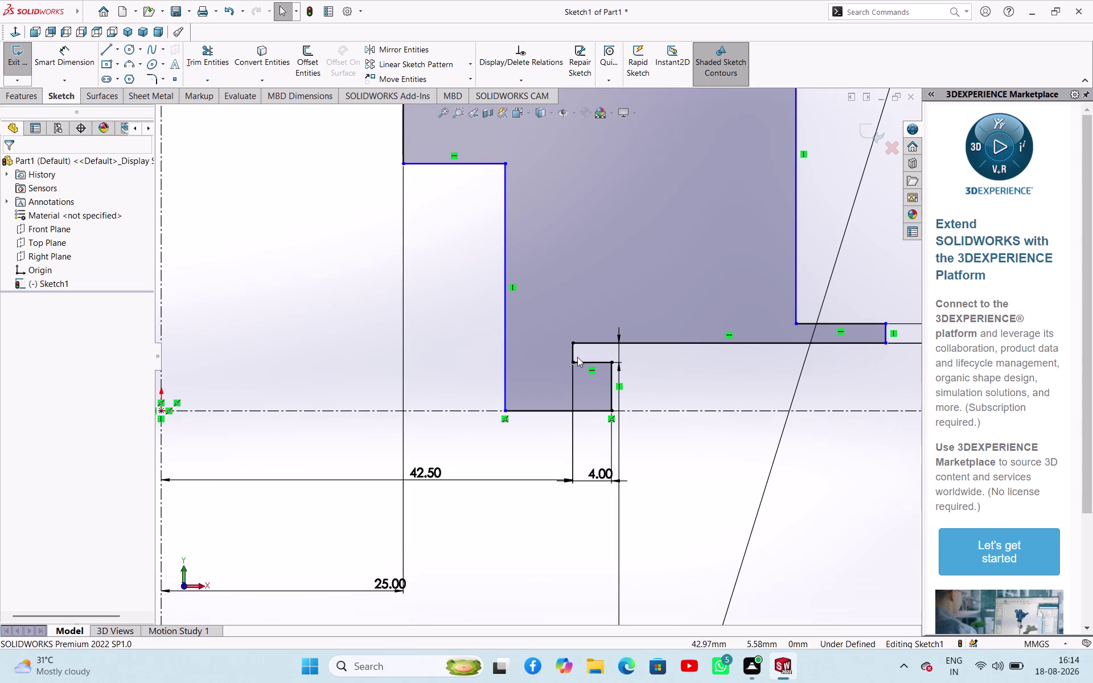
click(574, 355)
Add five more groove edges to the selection, apply Make Vertical, then undo it.
scroll(up, 3)
scroll(up, 3)
scroll(up, 3)
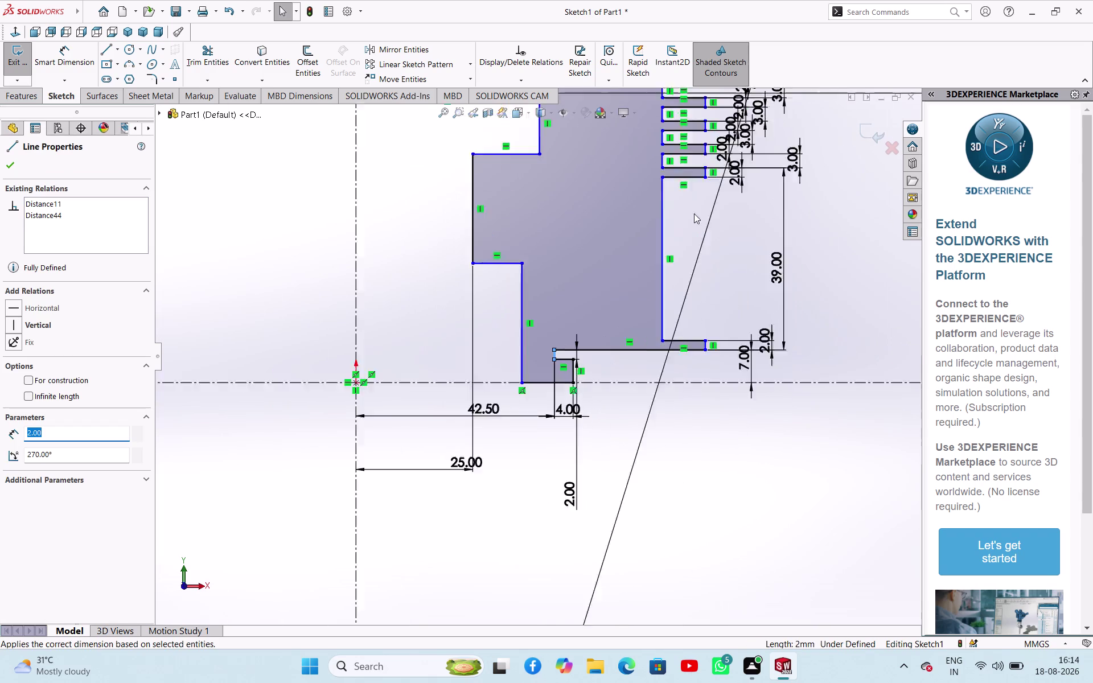
scroll(up, 3)
scroll(down, 3)
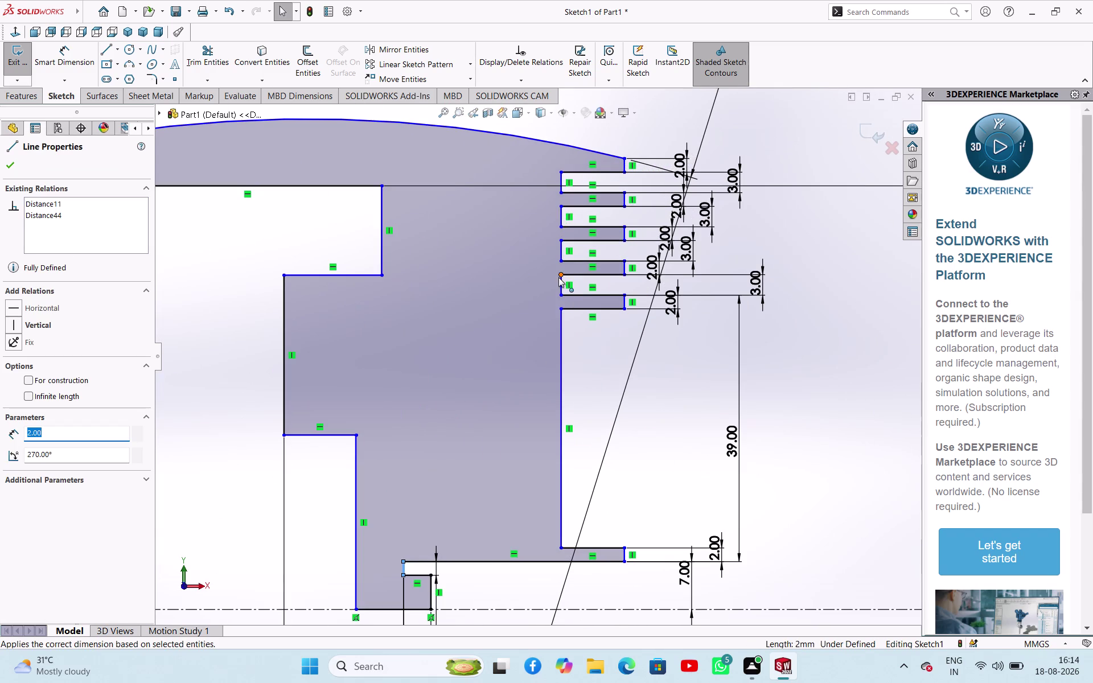
click(559, 370)
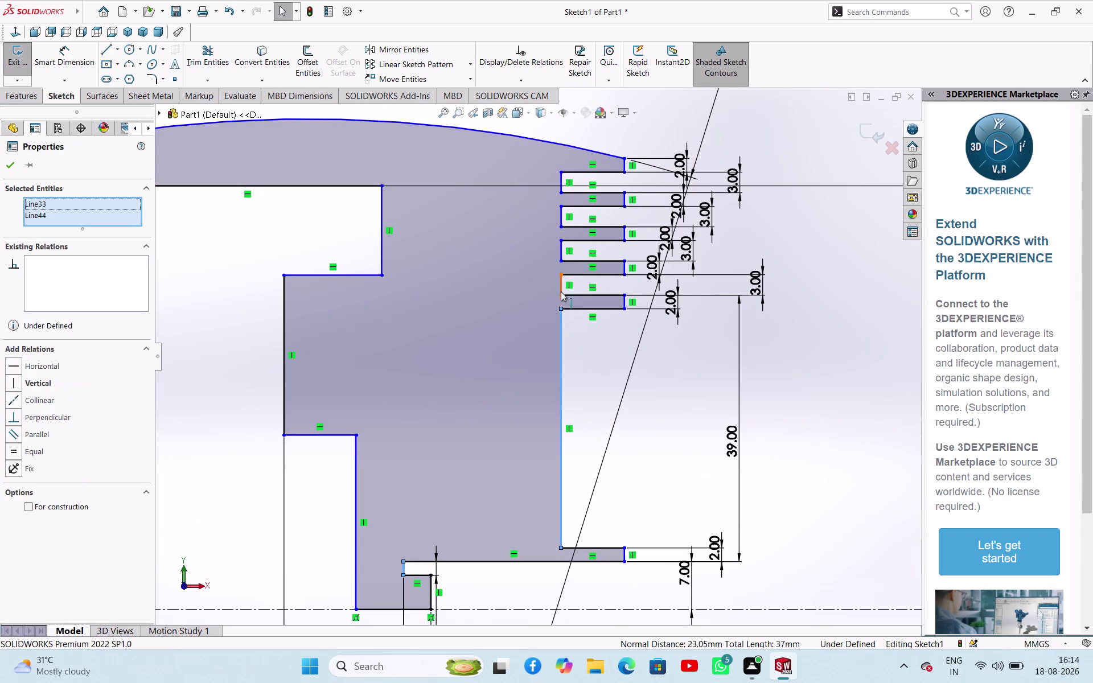
click(561, 287)
click(561, 249)
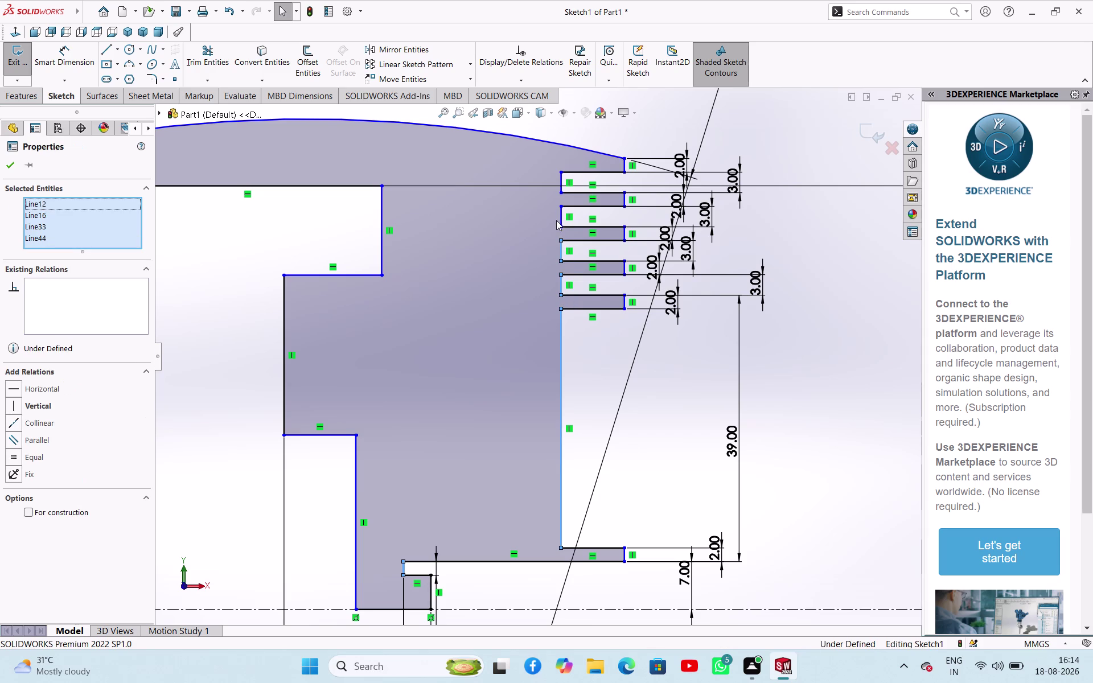
click(559, 220)
click(559, 182)
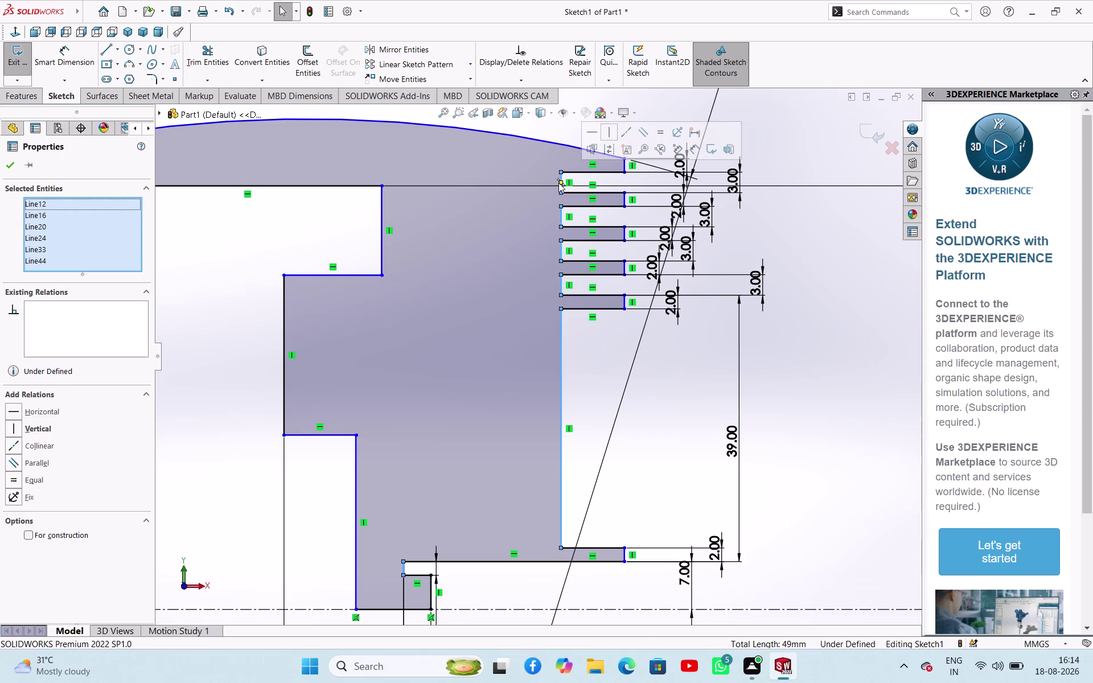
click(607, 133)
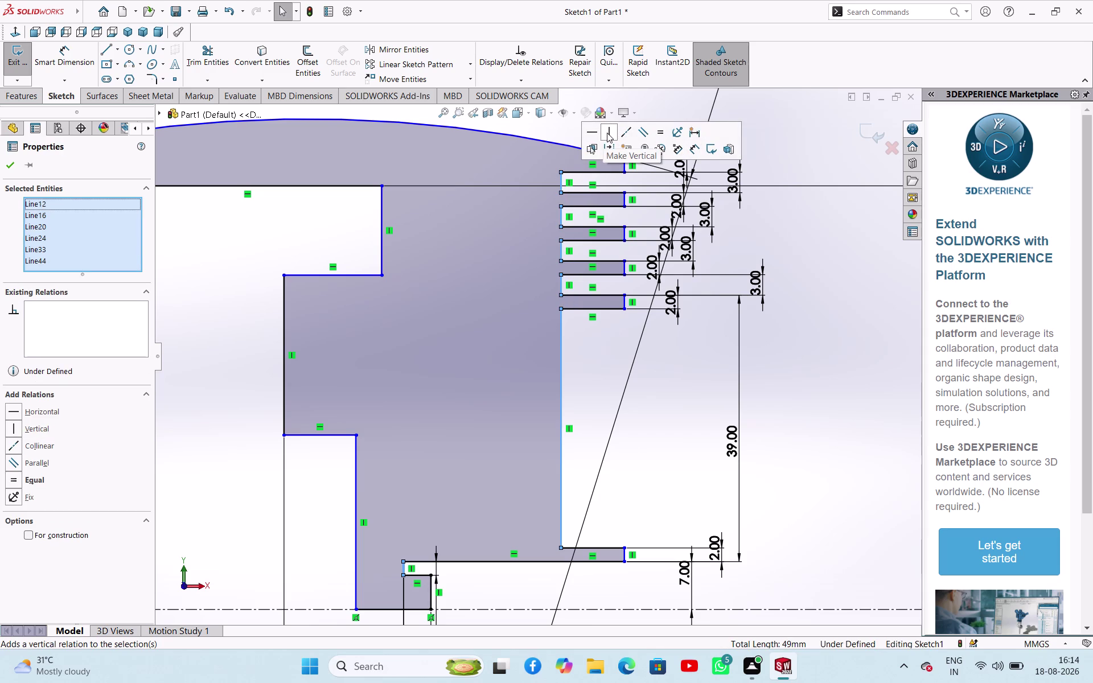
click(763, 398)
scroll(up, 3)
scroll(up, 3)
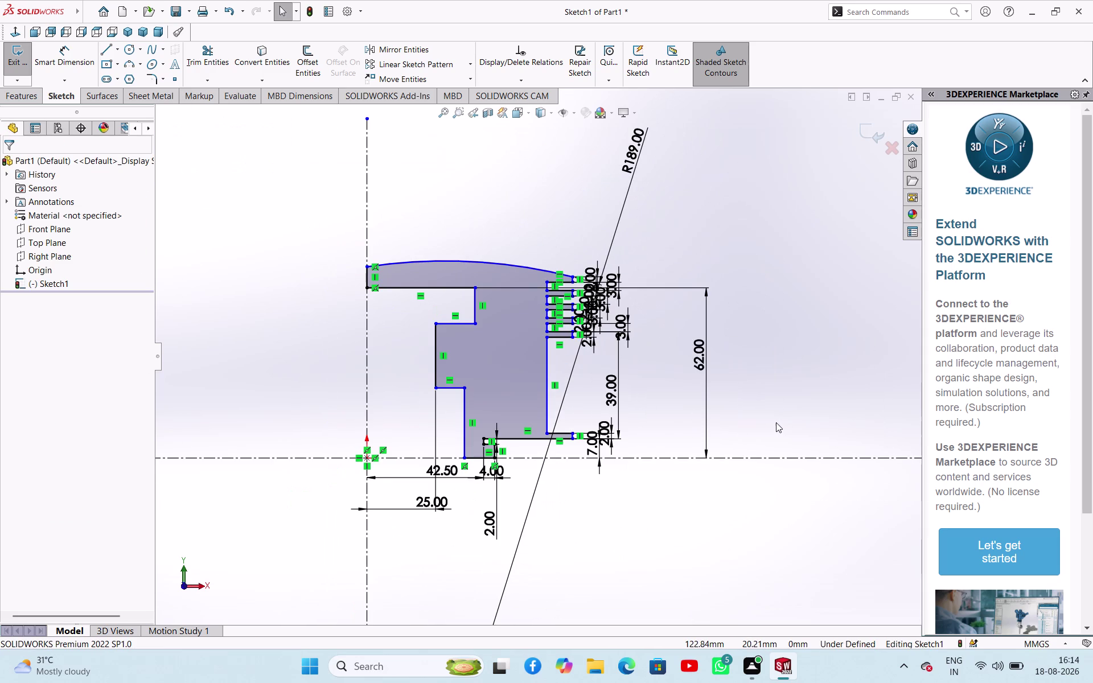
key(ctrl+z)
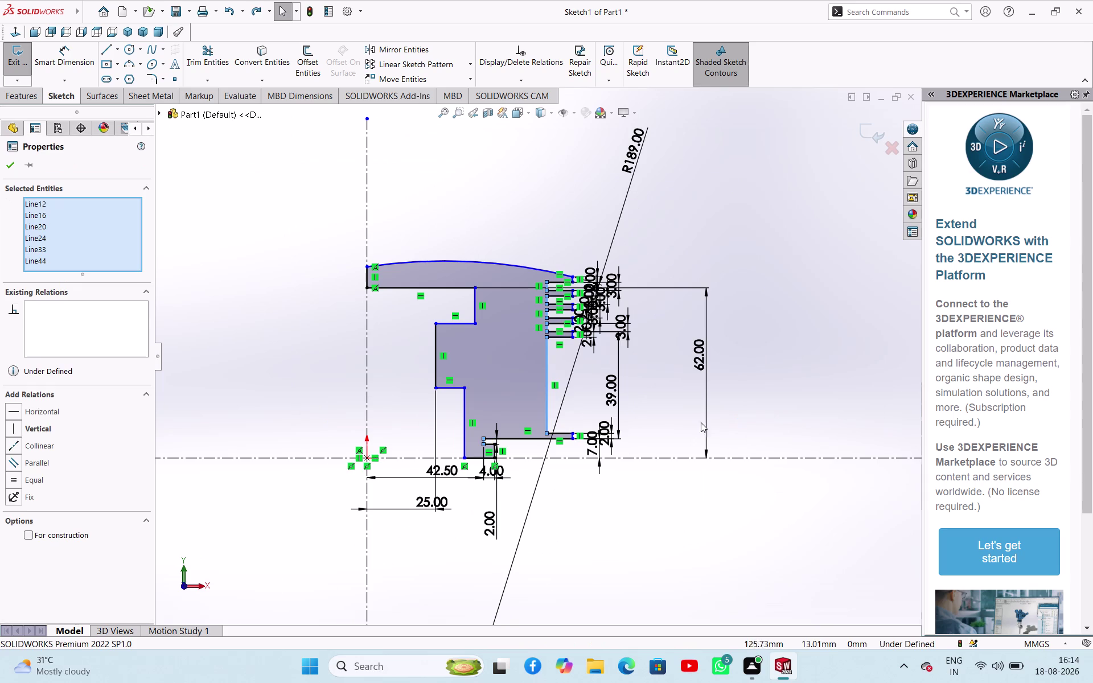
scroll(down, 3)
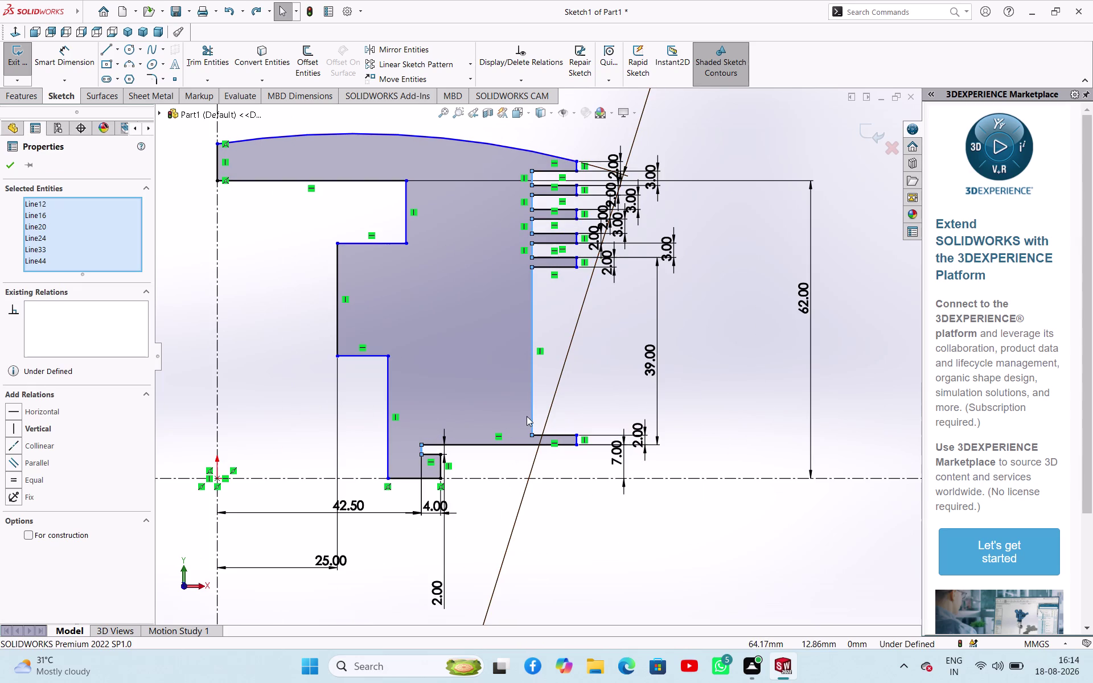